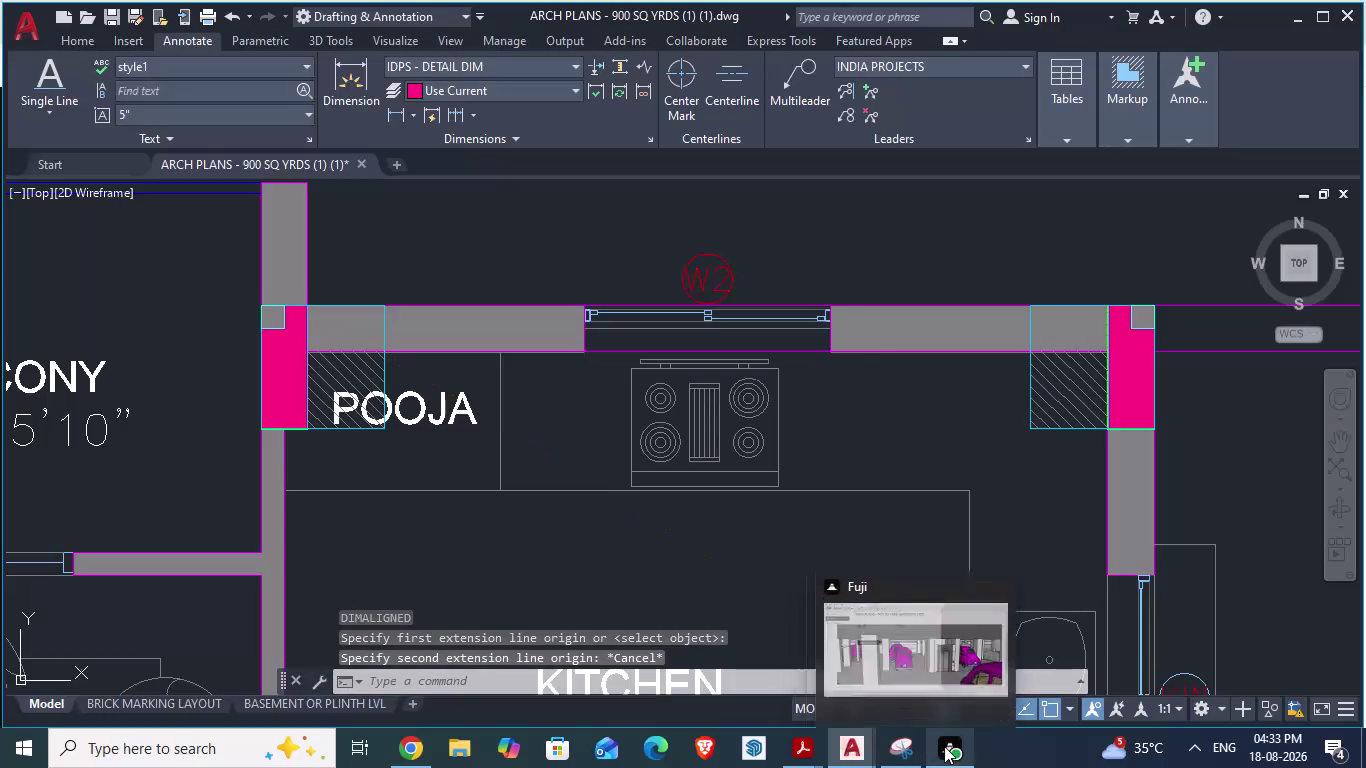
Leave the ARCH PLANS reference and switch to the GF_AUTOCAD.dwg window.
scroll(down, 3)
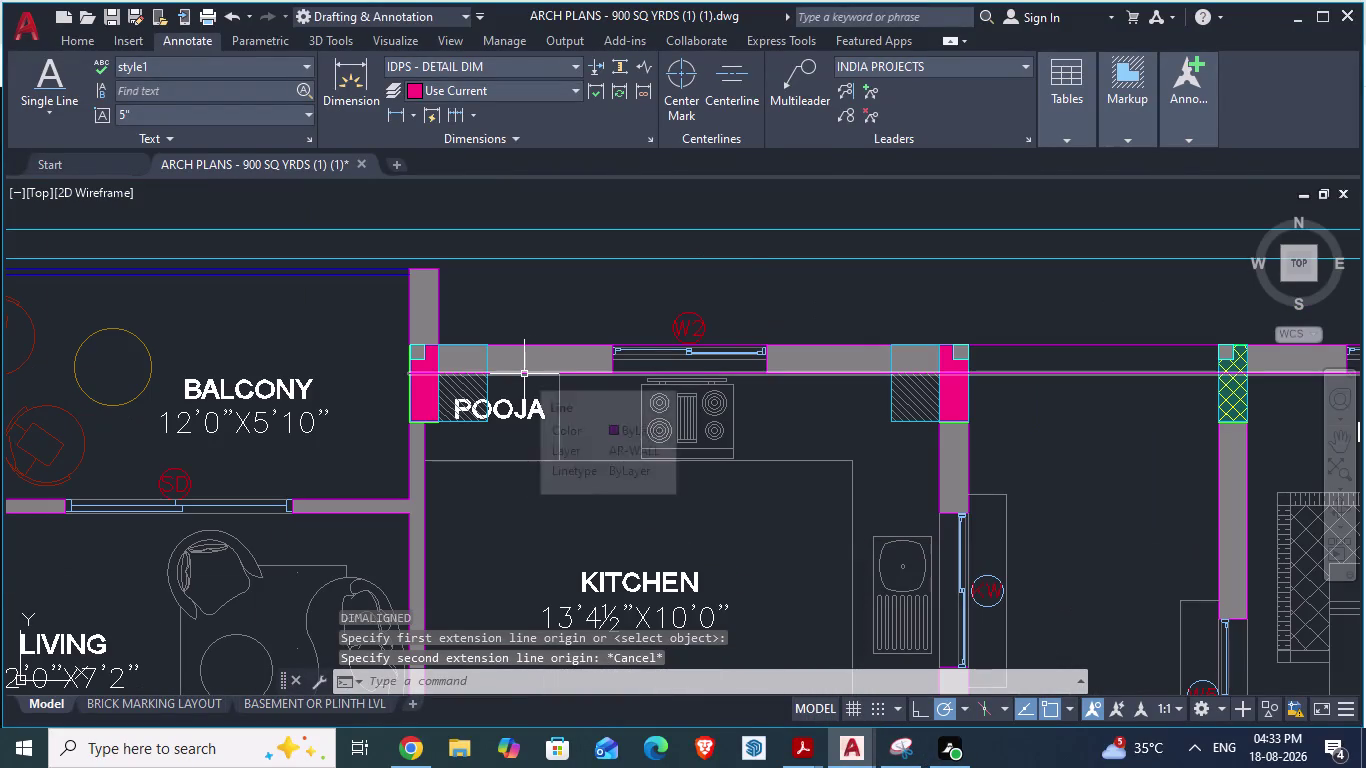
key(alt+Tab)
key(alt+Tab)
key(alt+Tab)
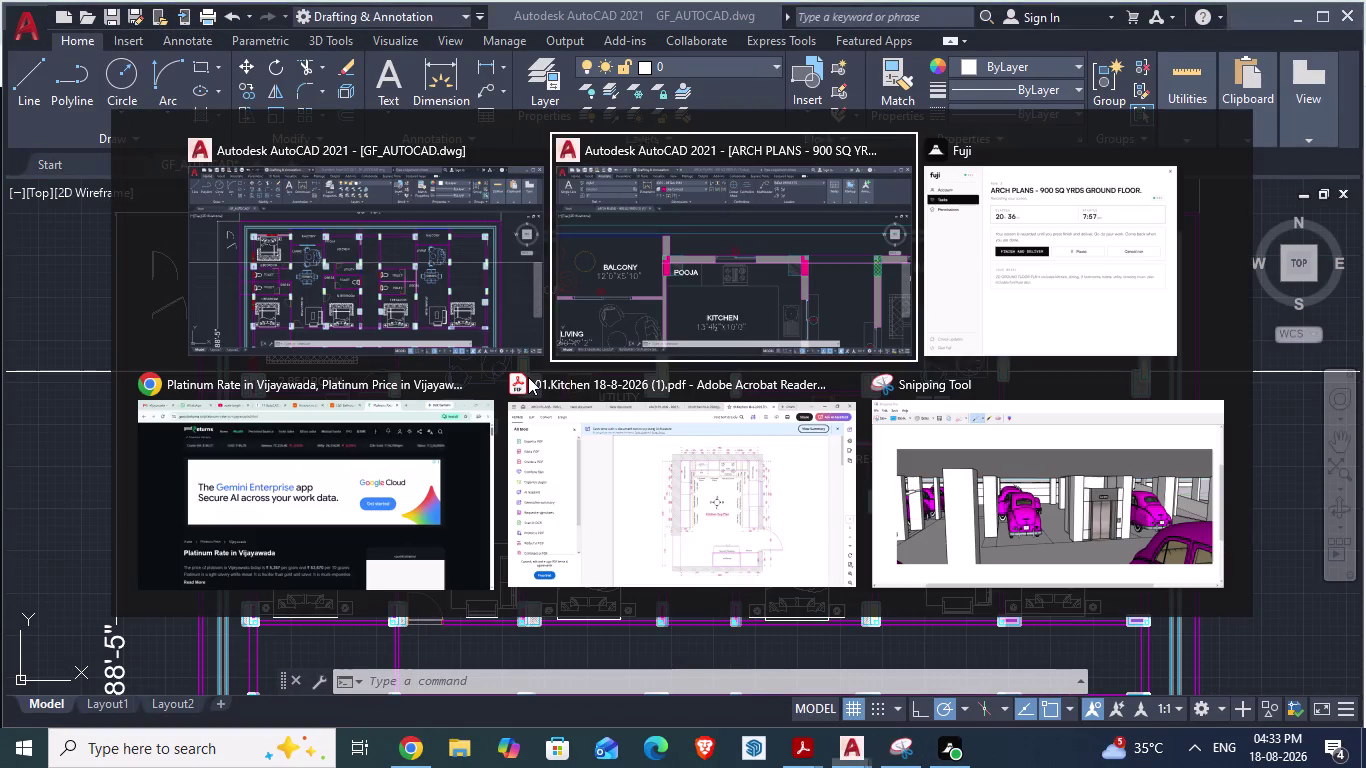
key(alt+Tab)
key(alt+Tab)
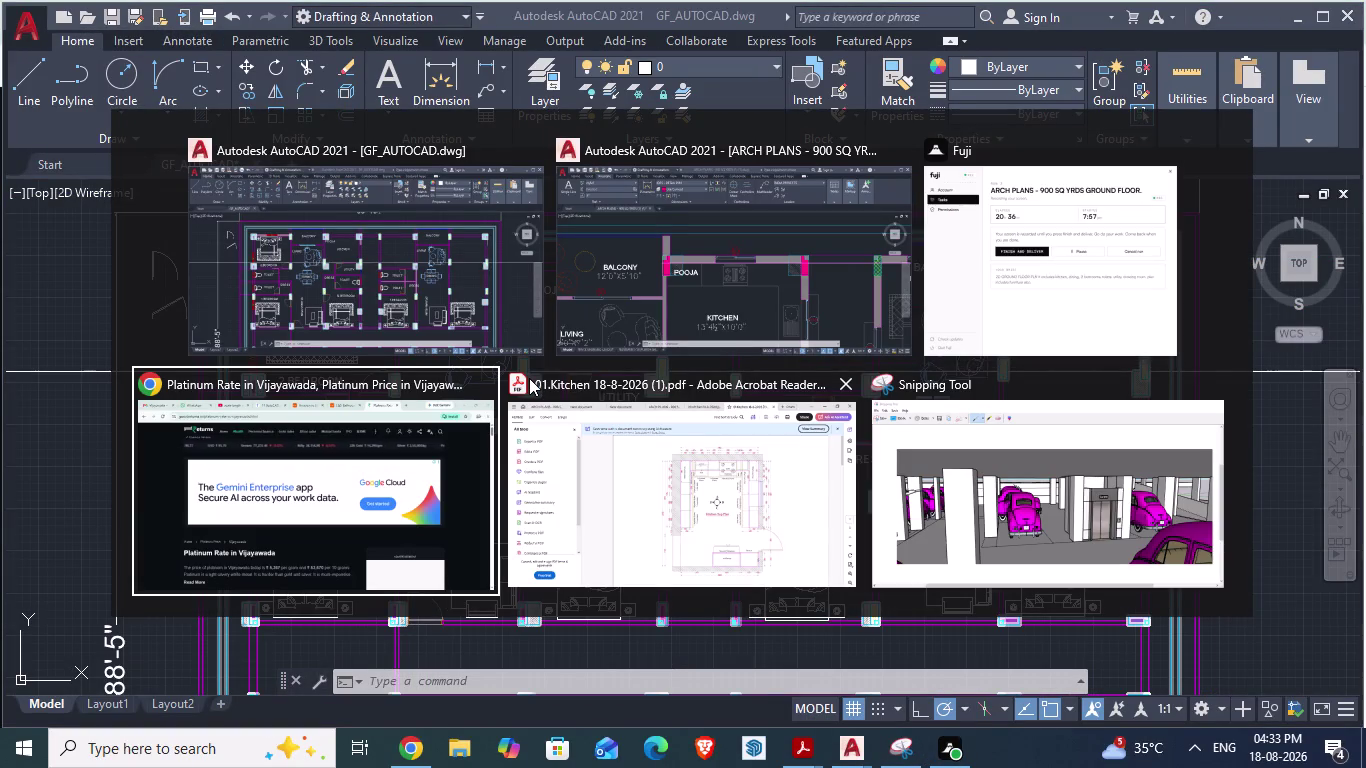
key(alt+Up)
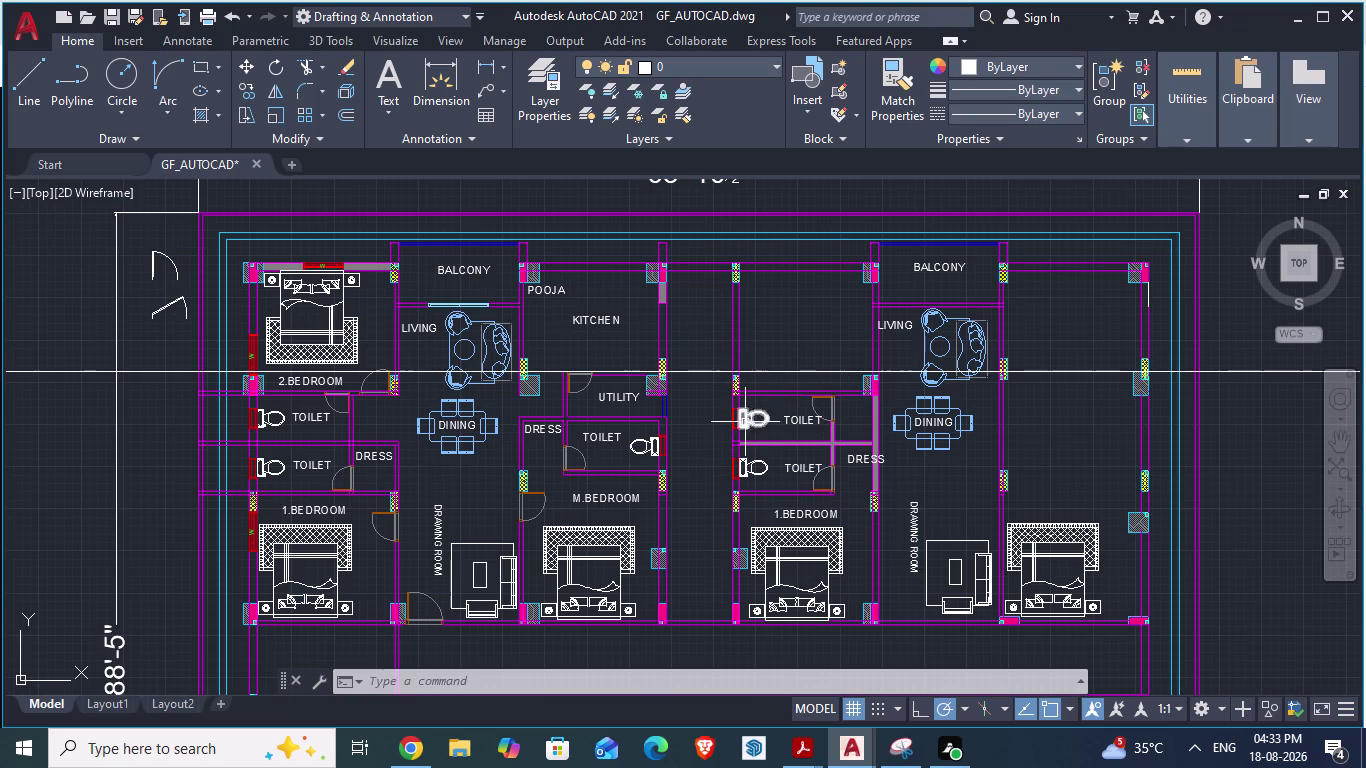
Add a 3'-3" aligned dimension above the wall, then delete it as misplaced.
scroll(up, 3)
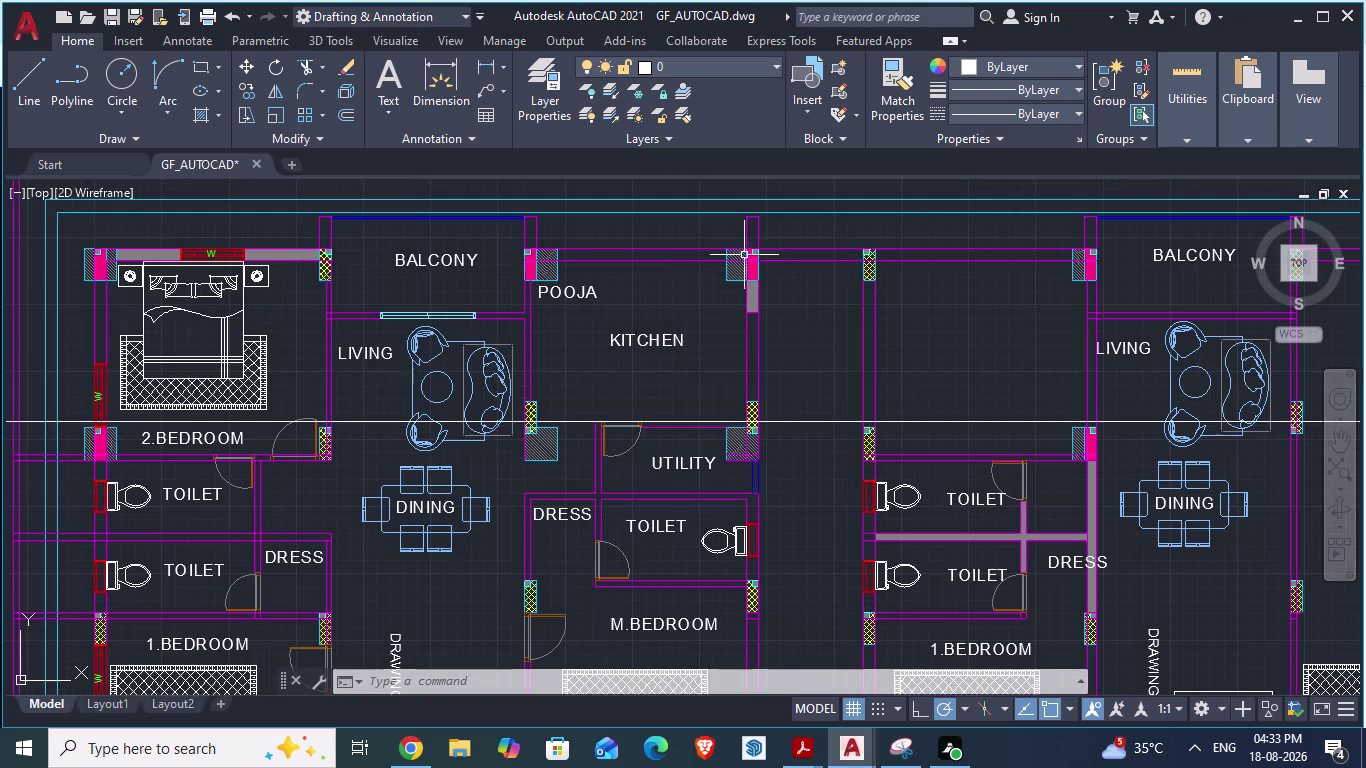
scroll(up, 3)
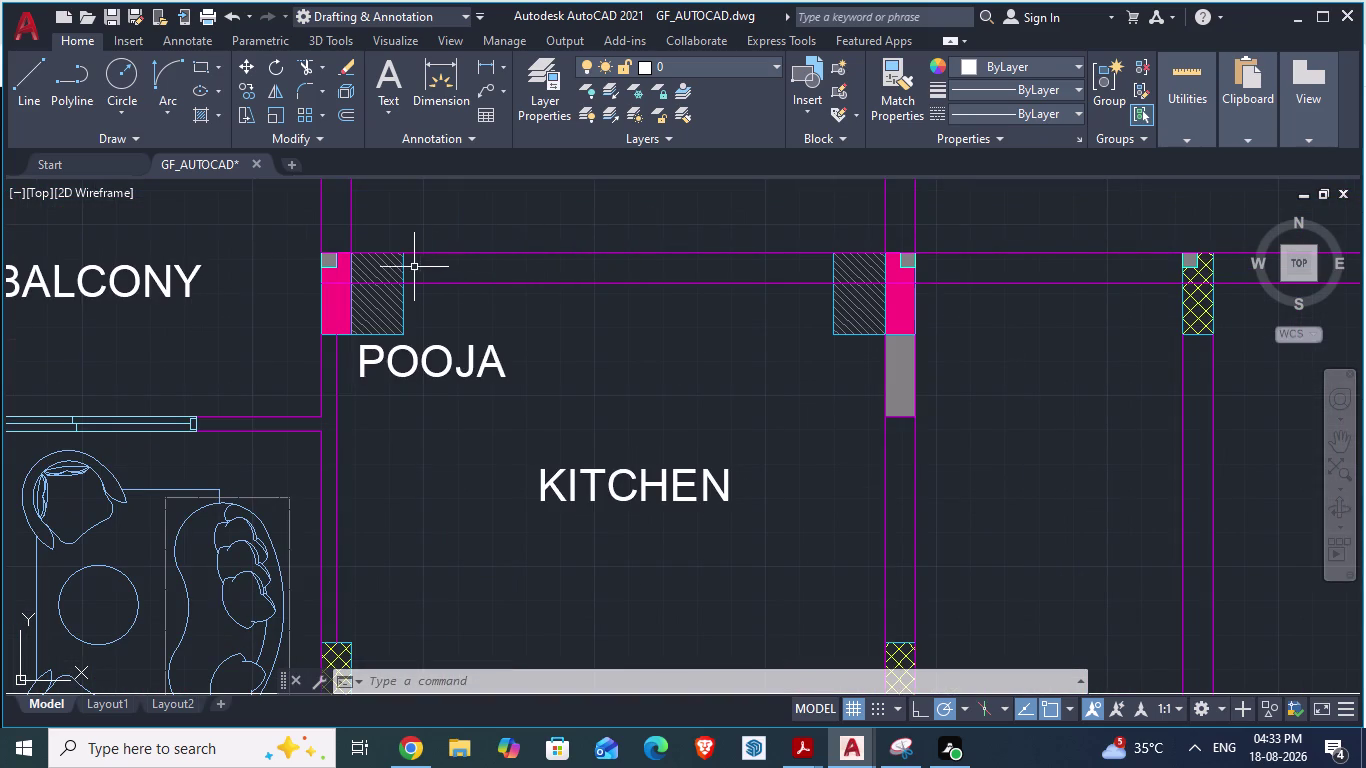
text(DA)
key(Return)
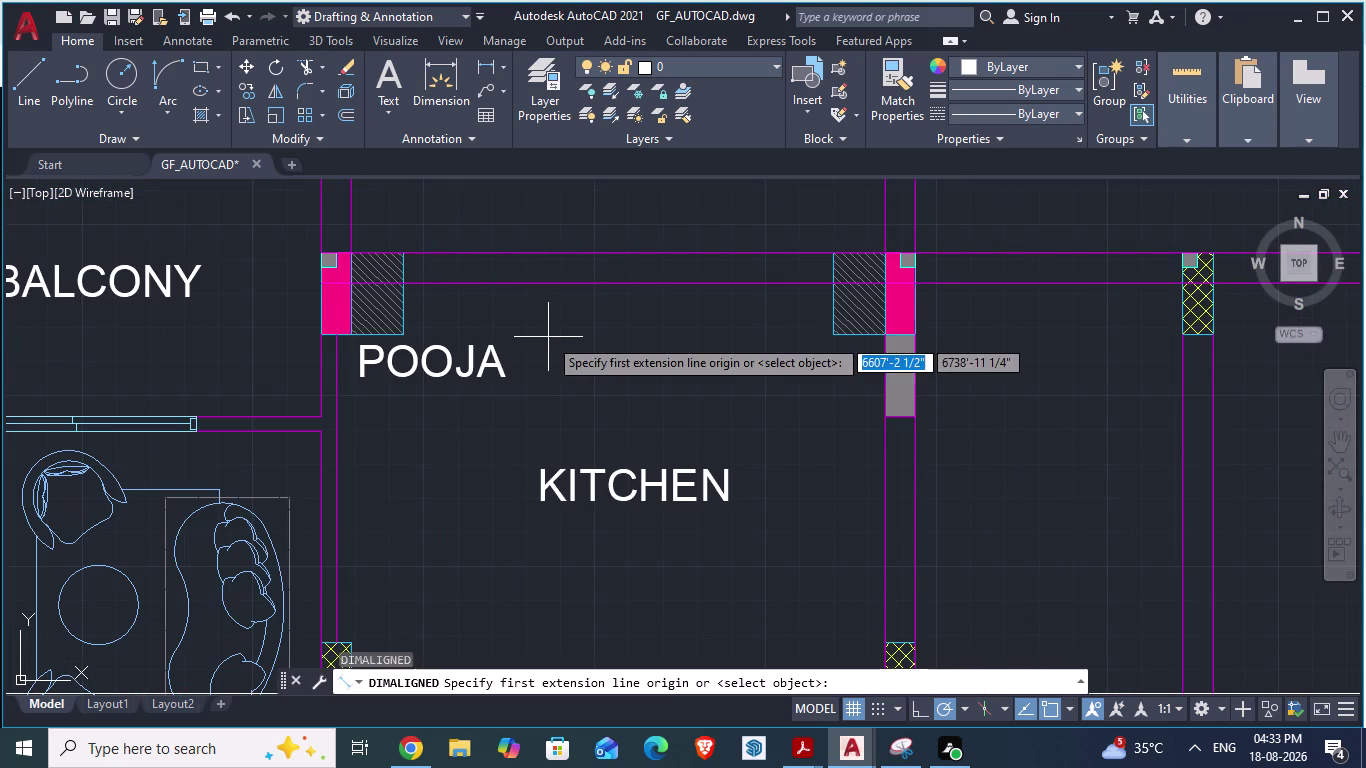
click(405, 287)
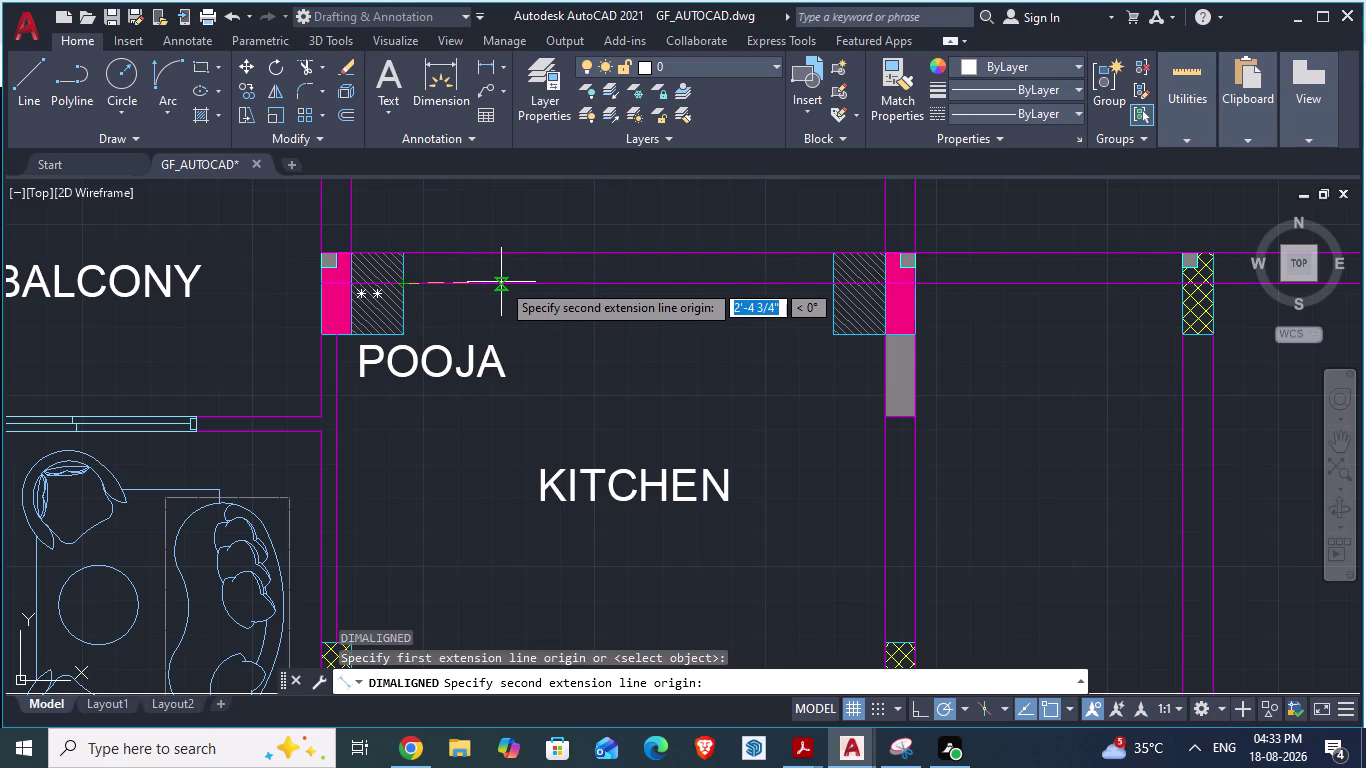
scroll(up, 3)
scroll(down, 3)
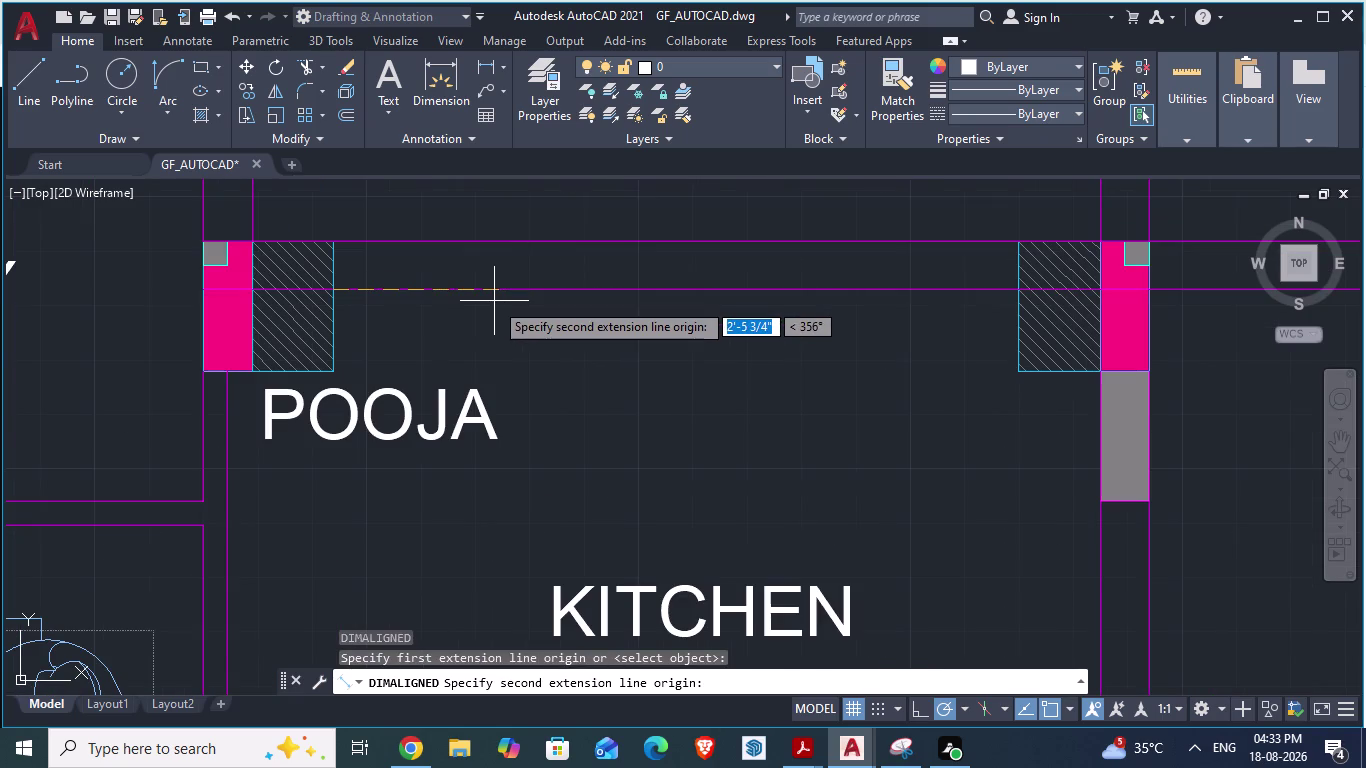
text(3'3)
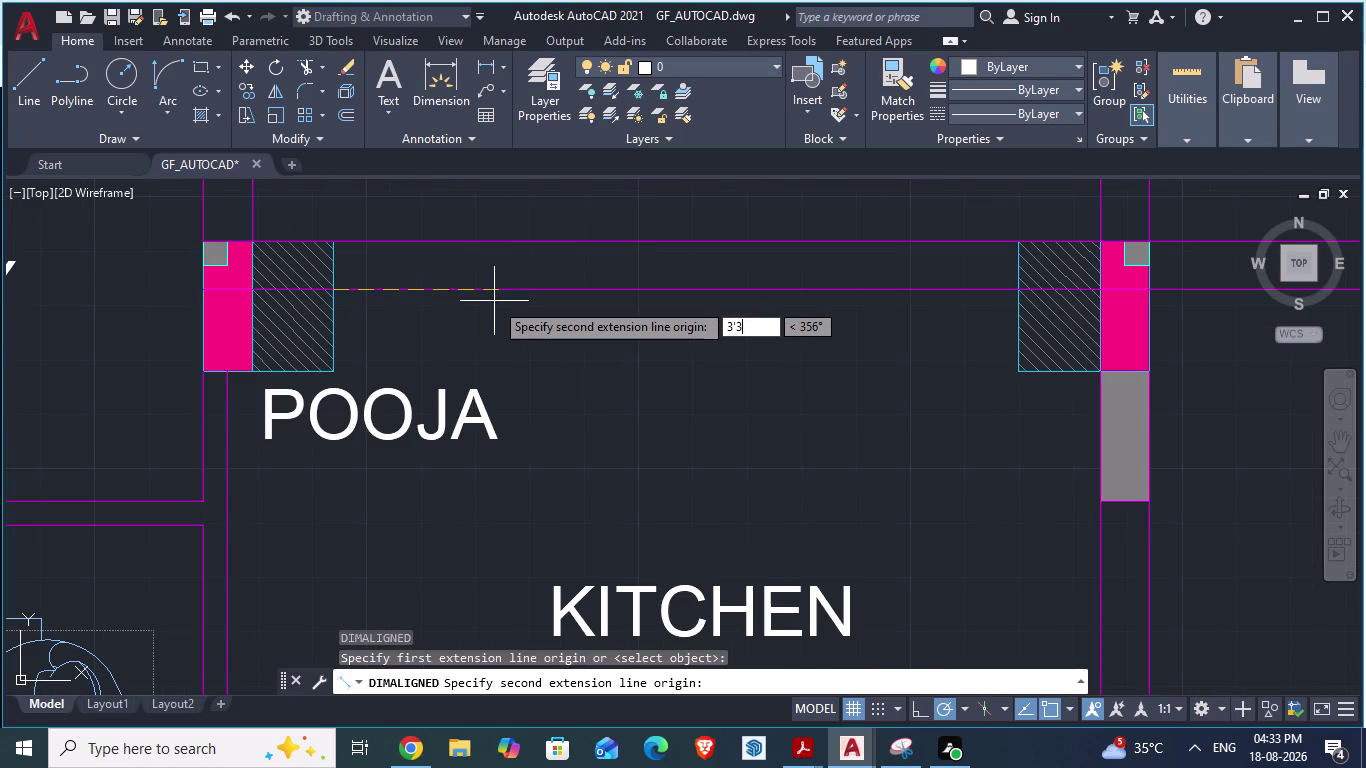
key(shift+quotedbl)
key(Return)
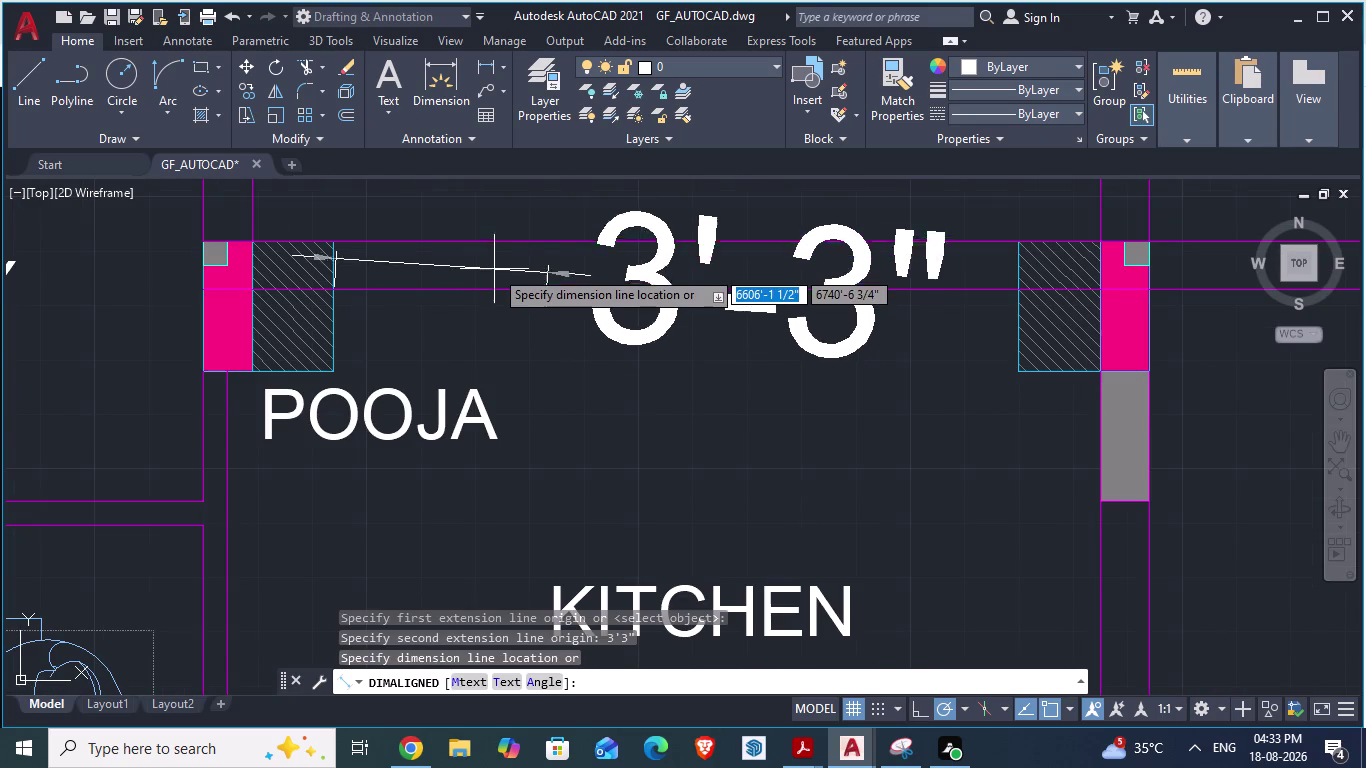
key(ctrl+z)
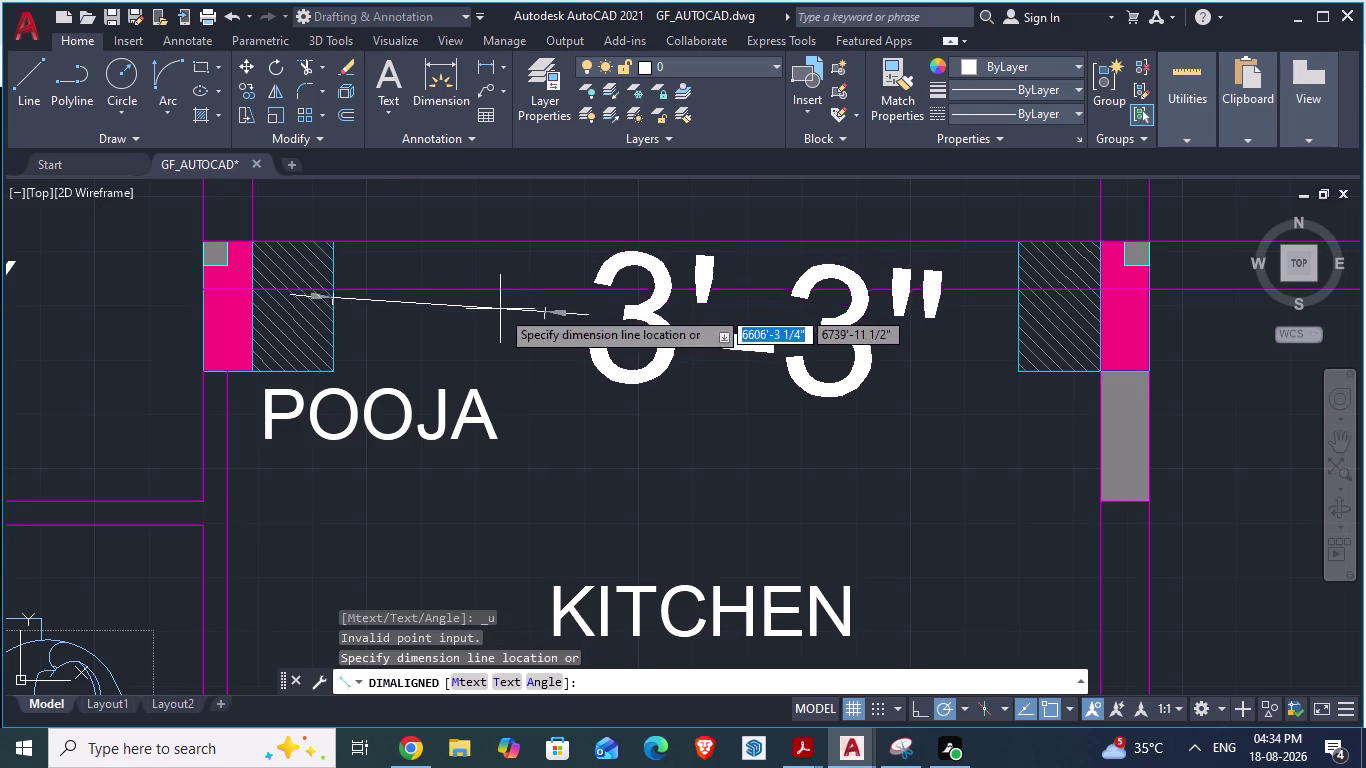
click(539, 216)
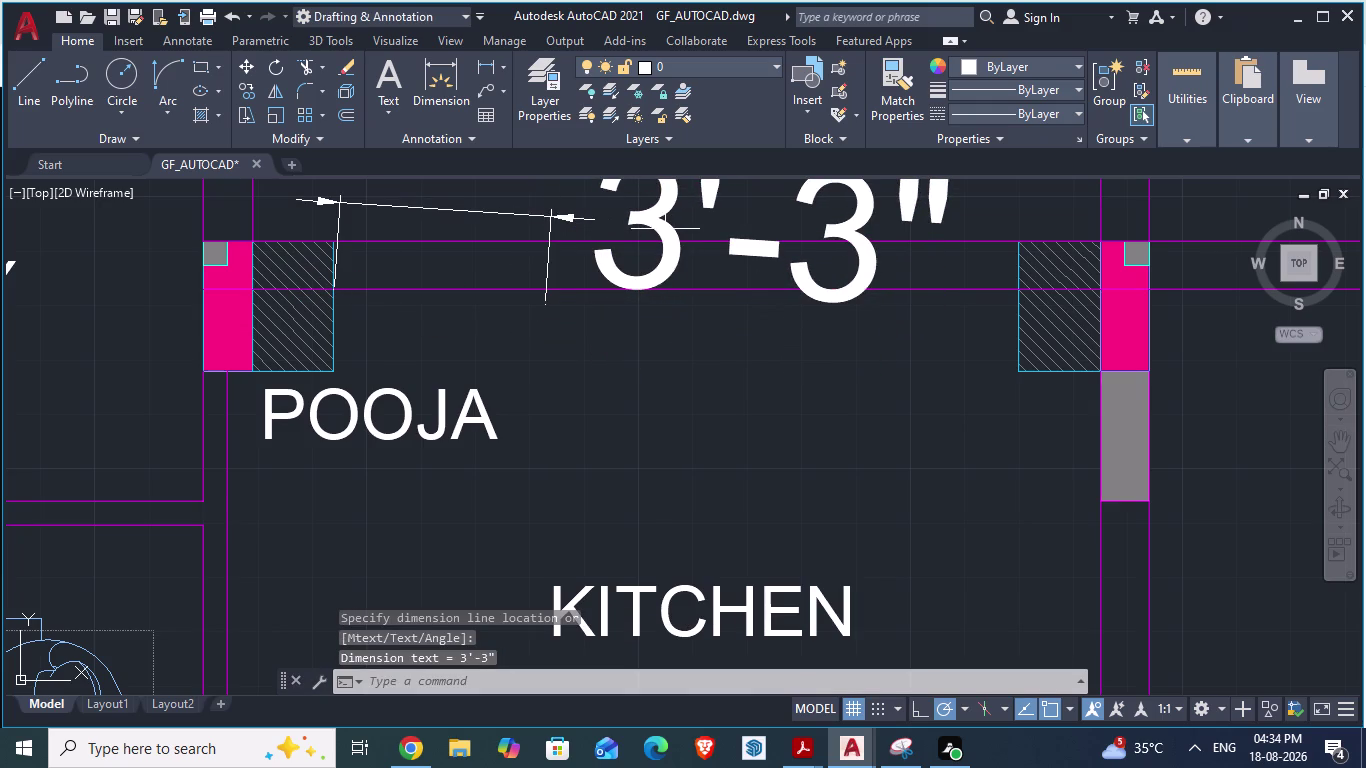
key(Escape)
scroll(down, 3)
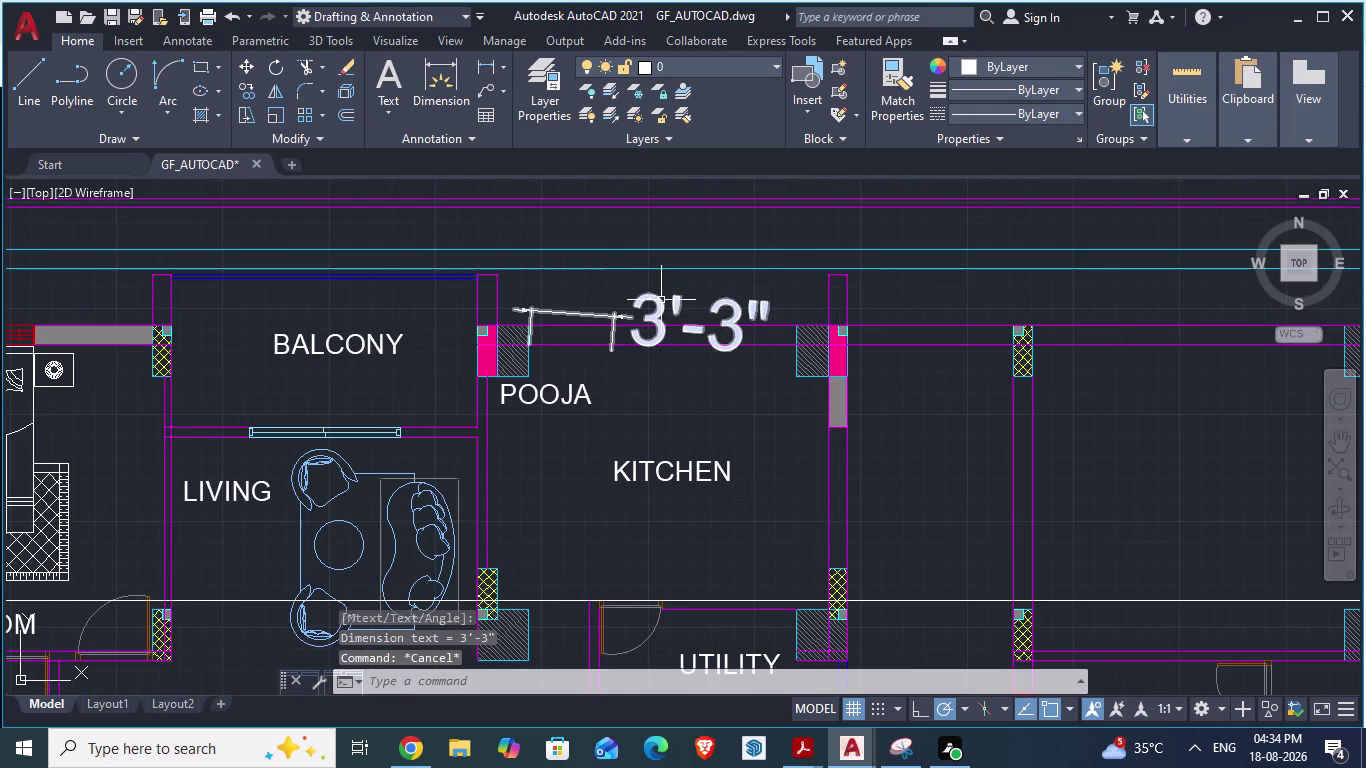
click(661, 300)
key(Delete)
Start an aligned dimension from the opening edge along the wall, then cancel it.
scroll(up, 3)
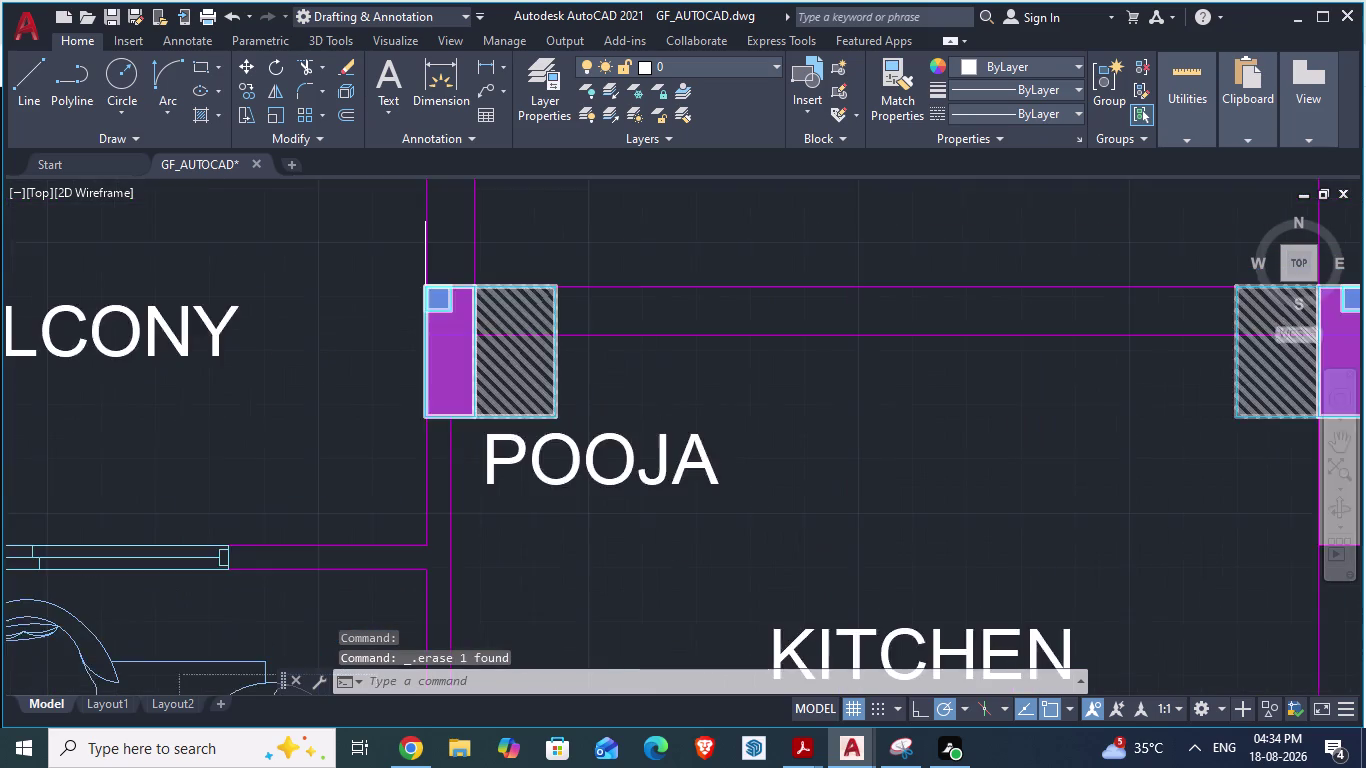
scroll(up, 3)
text(D)
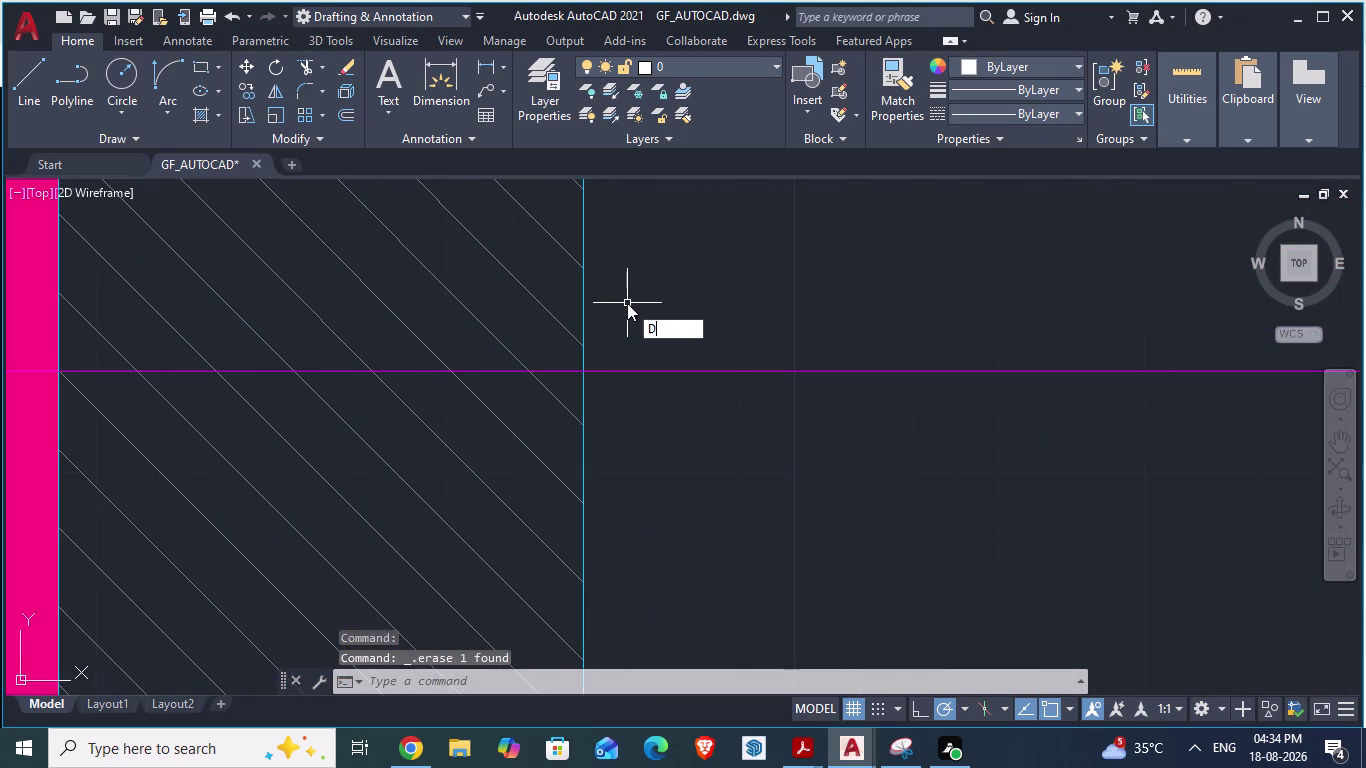
text(A)
key(Return)
scroll(down, 3)
scroll(up, 3)
click(486, 417)
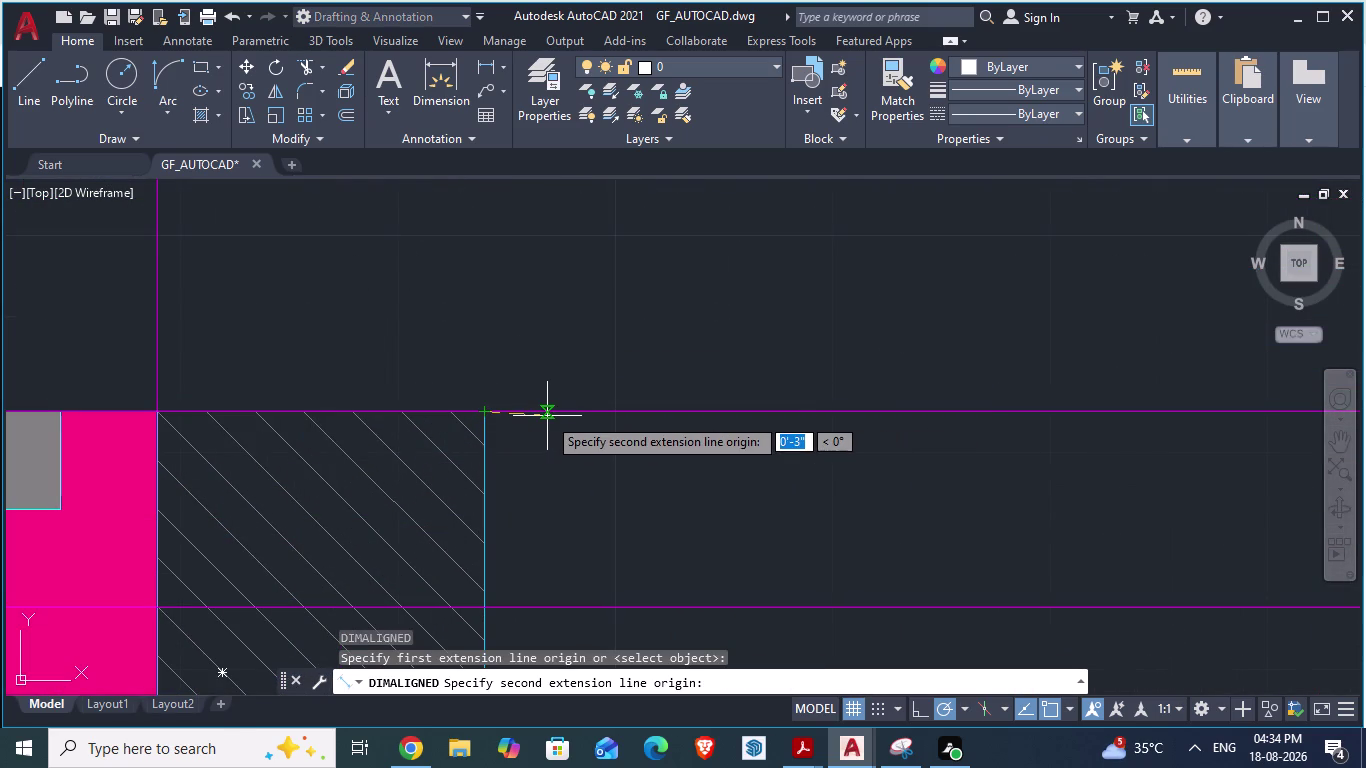
scroll(up, 3)
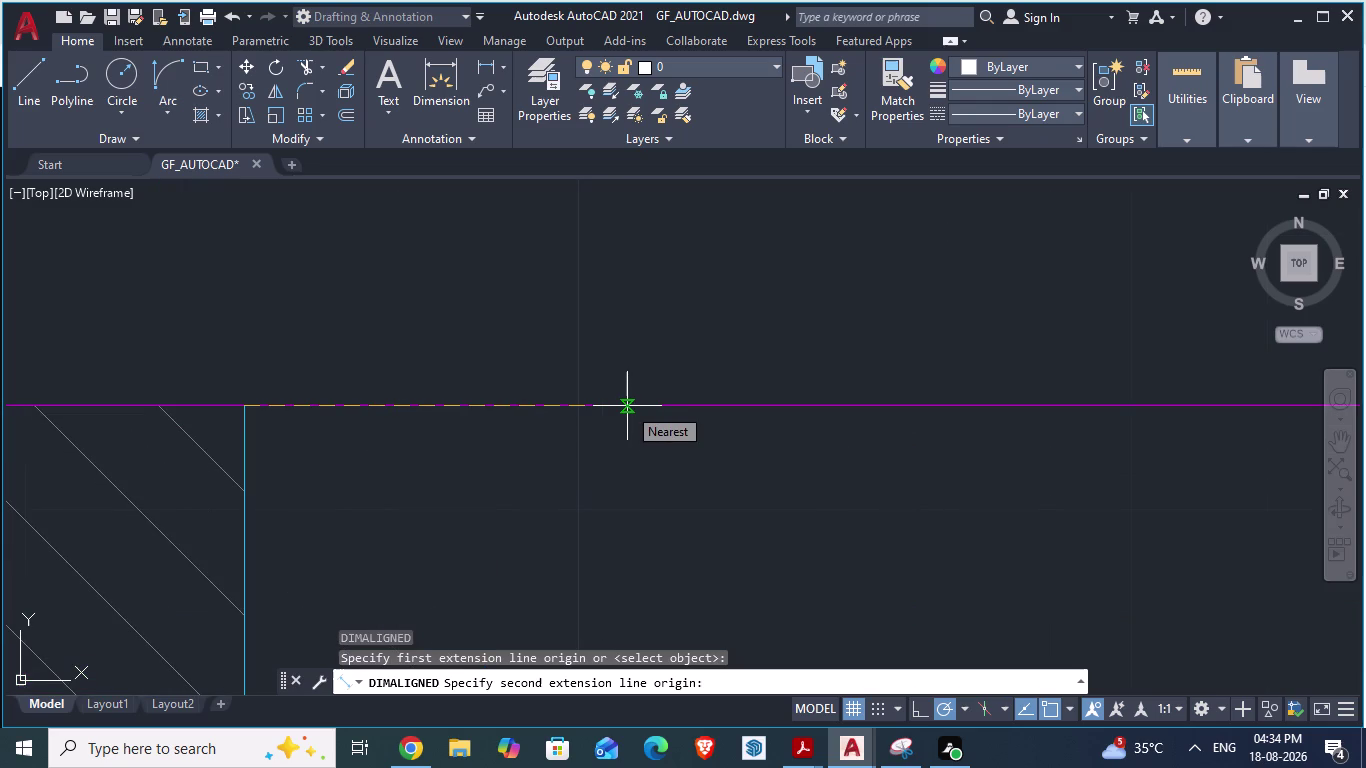
click(627, 406)
scroll(down, 3)
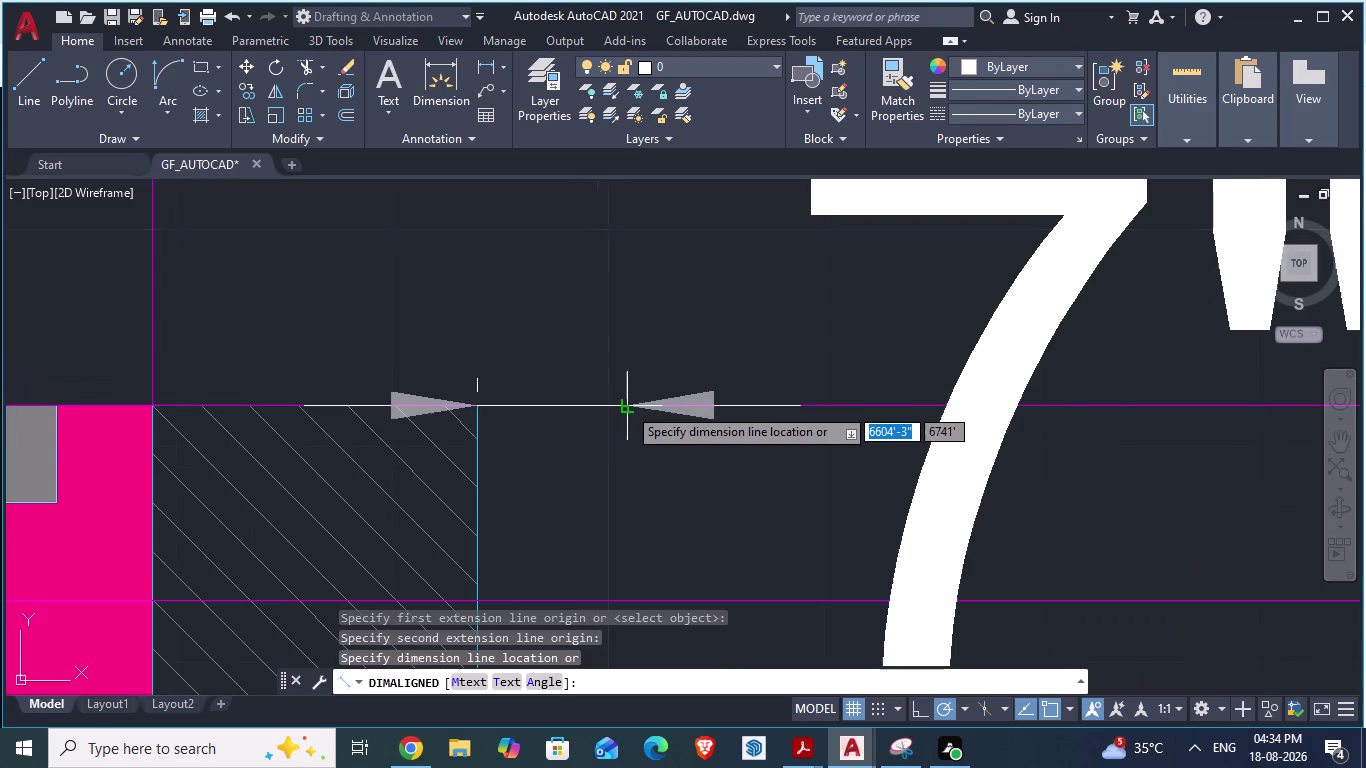
scroll(down, 3)
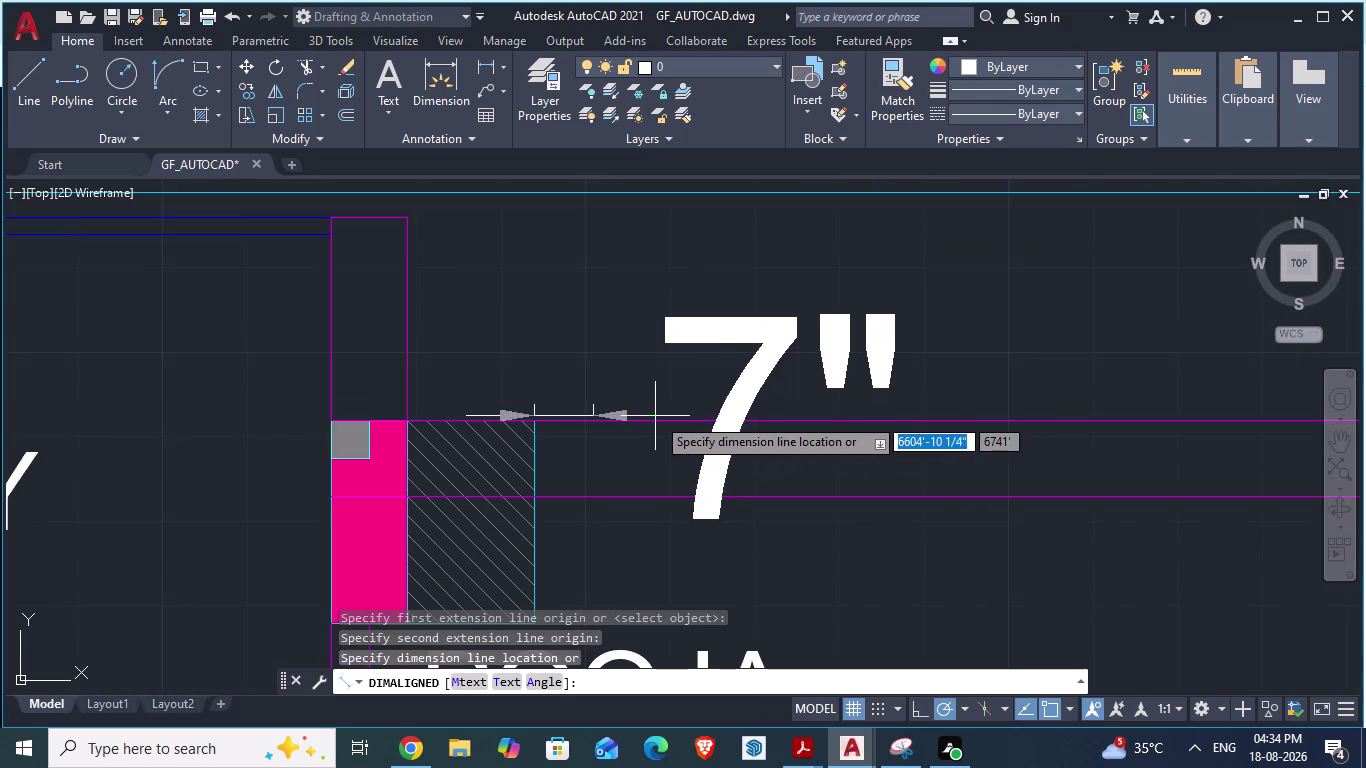
key(Escape)
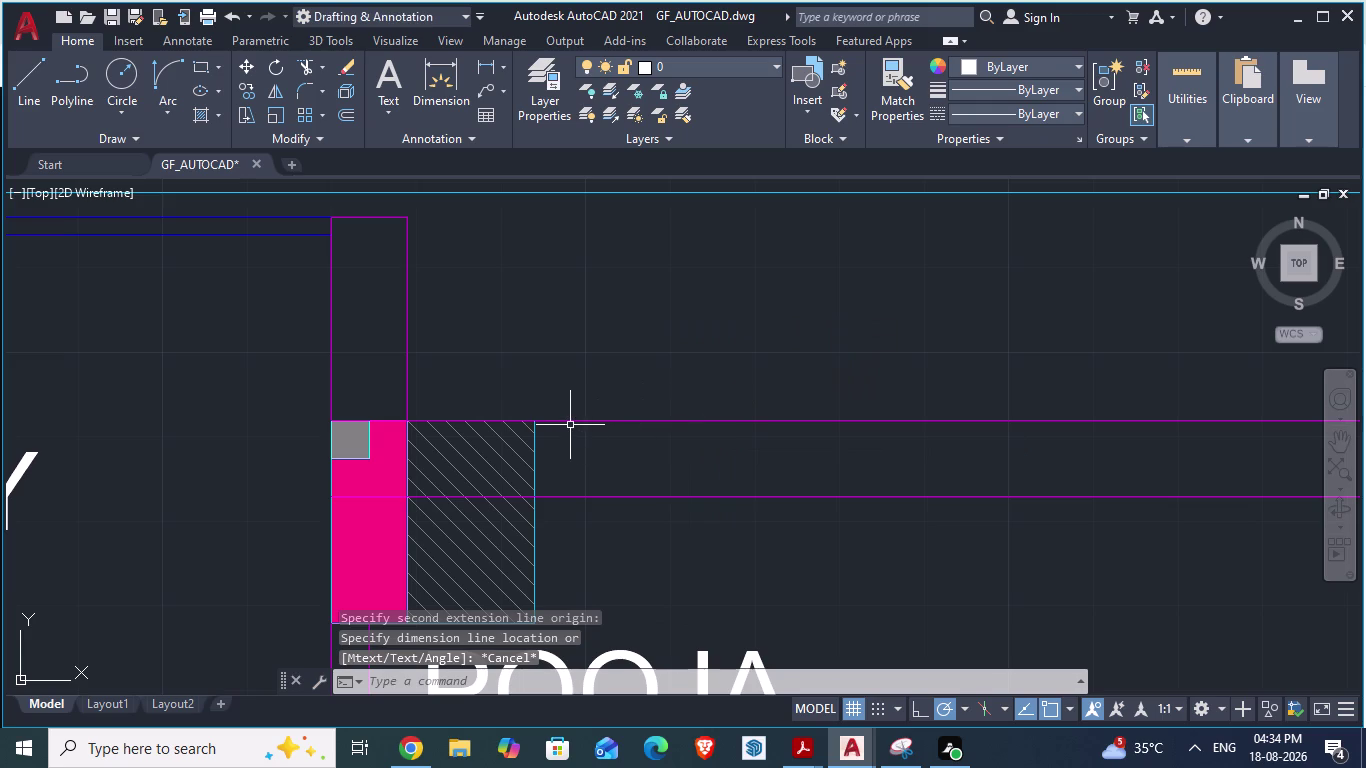
Place a 3'-3" aligned dimension from the window block corner above the opening.
scroll(up, 3)
scroll(up, 3)
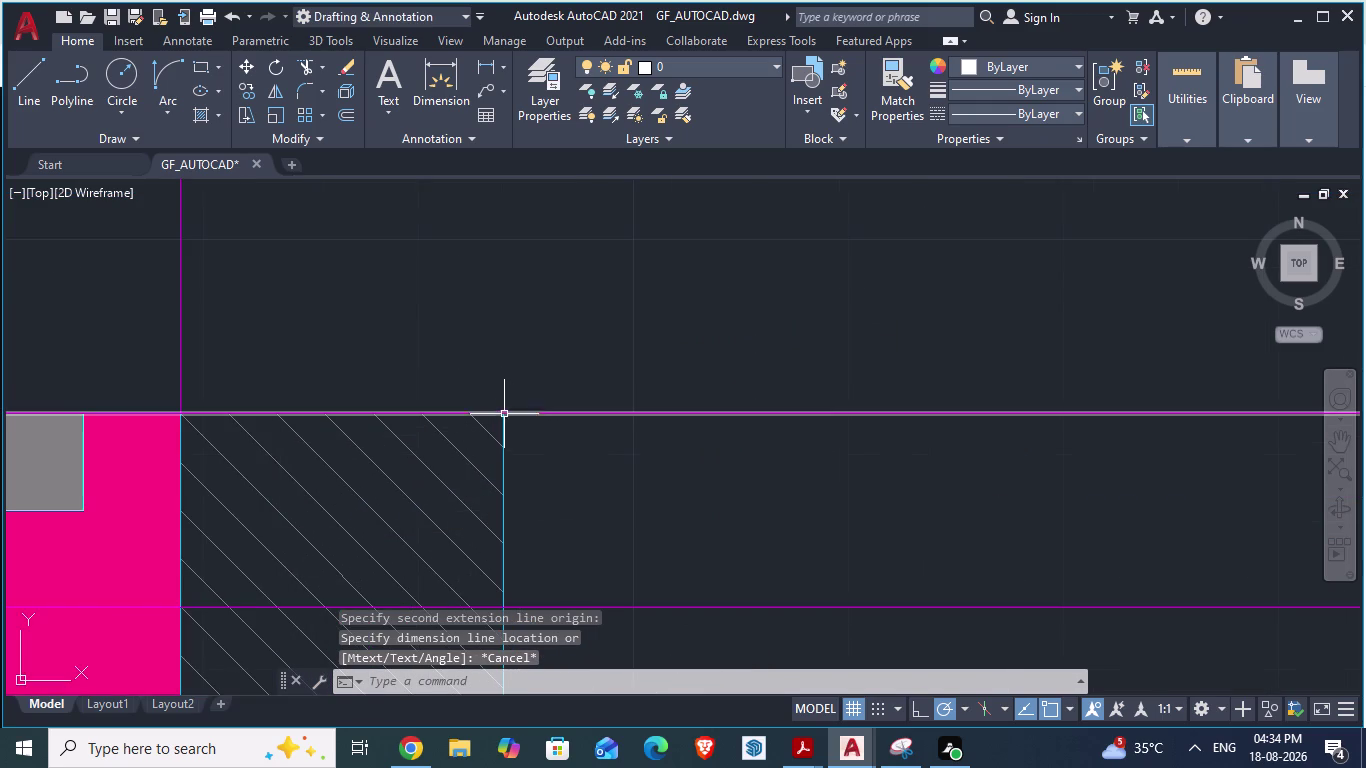
key(space)
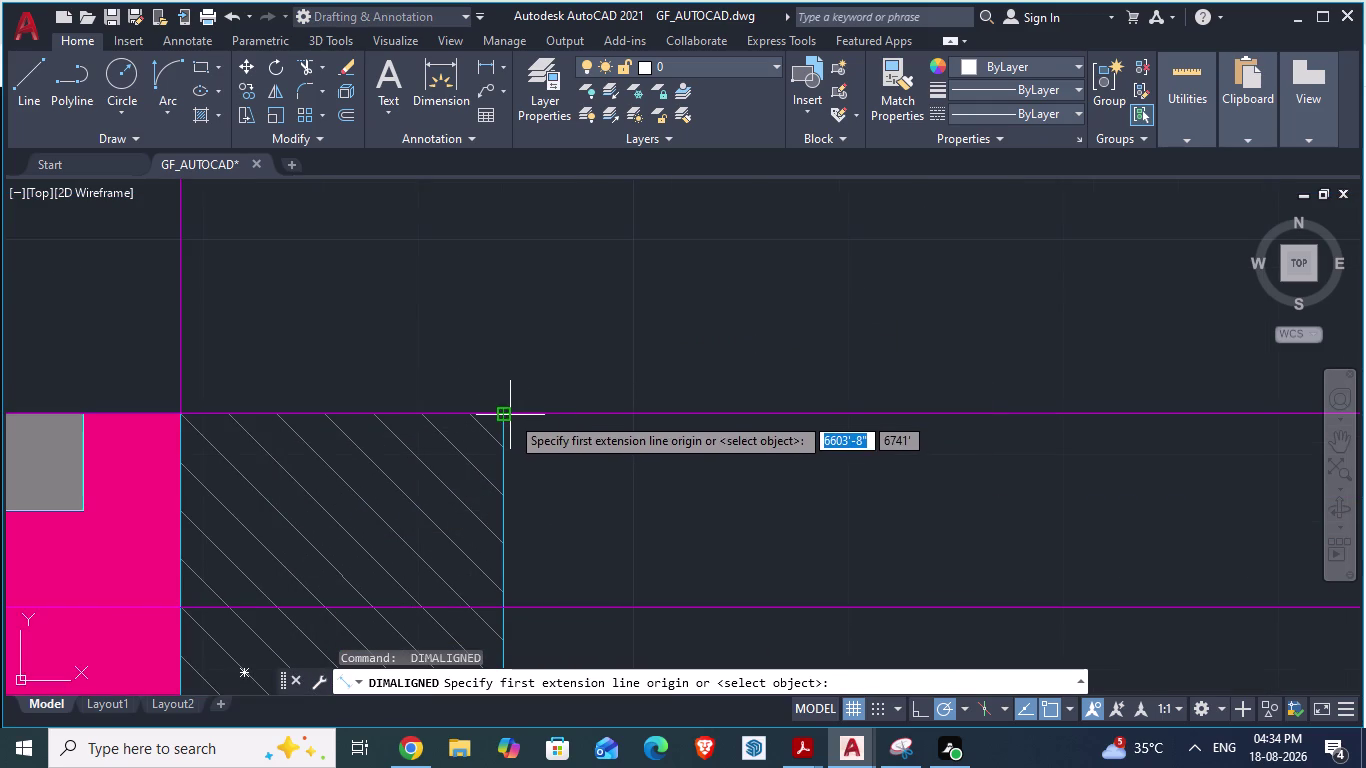
click(509, 415)
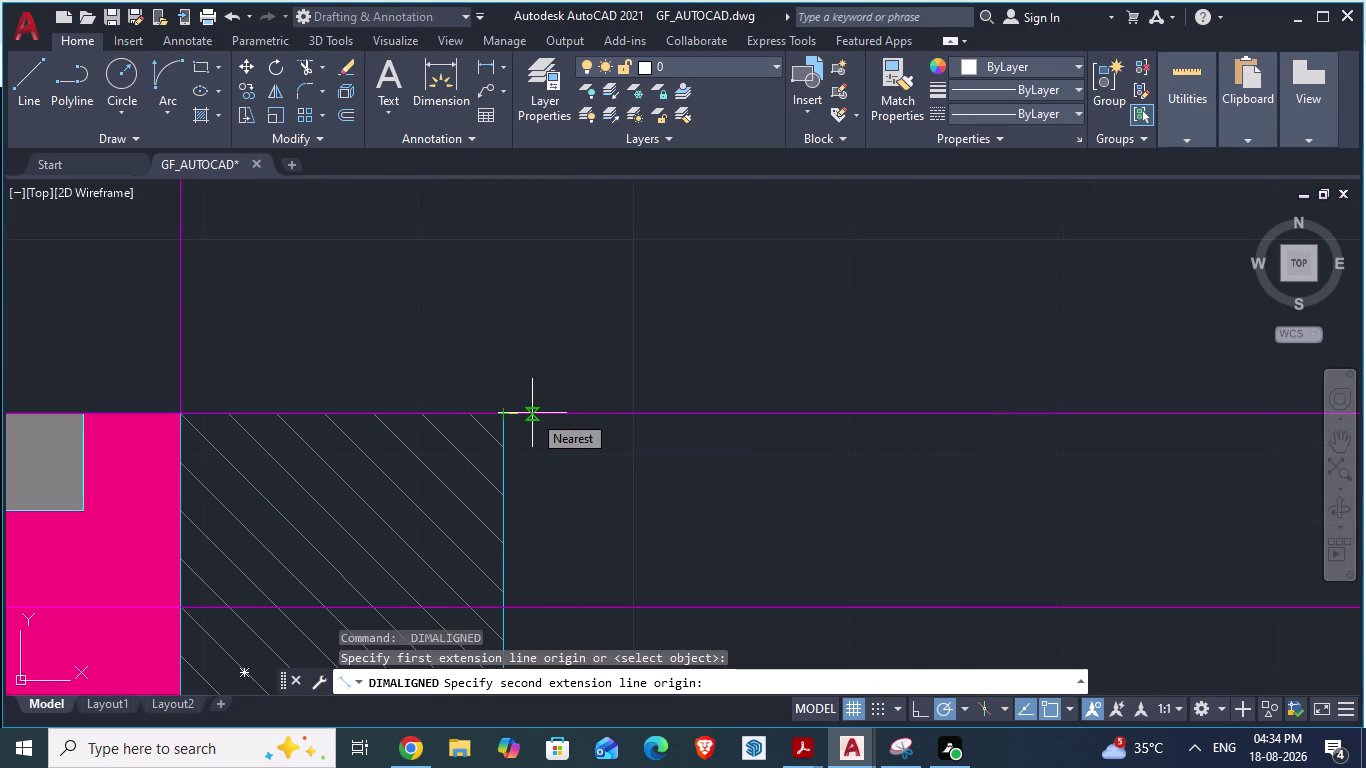
text(3'3)
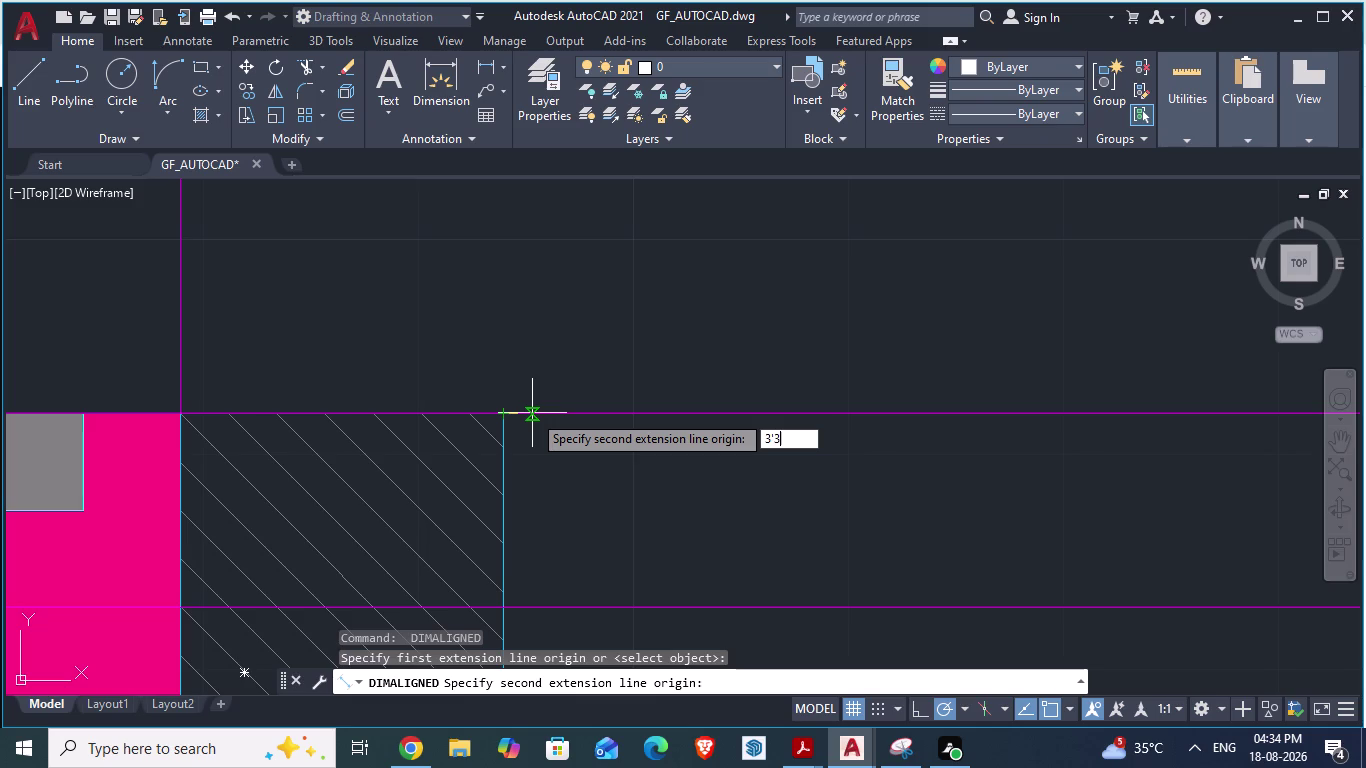
key(shift+quotedbl)
key(Return)
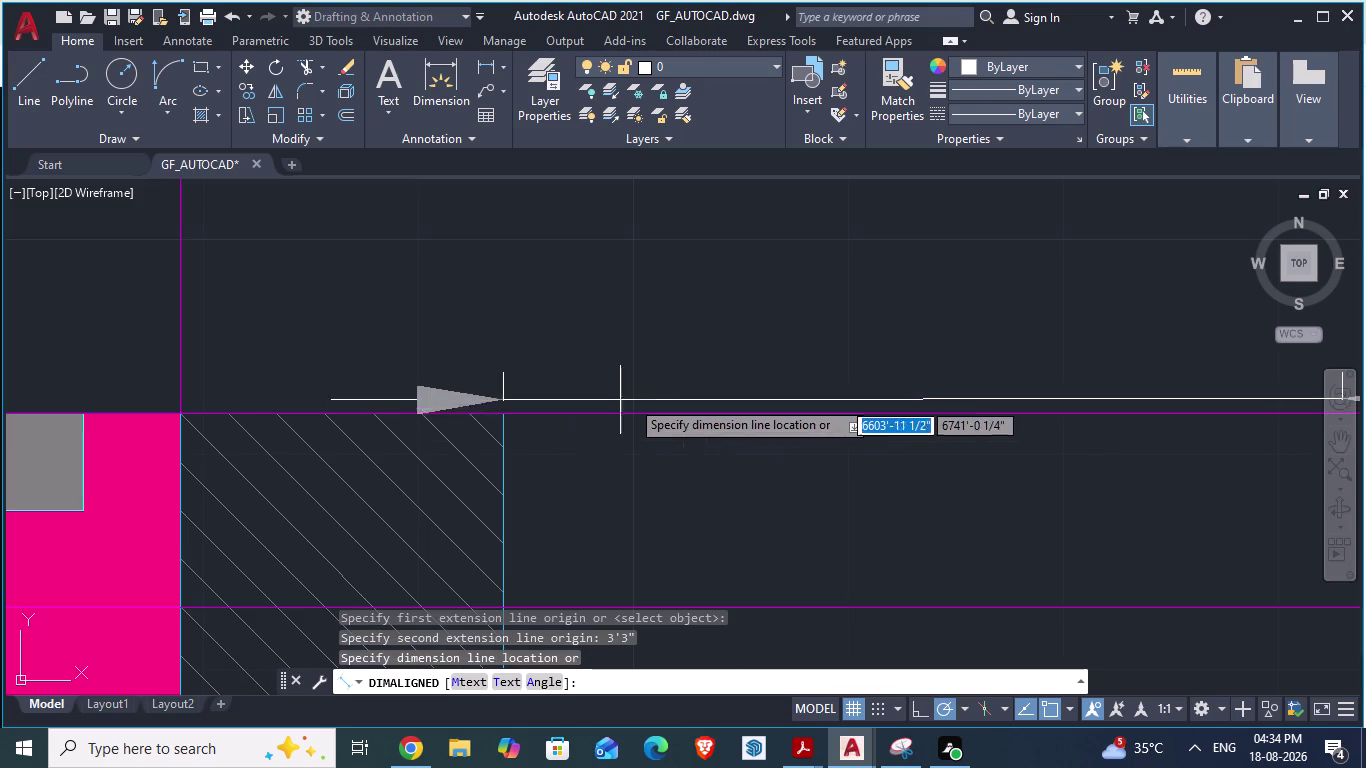
click(736, 317)
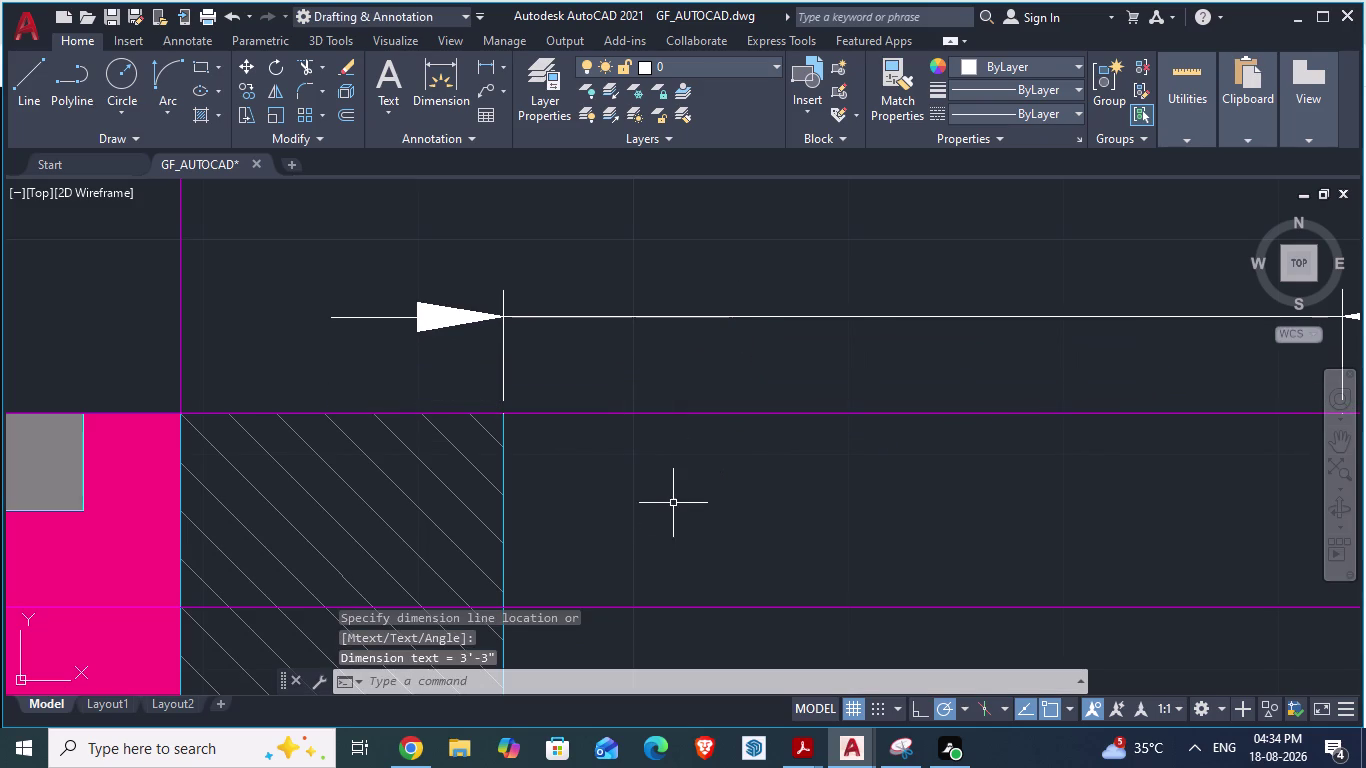
scroll(down, 3)
scroll(down, 3)
scroll(up, 3)
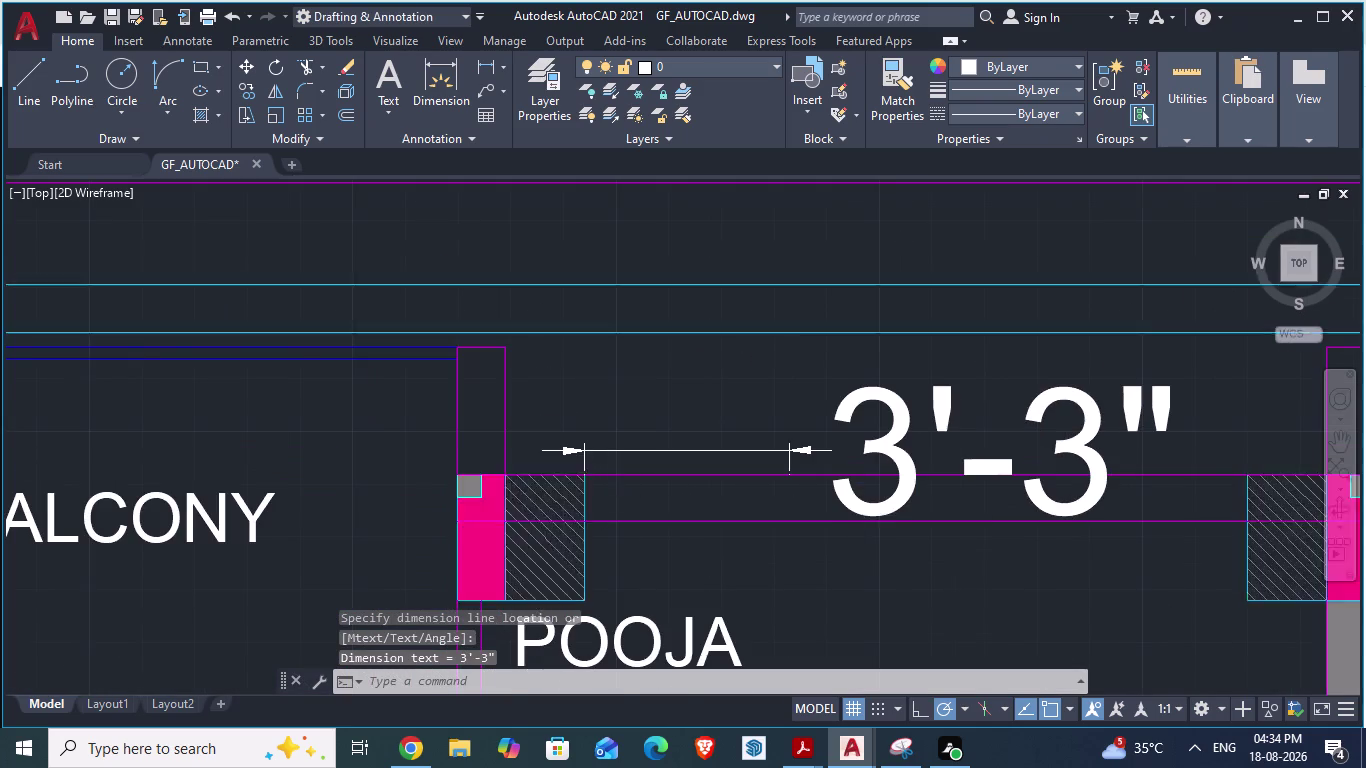
Draw a vertical guide line at the dimension end, then bring up ARCH PLANS.
key(l)
key(Return)
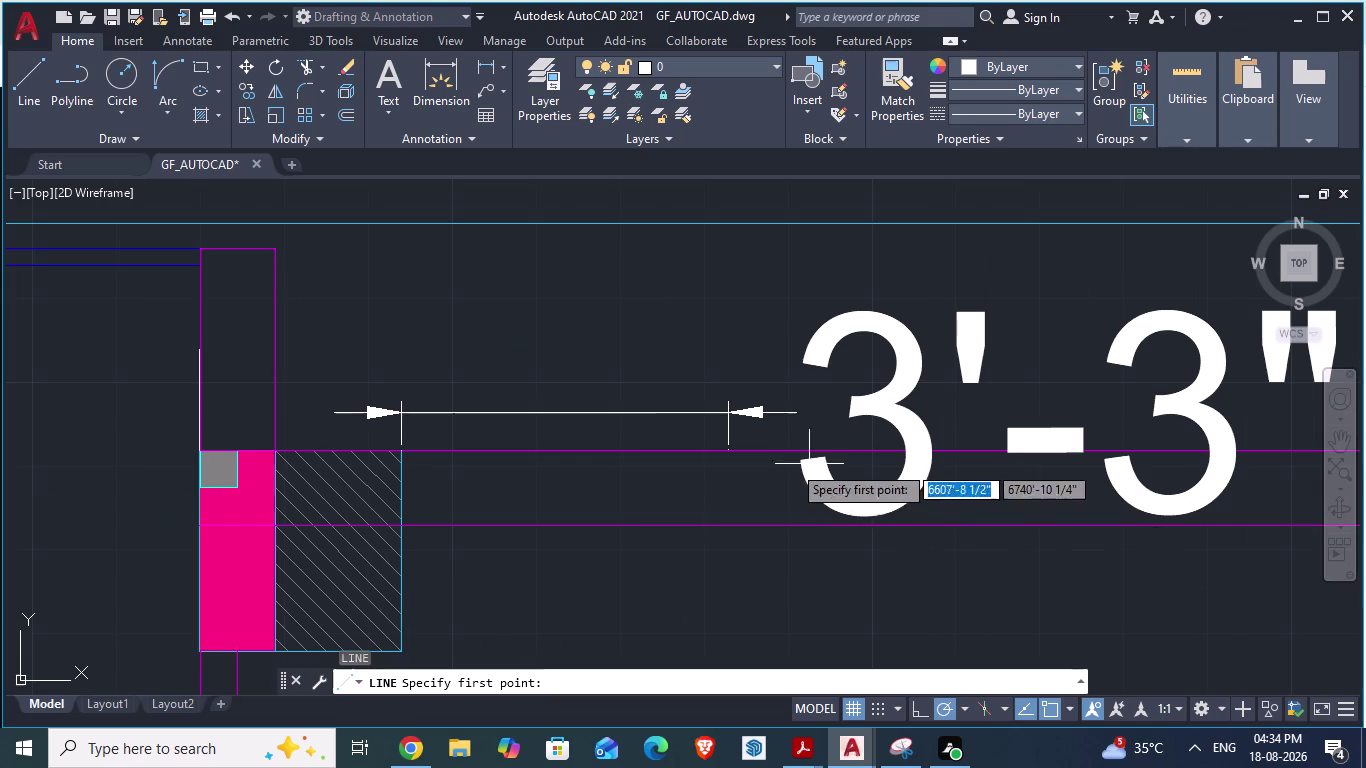
scroll(up, 3)
click(741, 440)
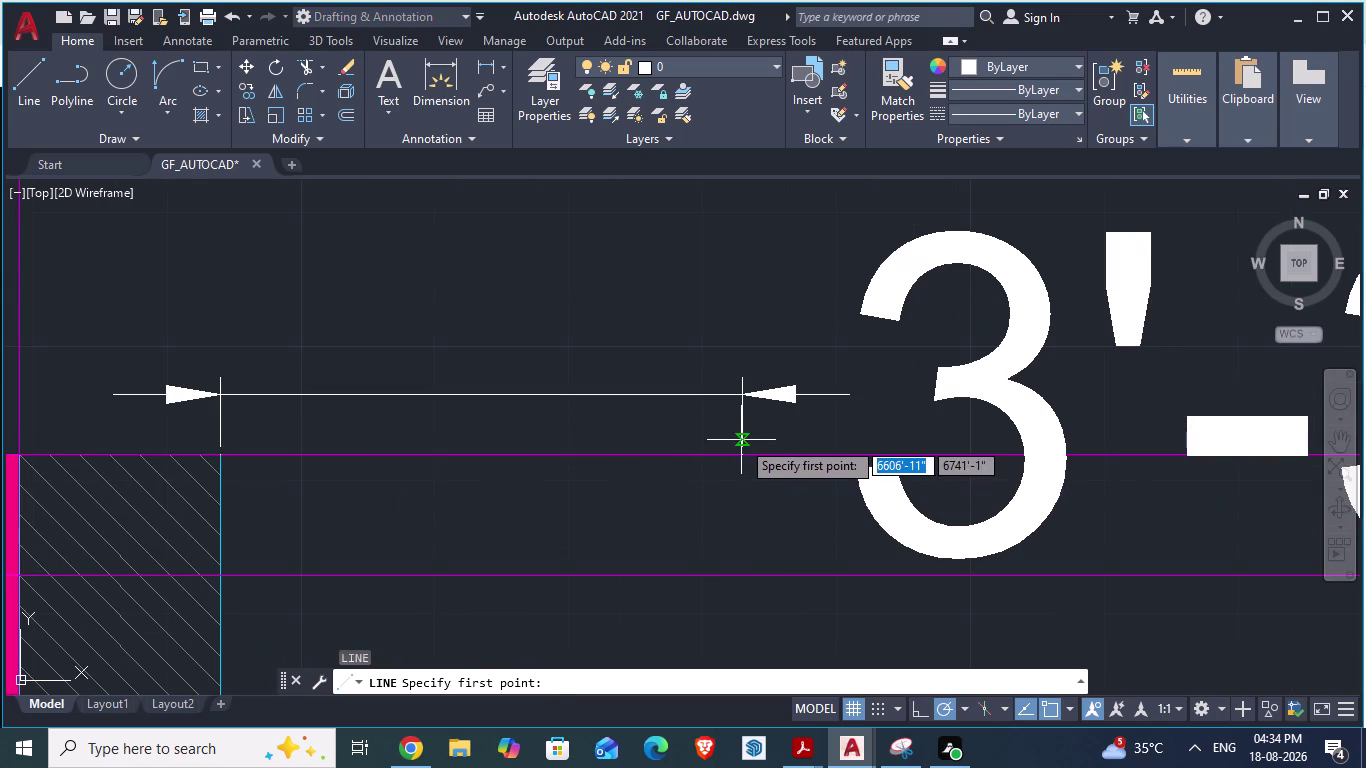
click(743, 614)
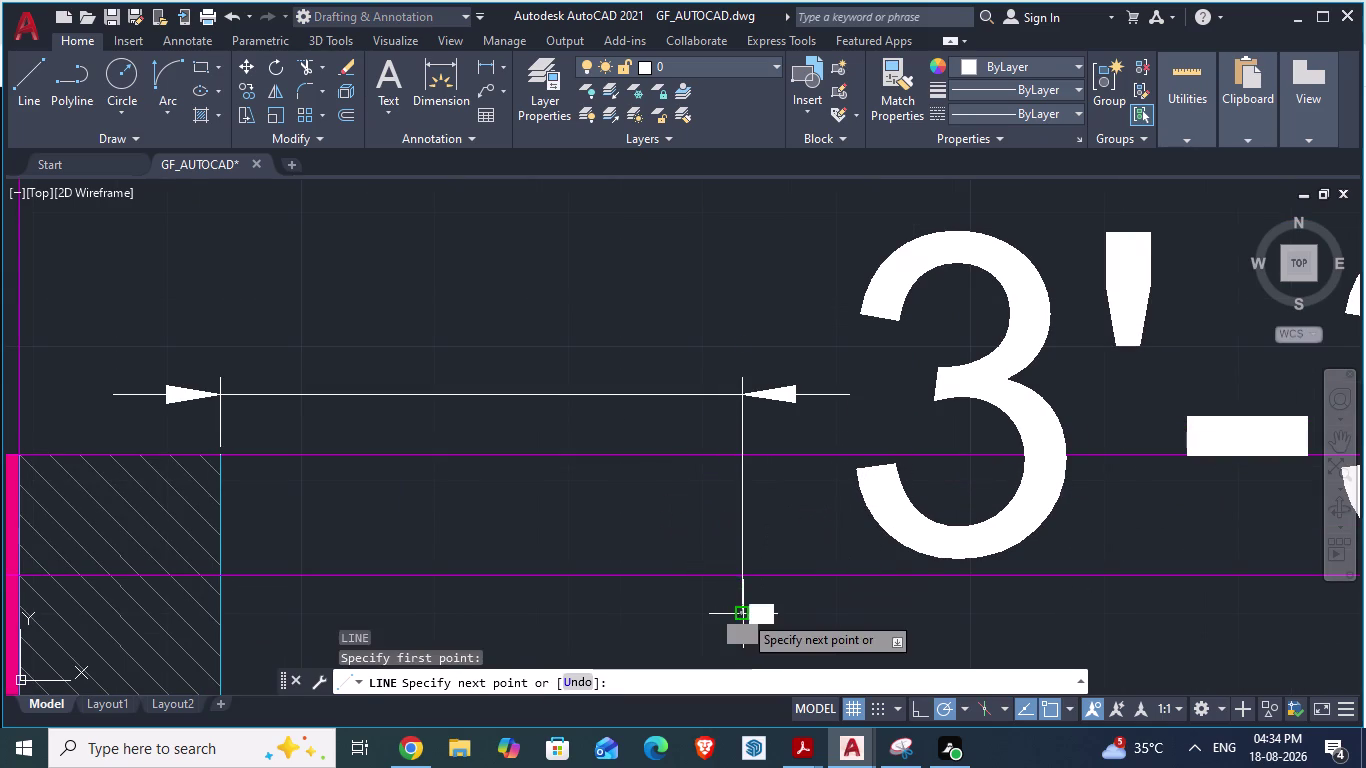
key(Return)
scroll(down, 3)
scroll(down, 3)
scroll(up, 3)
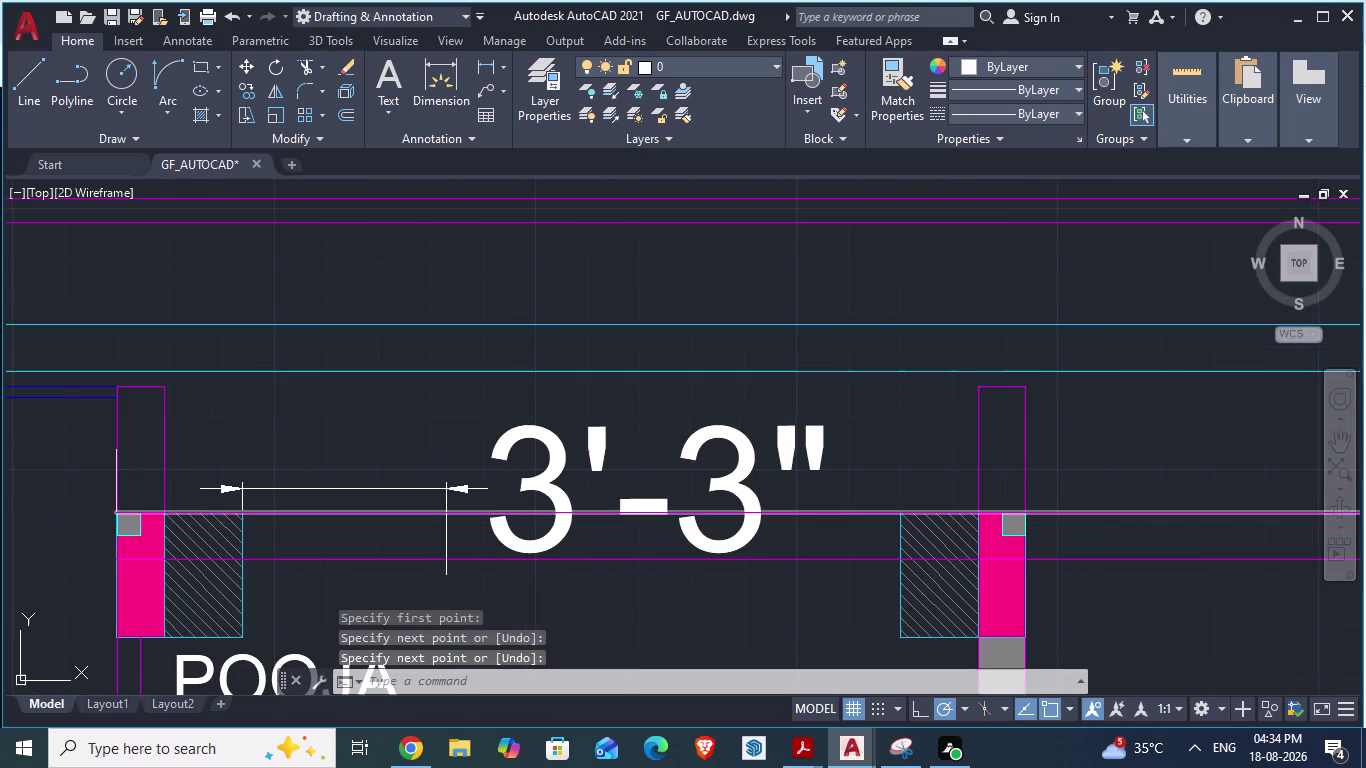
key(alt+Tab)
scroll(up, 3)
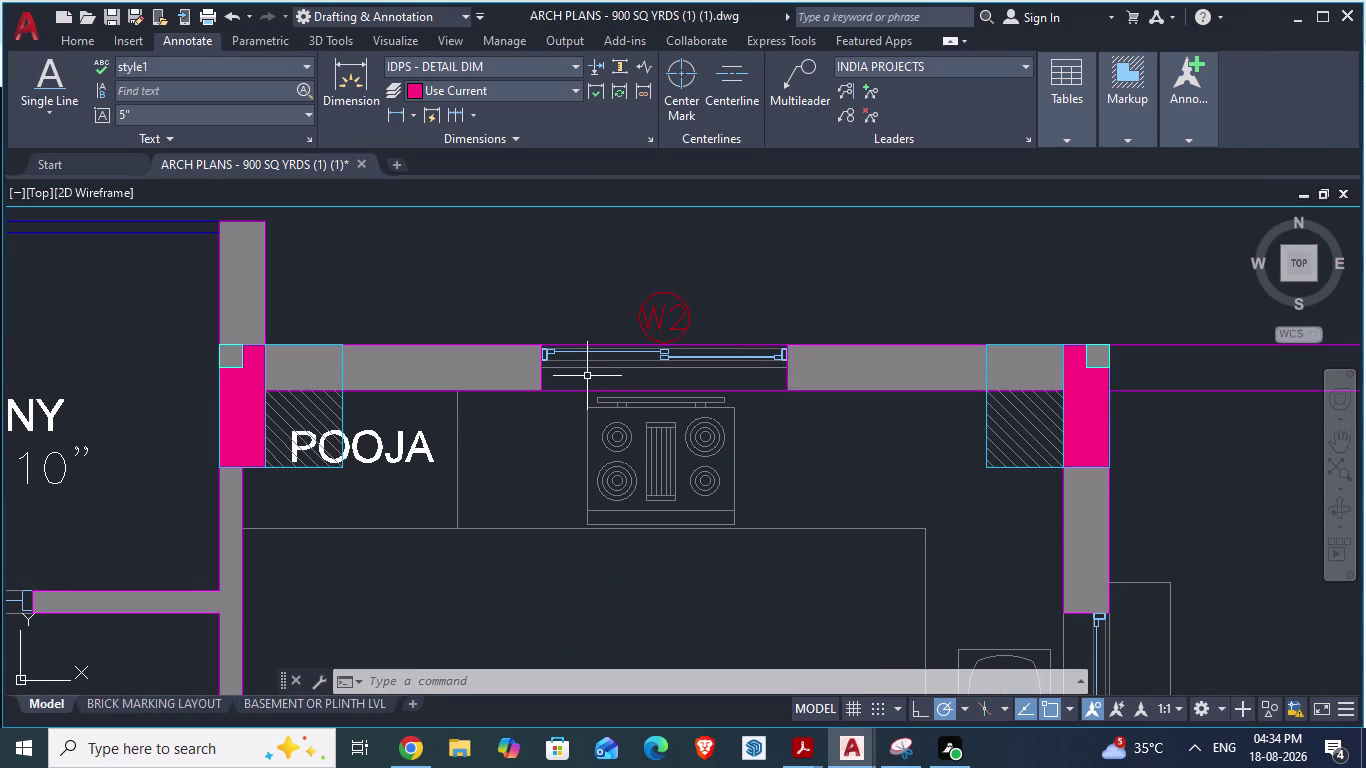
Start an aligned dimension at the first end of W2's opening in ARCH PLANS.
text(DA)
key(Return)
click(539, 375)
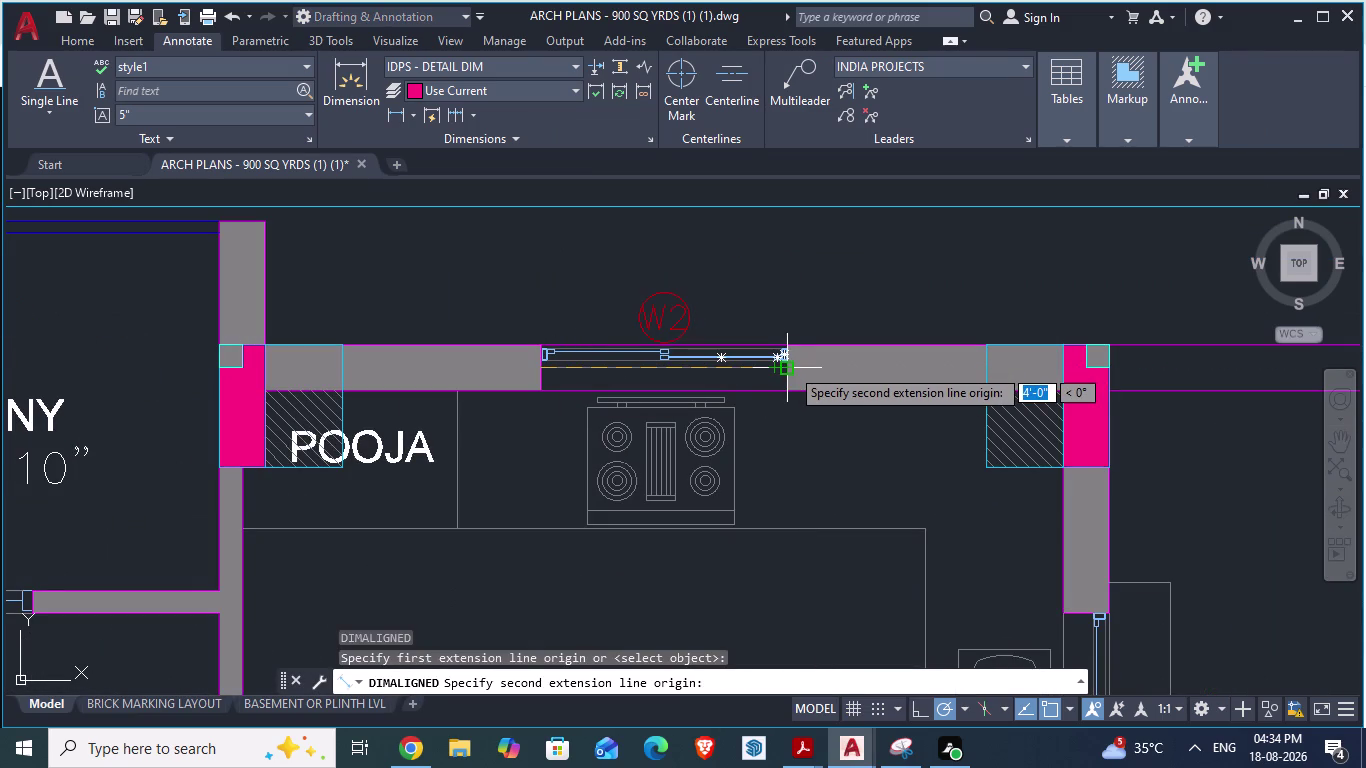
key(alt+Tab)
Back in GF_AUTOCAD, cancel the command and delete the 3'-3" dimension.
scroll(down, 3)
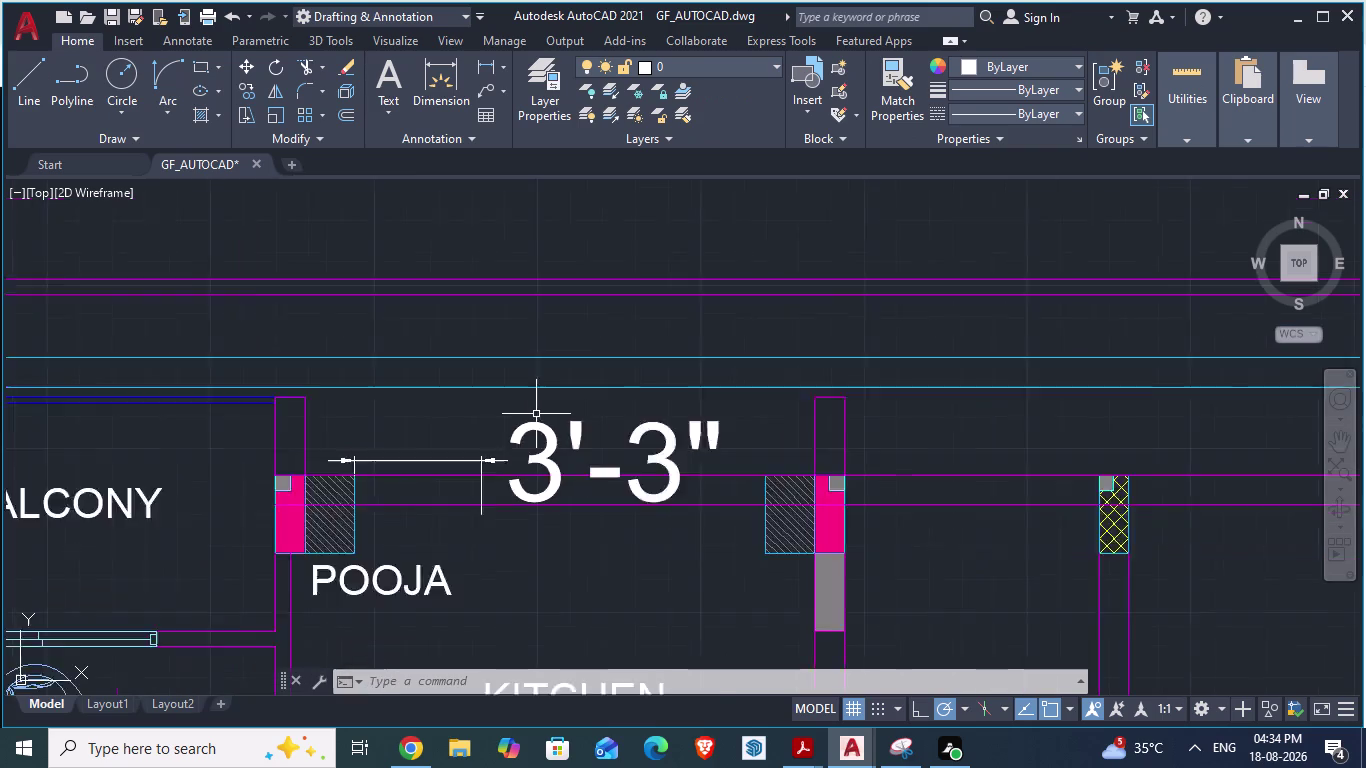
scroll(down, 3)
scroll(up, 3)
key(Escape)
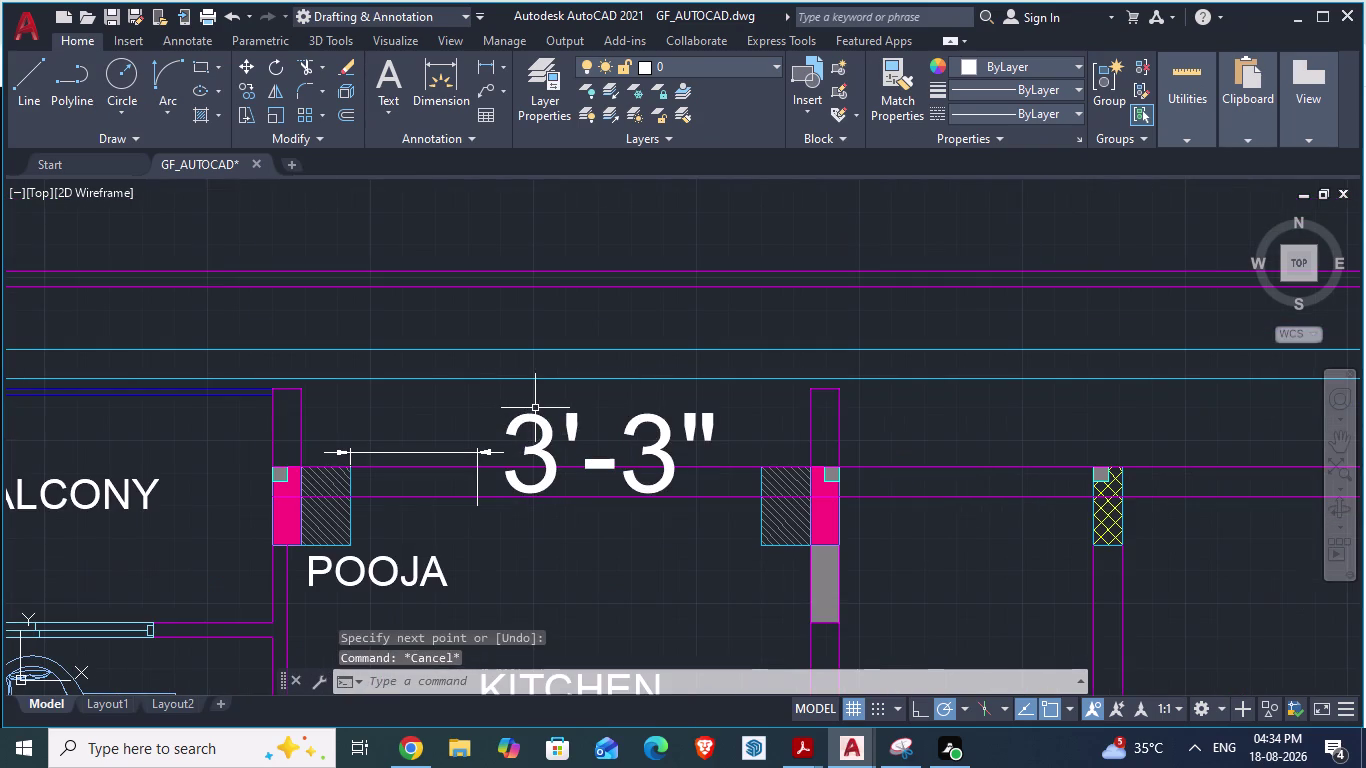
click(530, 417)
key(Delete)
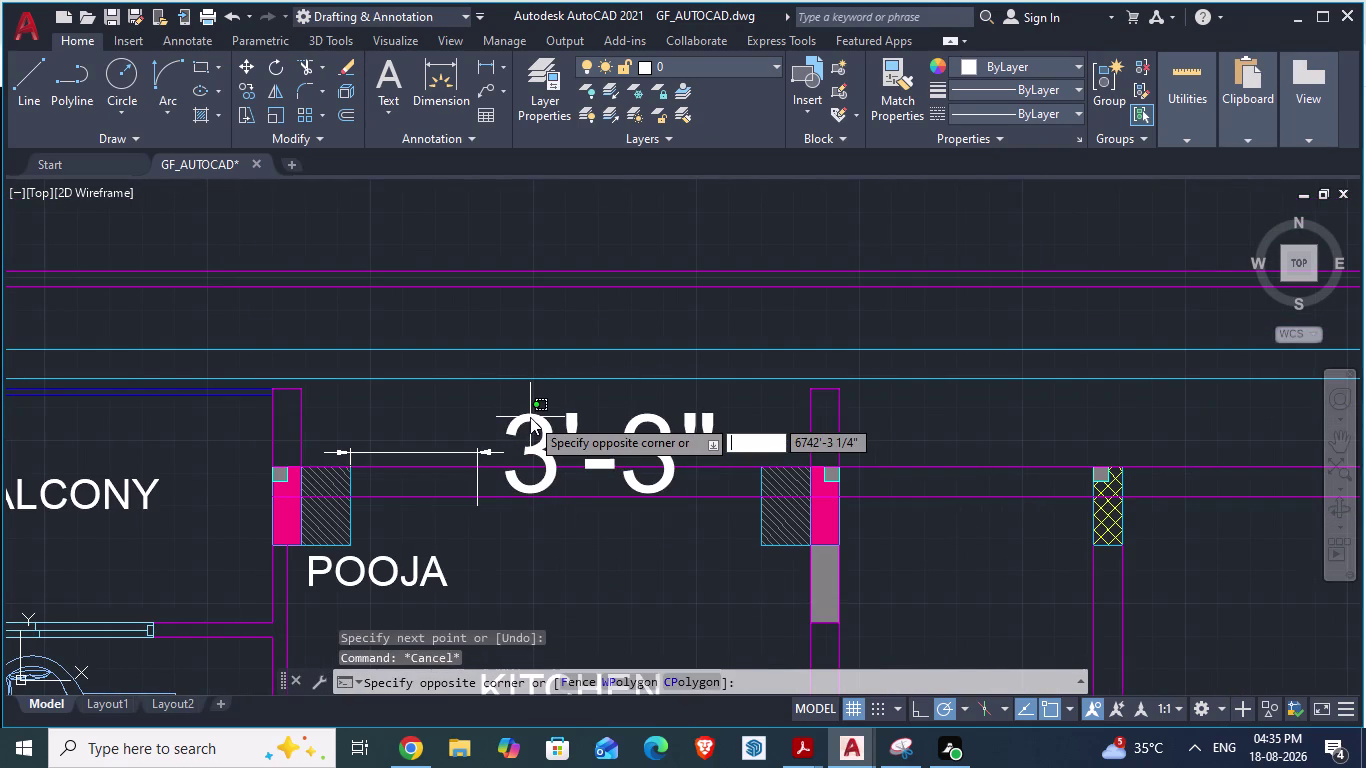
click(516, 423)
key(Delete)
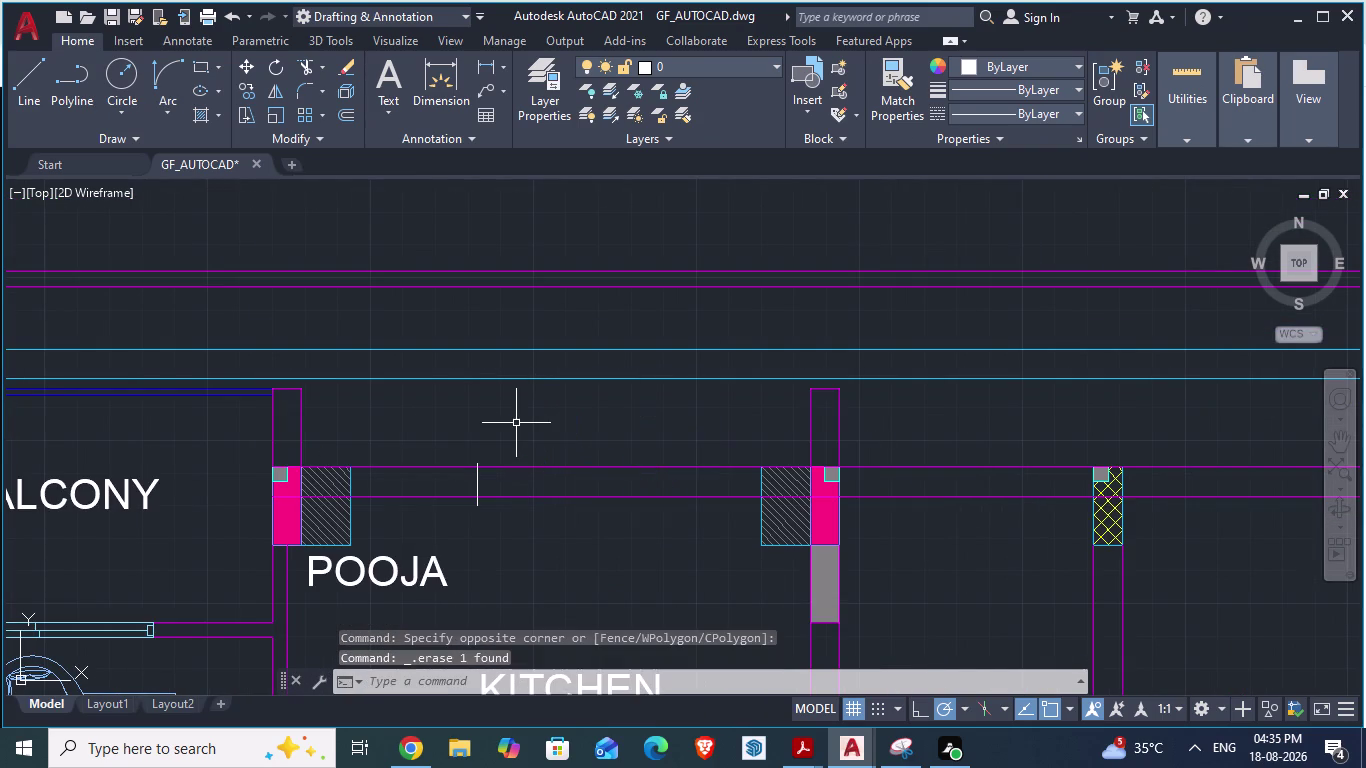
click(813, 111)
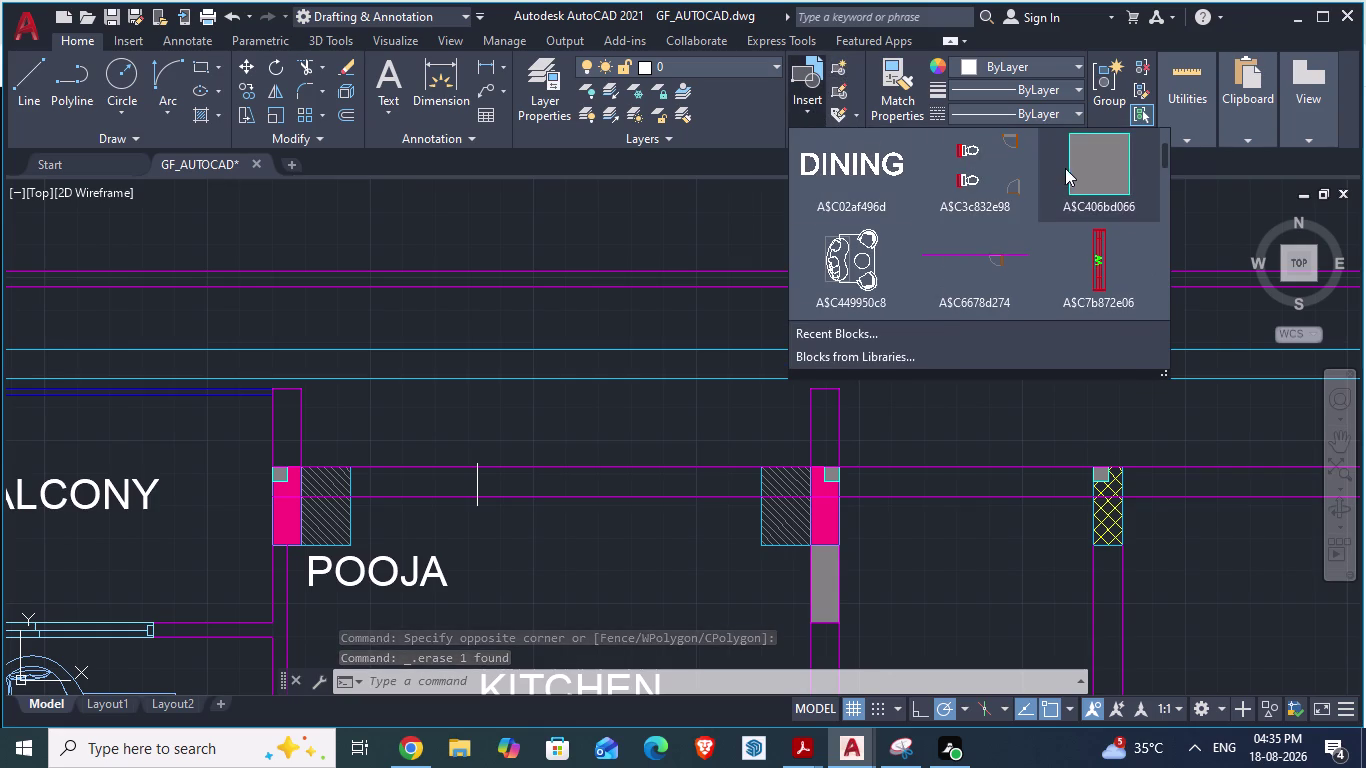
Scroll the block gallery and choose window block A$Ce4ed9285 to insert.
scroll(up, 3)
scroll(up, 3)
scroll(down, 3)
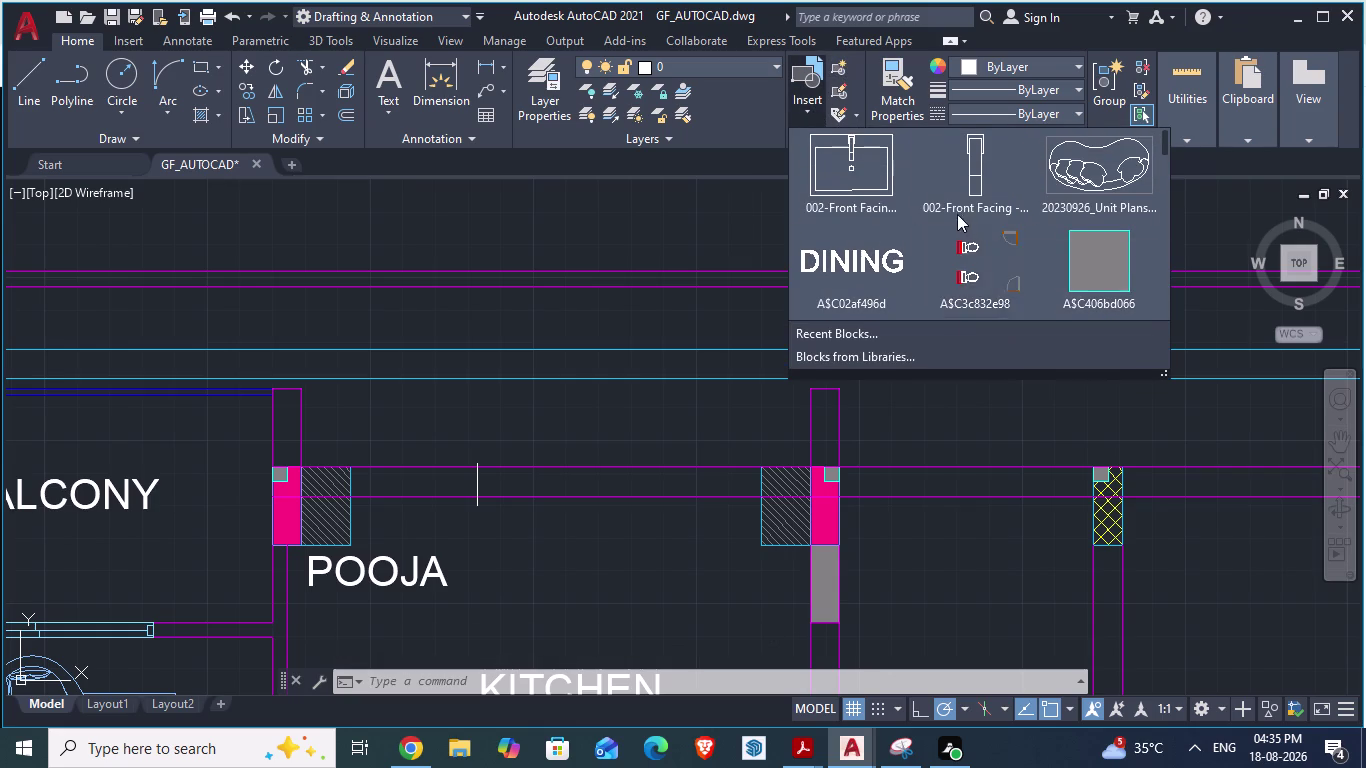
scroll(down, 3)
scroll(down, 3)
scroll(down, 3)
scroll(down, 3)
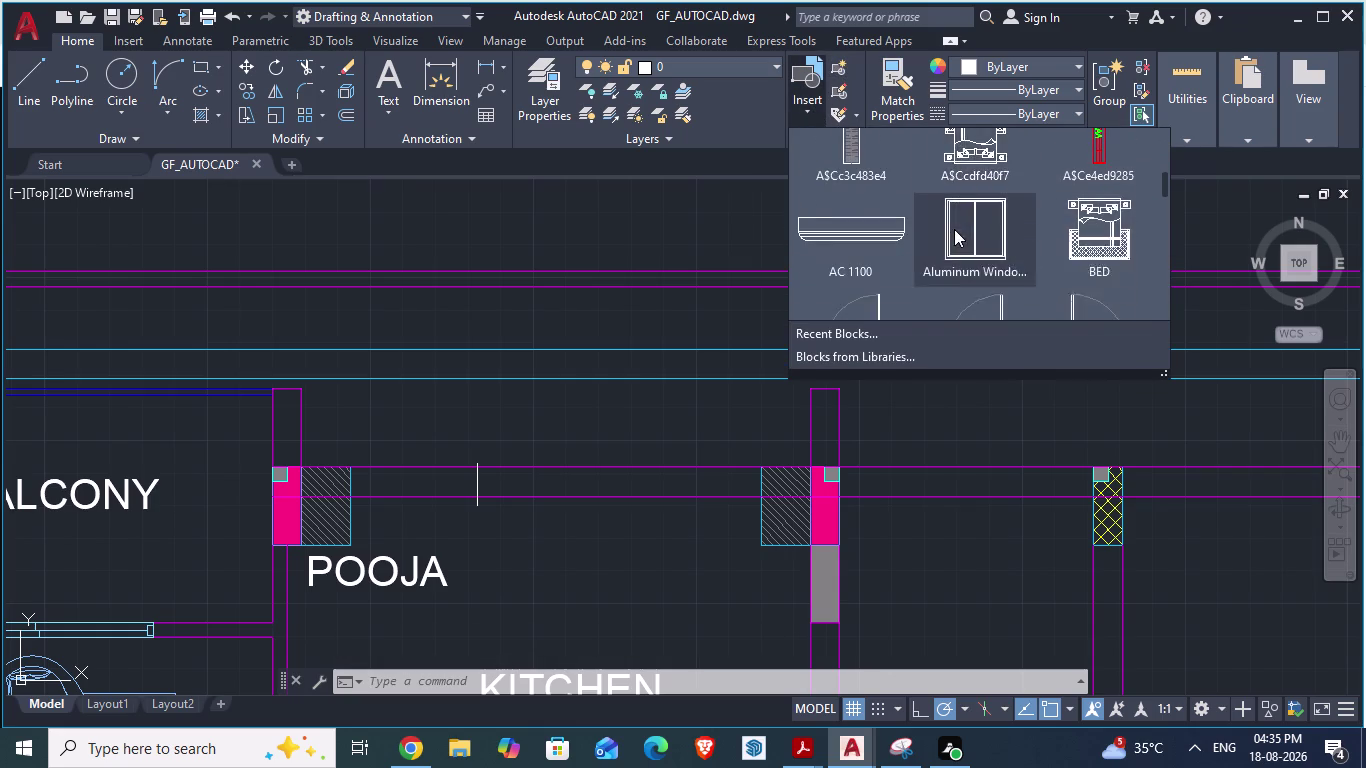
scroll(down, 3)
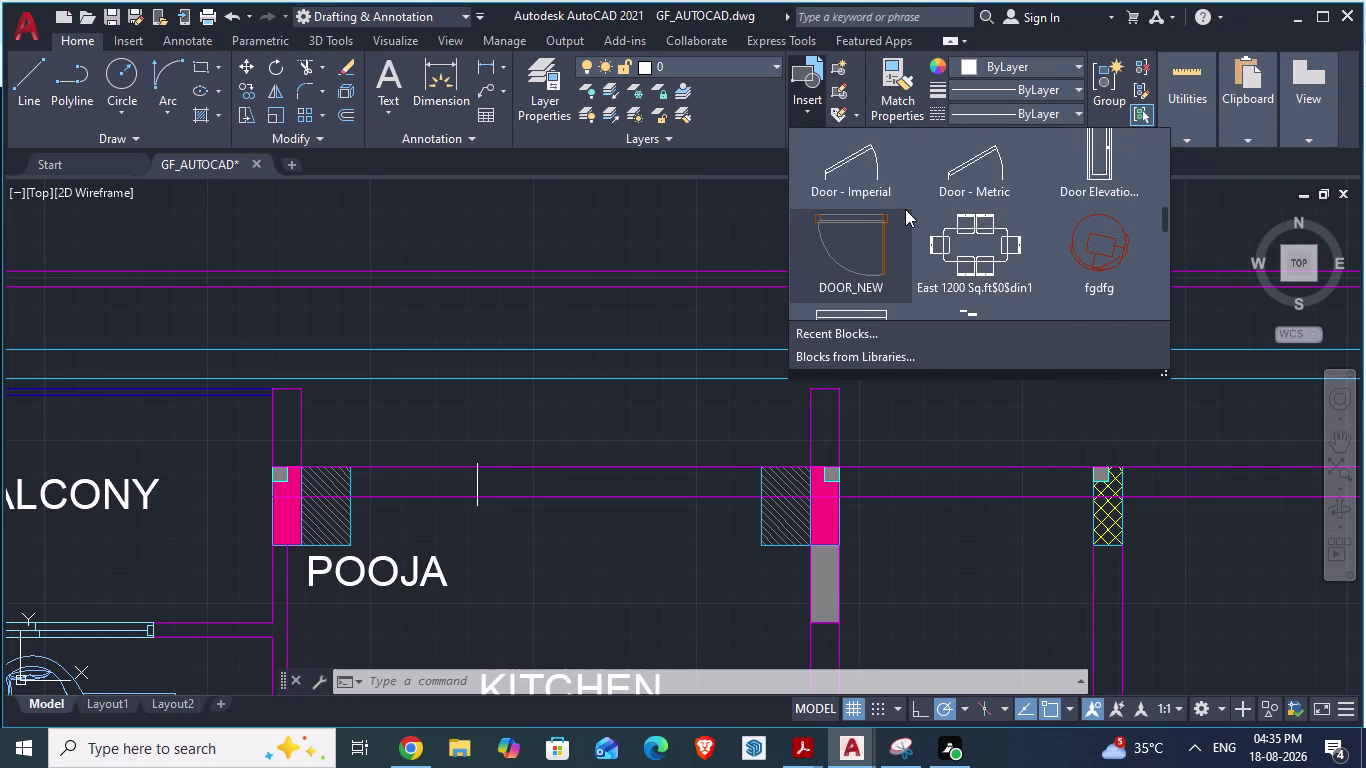
scroll(up, 3)
scroll(up, 3)
scroll(up, 3)
scroll(up, 3)
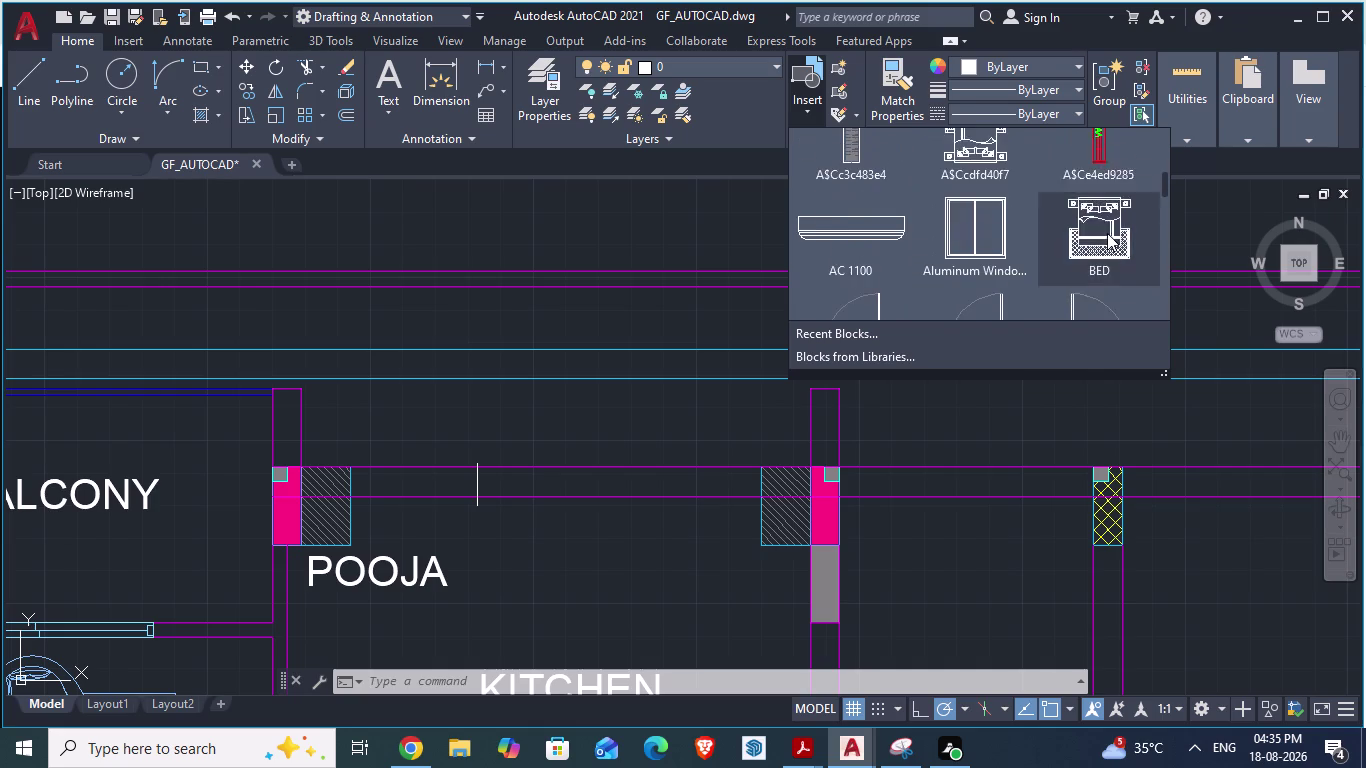
scroll(up, 3)
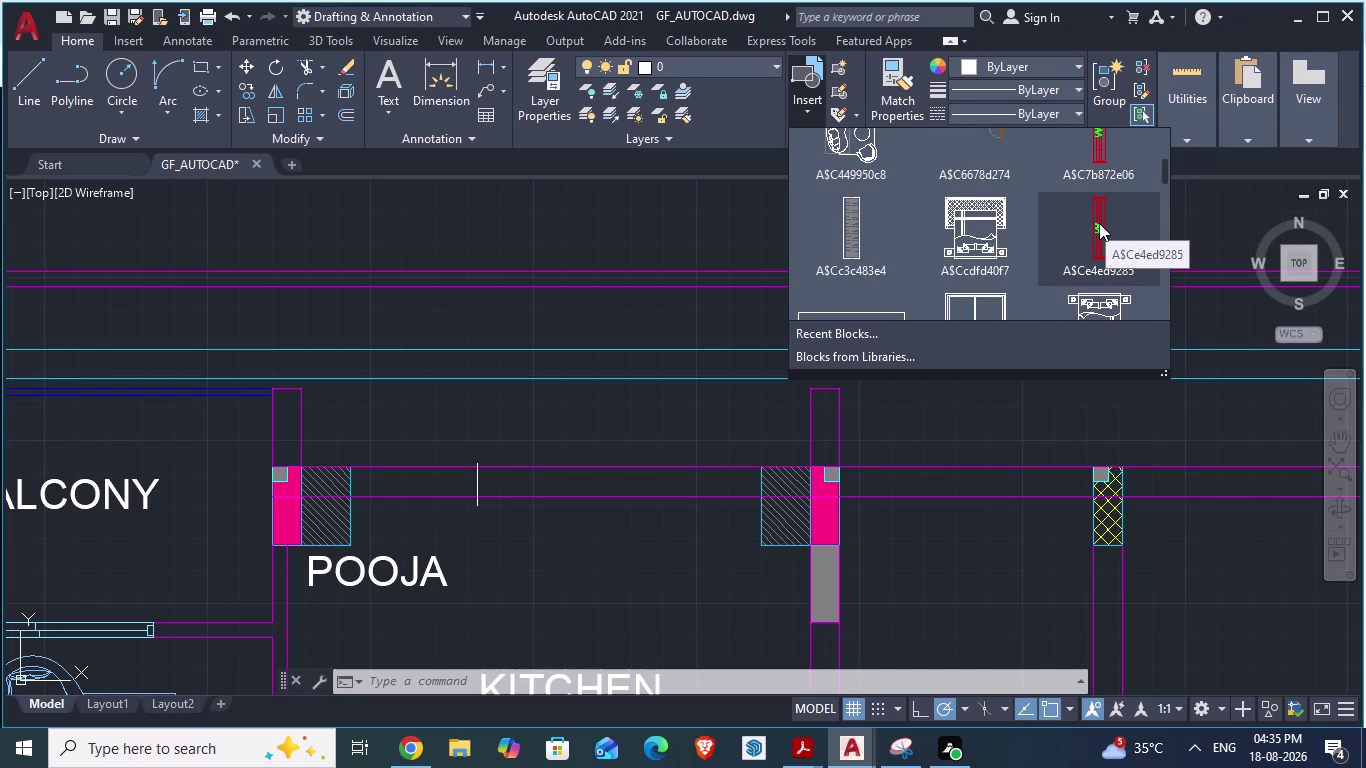
click(1099, 223)
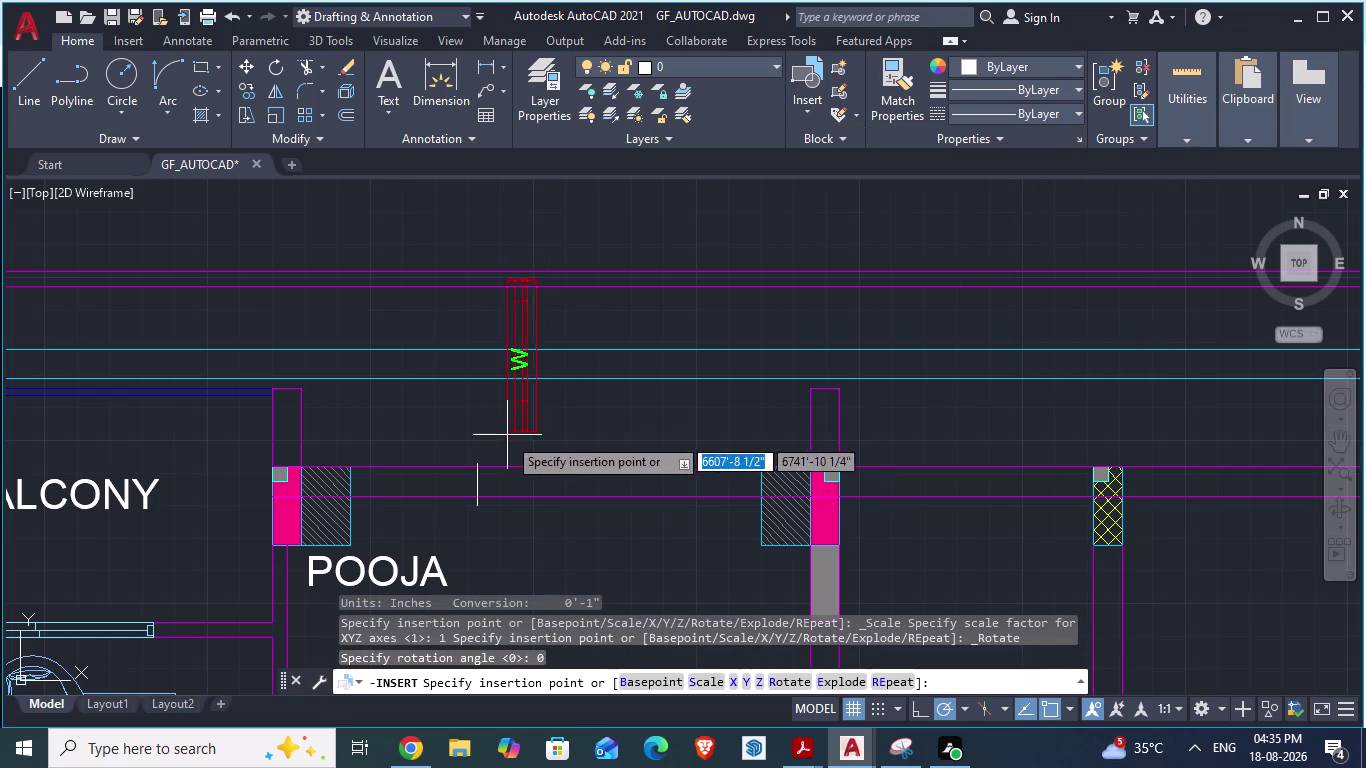
Place the W block on the wall line and attempt a rotation, then cancel it.
click(481, 467)
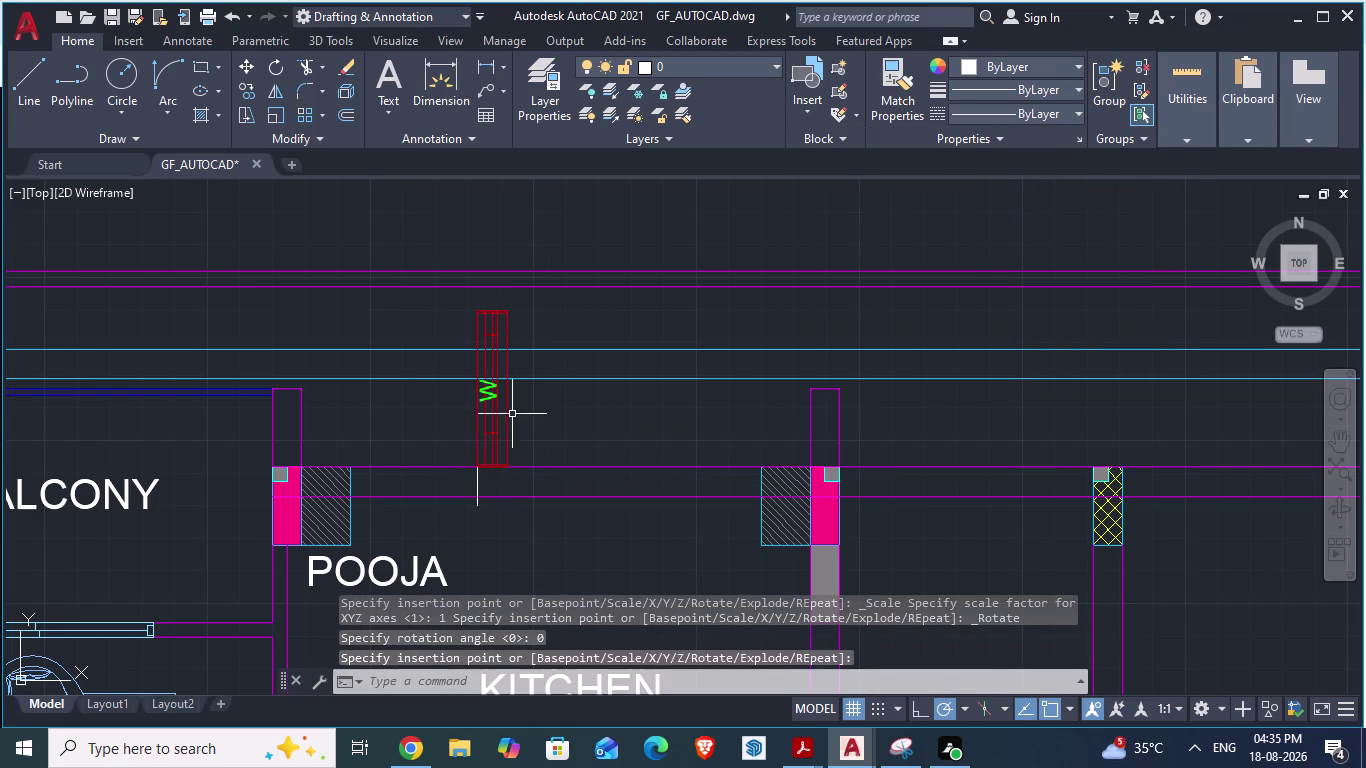
click(496, 410)
text(RO)
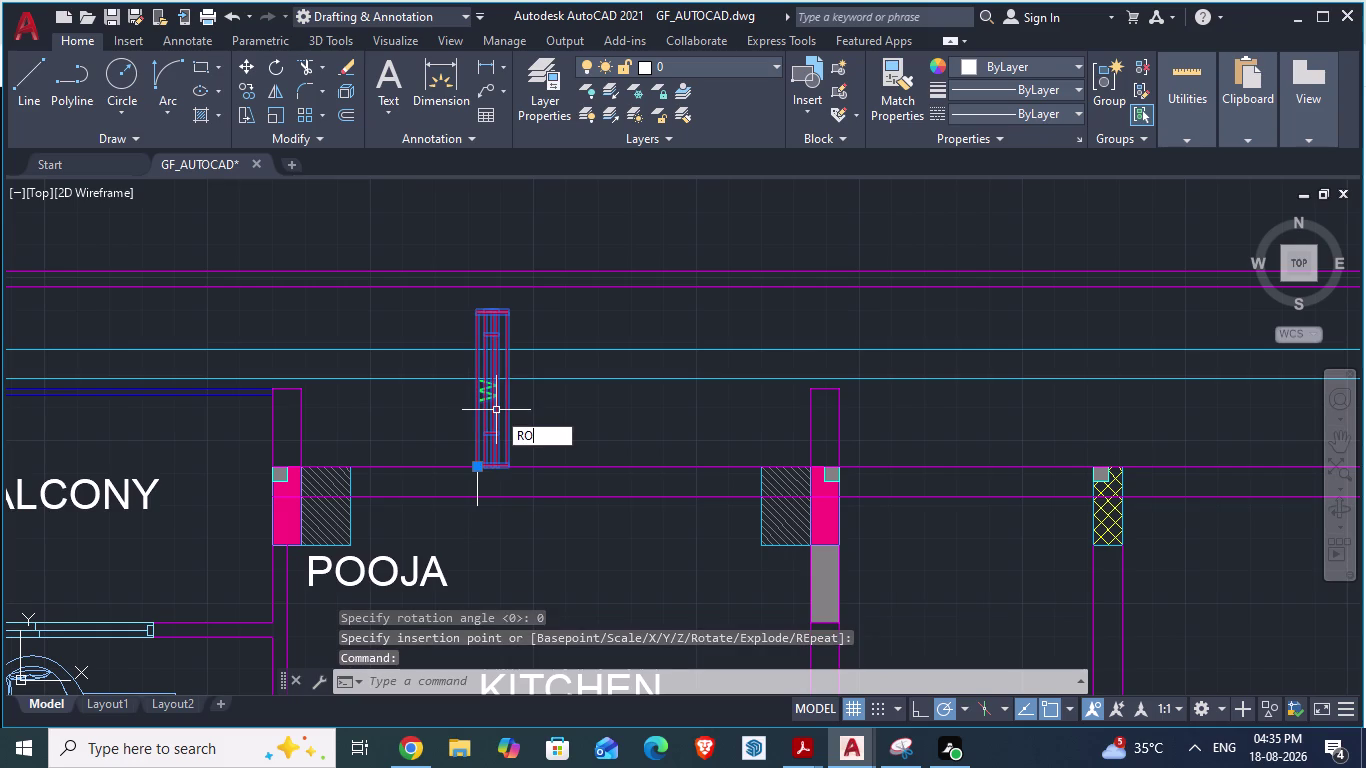
key(Return)
scroll(up, 3)
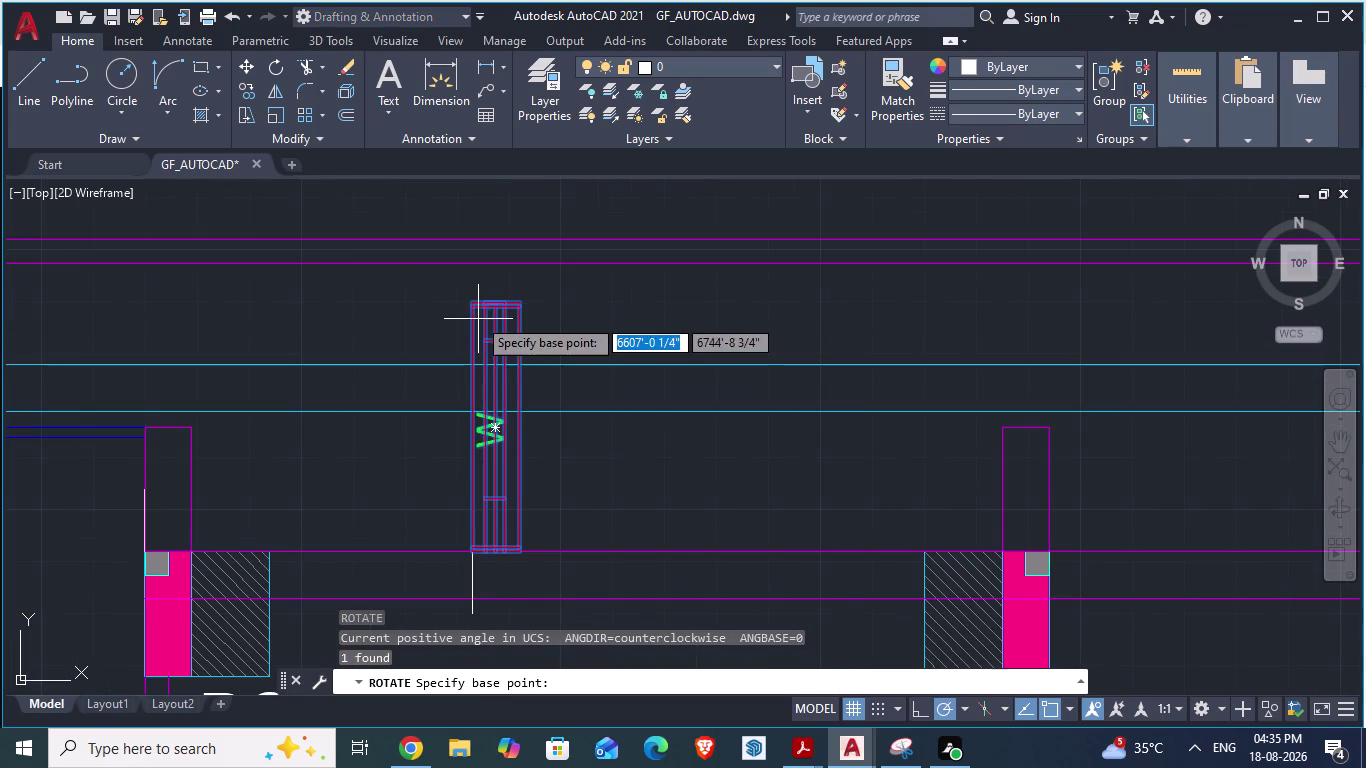
scroll(up, 3)
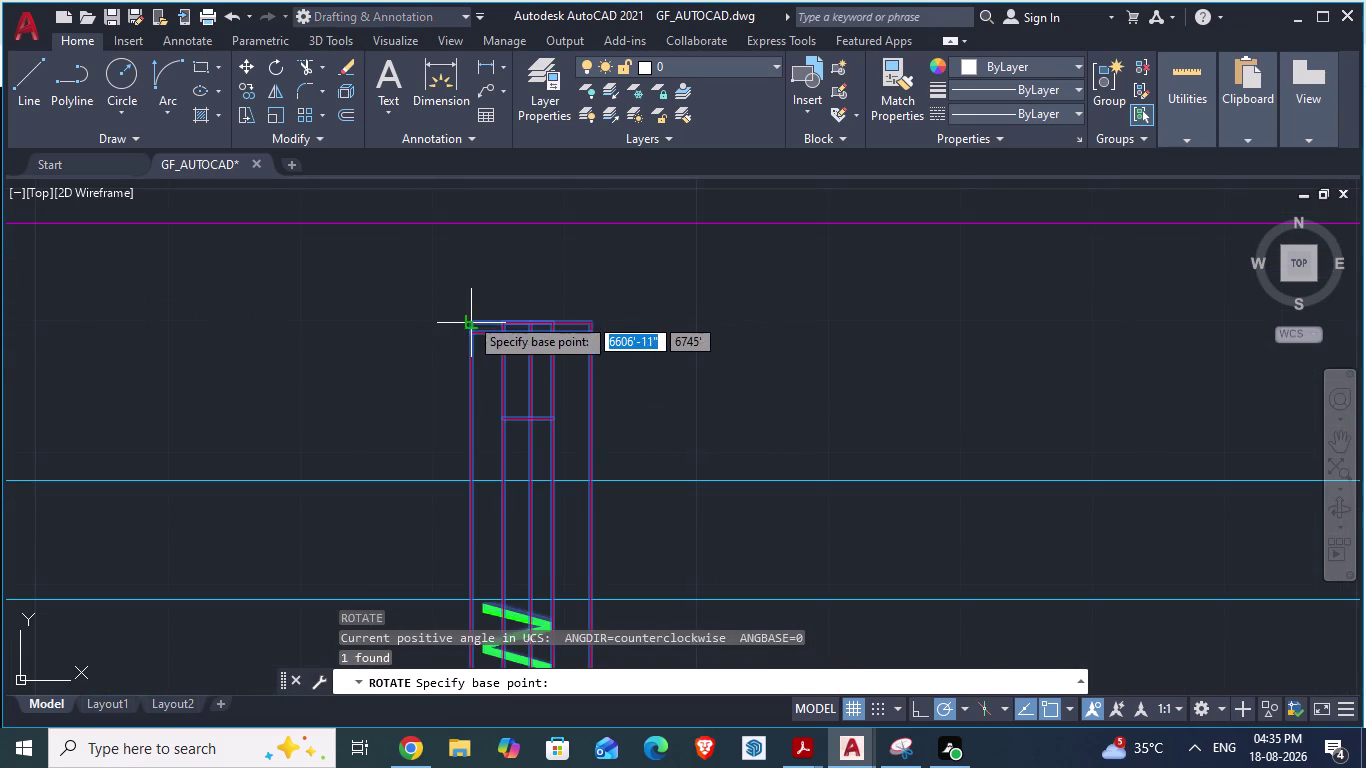
drag(470, 316, 732, 546)
scroll(down, 3)
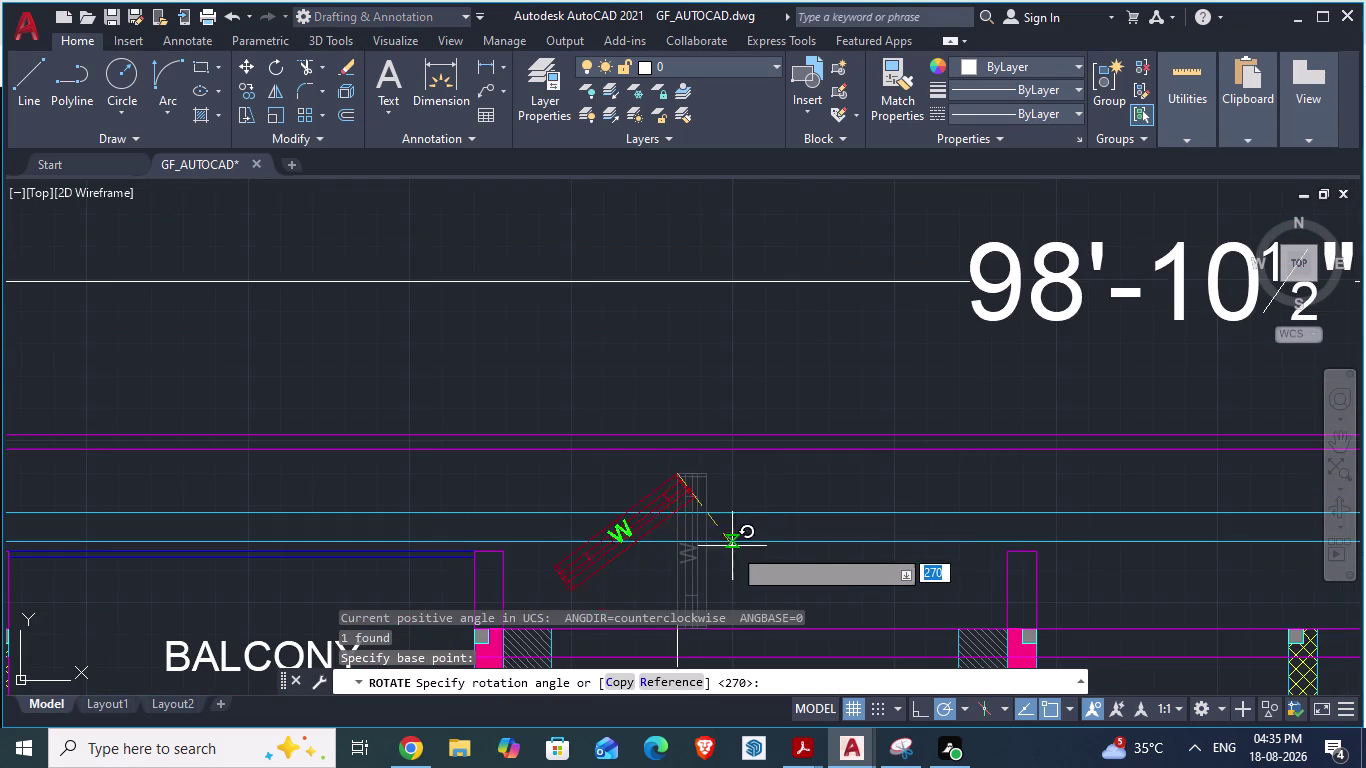
drag(732, 546, 660, 557)
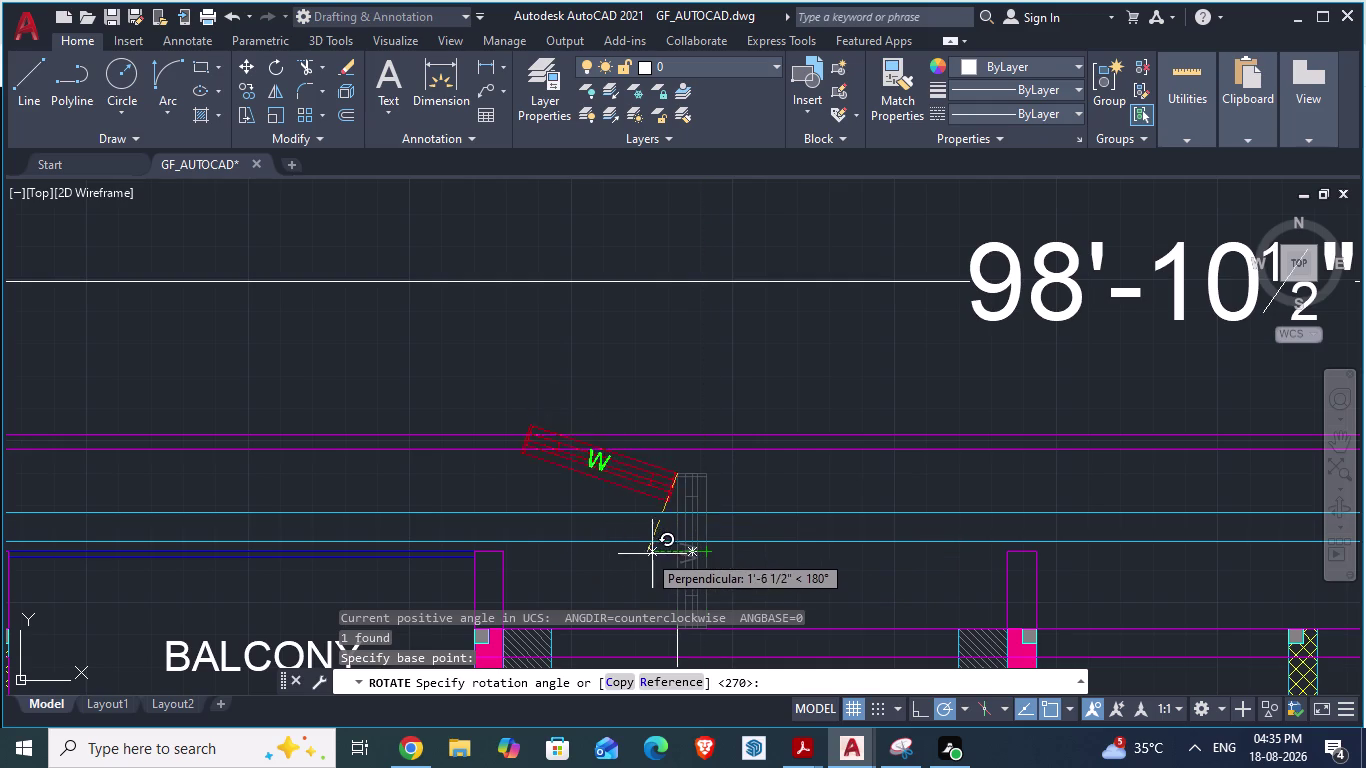
drag(660, 557, 610, 396)
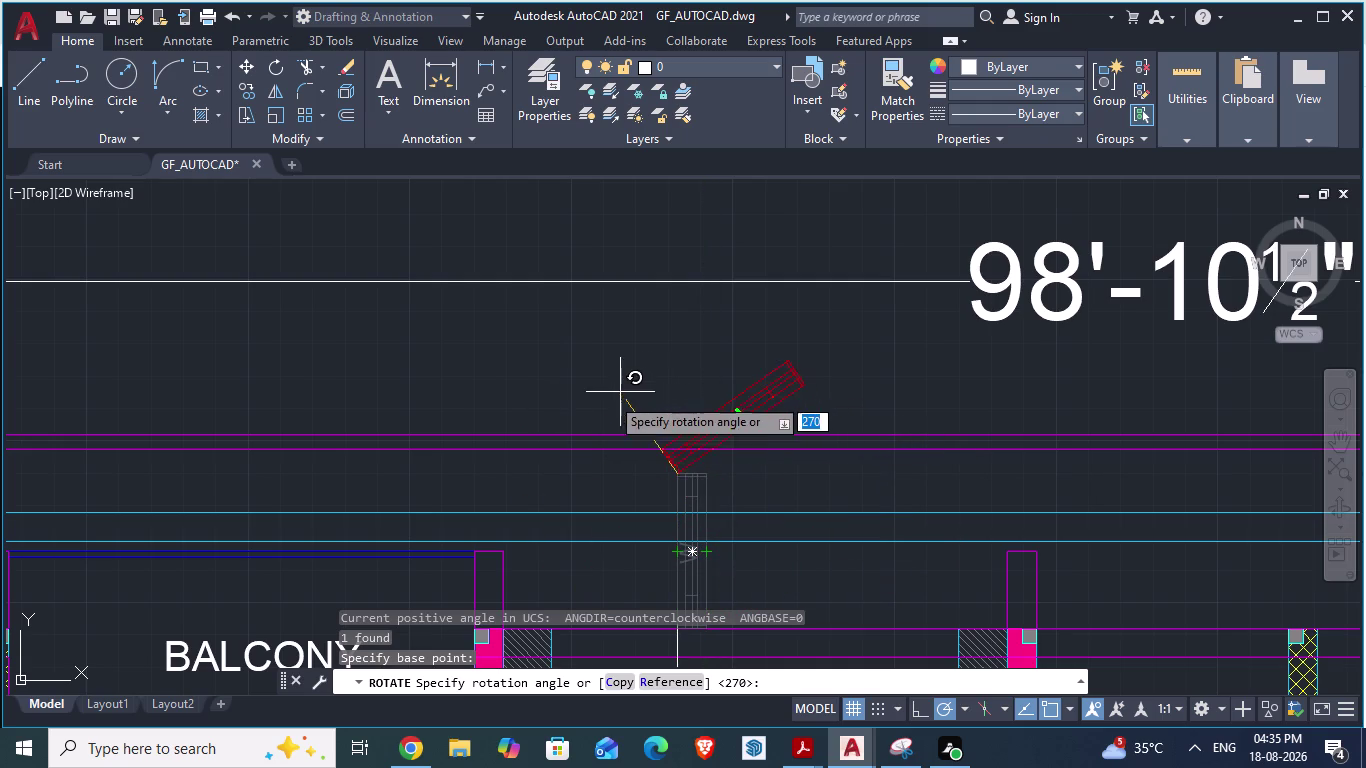
drag(610, 396, 677, 506)
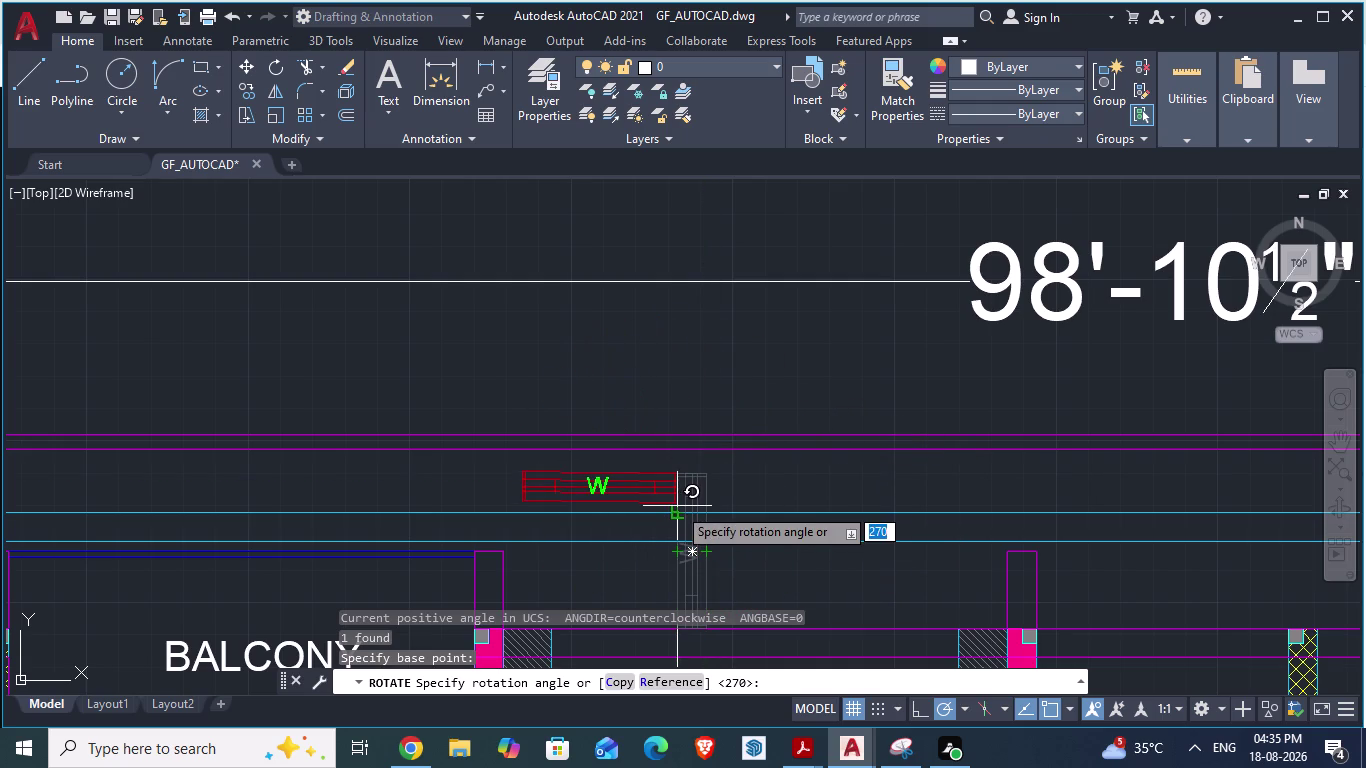
drag(677, 506, 674, 484)
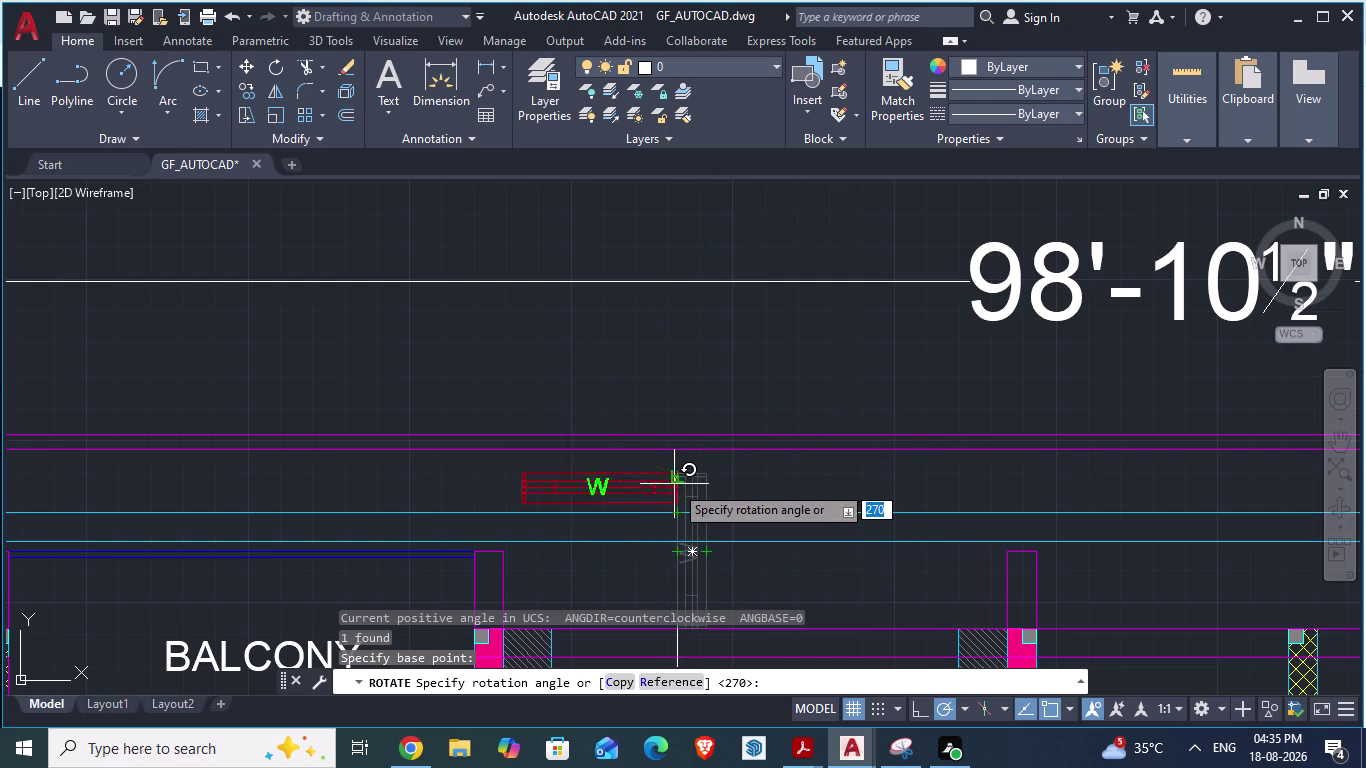
drag(674, 484, 673, 575)
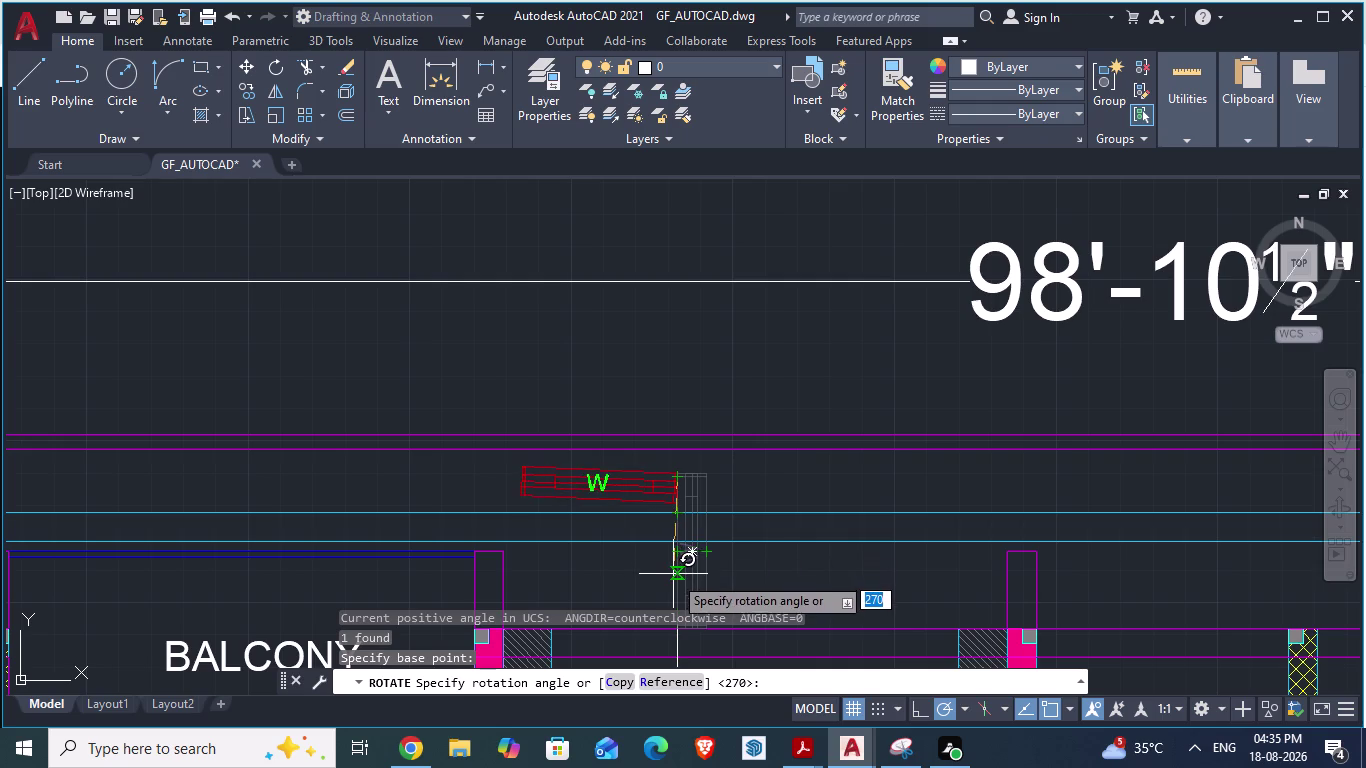
drag(673, 575, 665, 588)
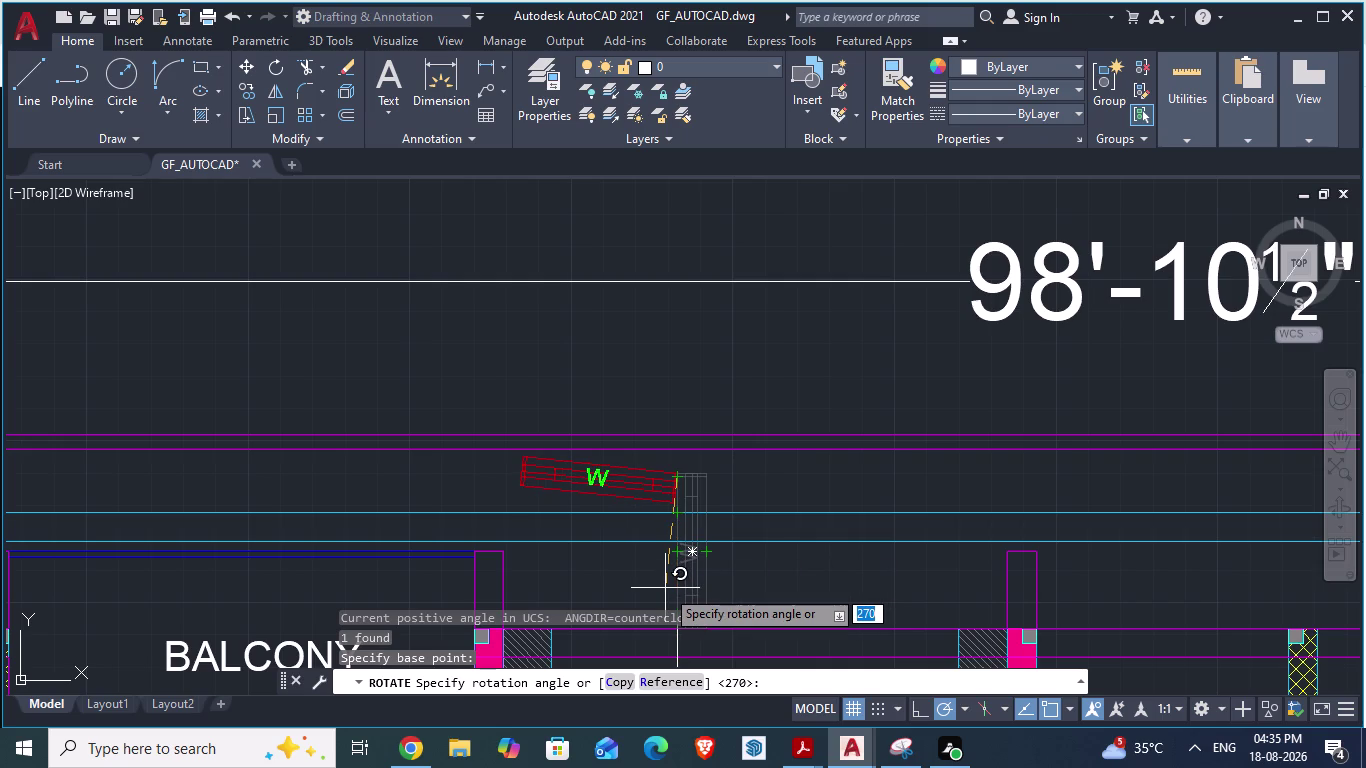
key(Escape)
Rotate the W window block 270° so it points straight down.
scroll(down, 3)
scroll(up, 3)
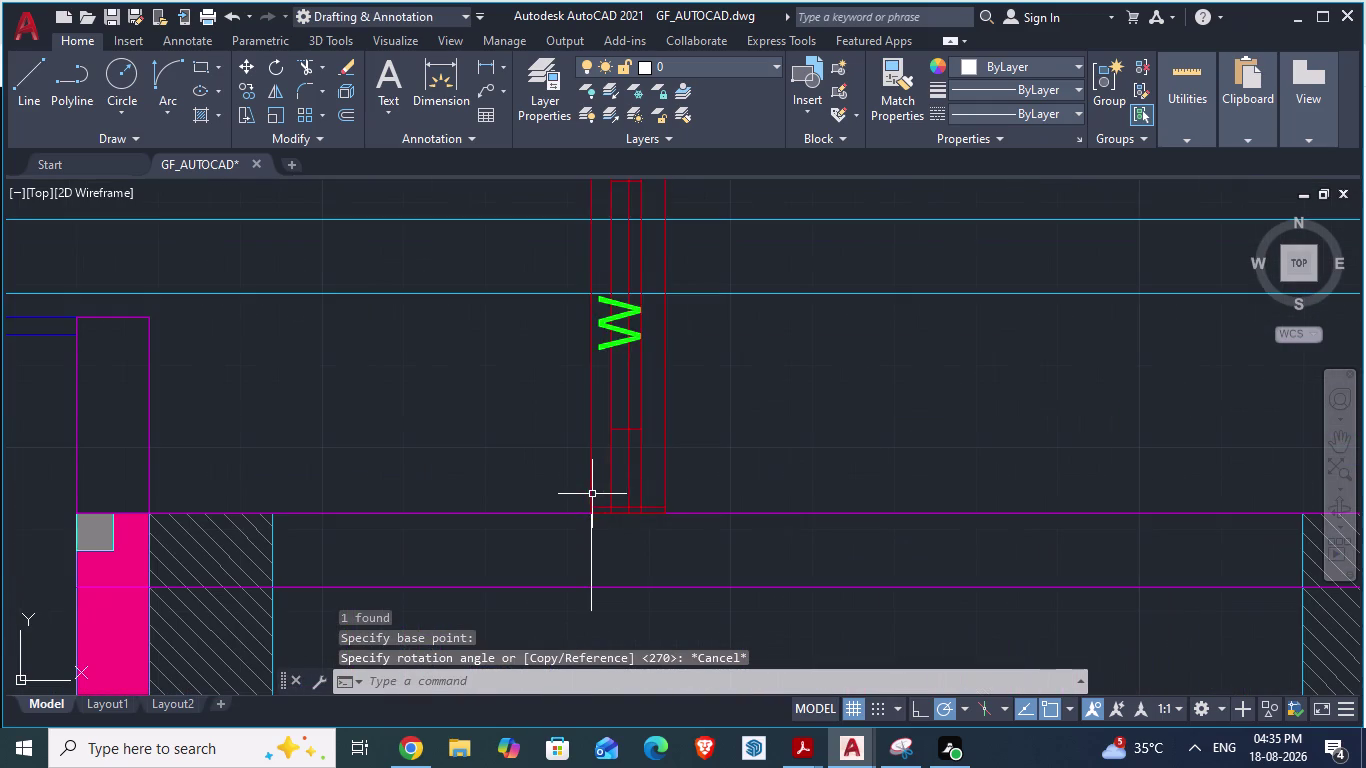
click(591, 479)
text(RO)
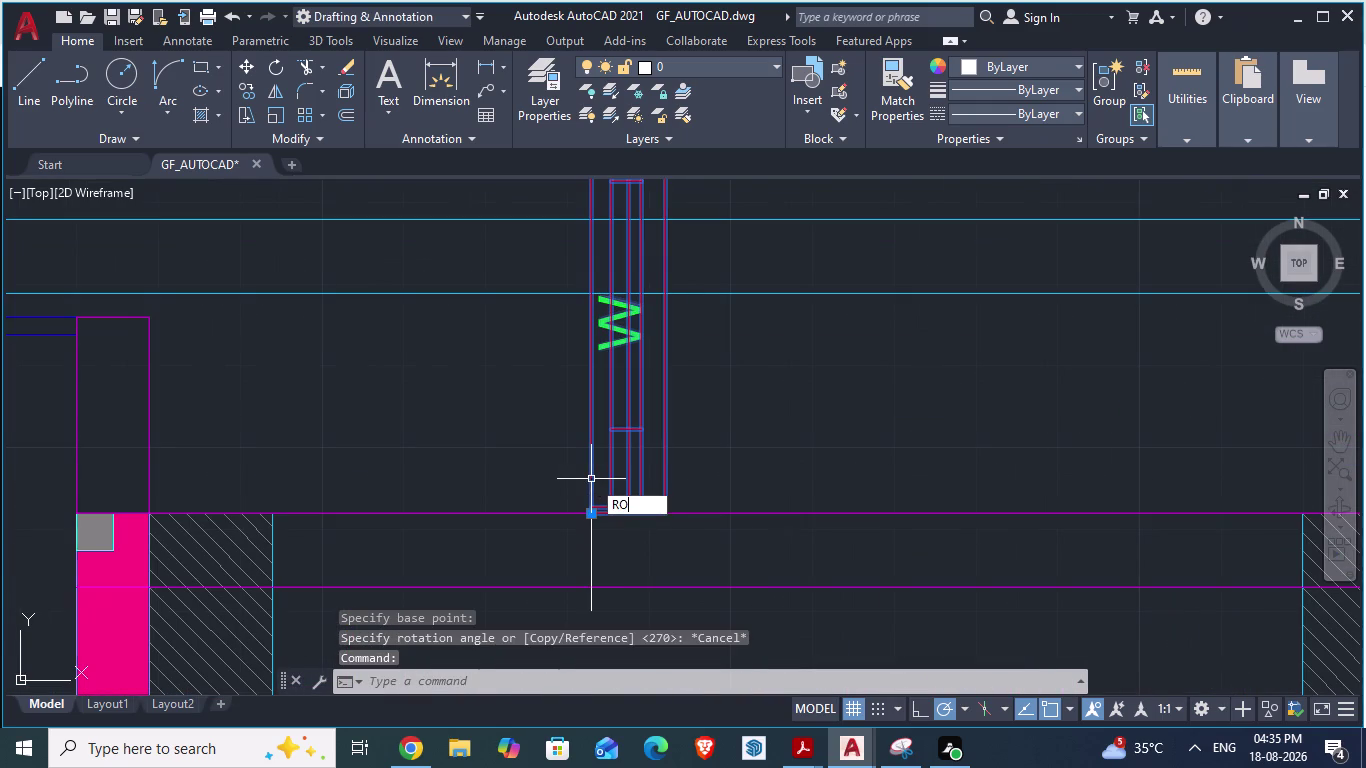
key(Return)
scroll(up, 3)
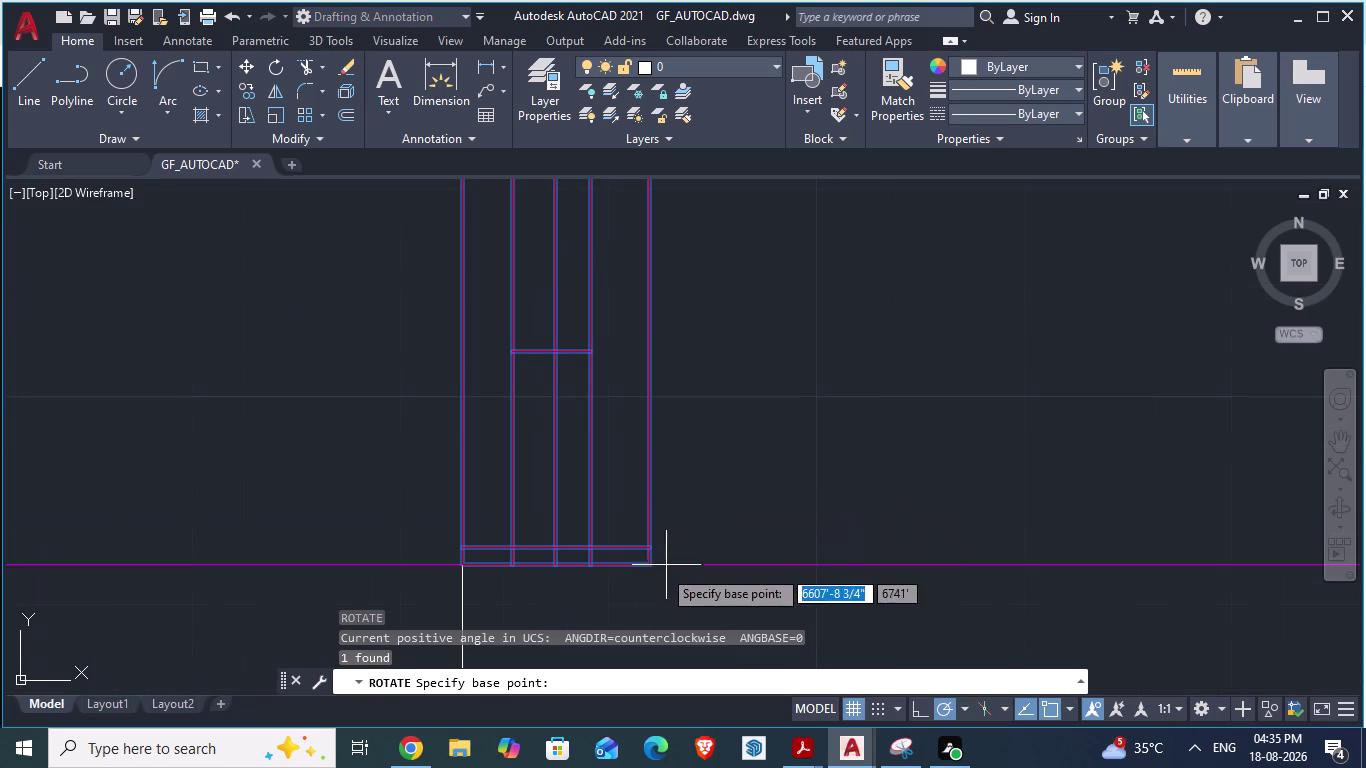
drag(651, 565, 649, 583)
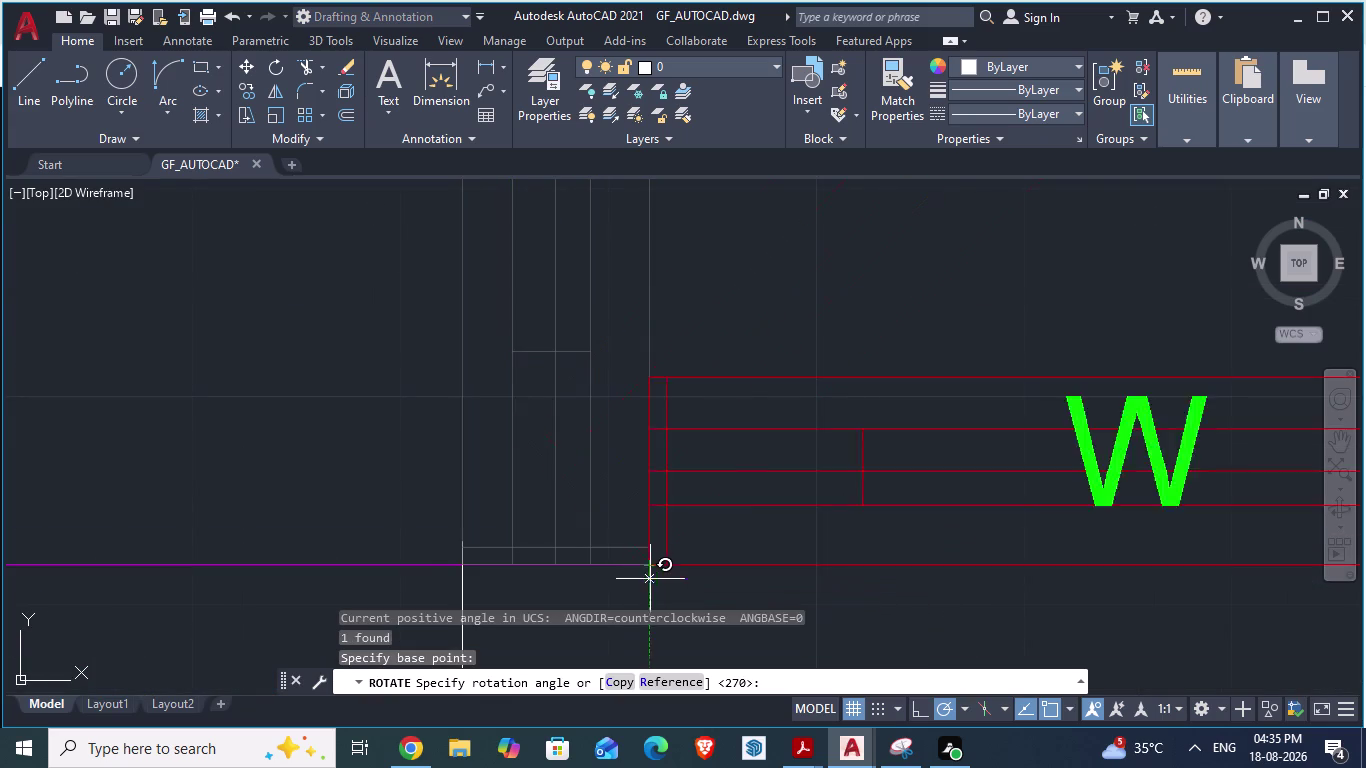
drag(649, 583, 652, 600)
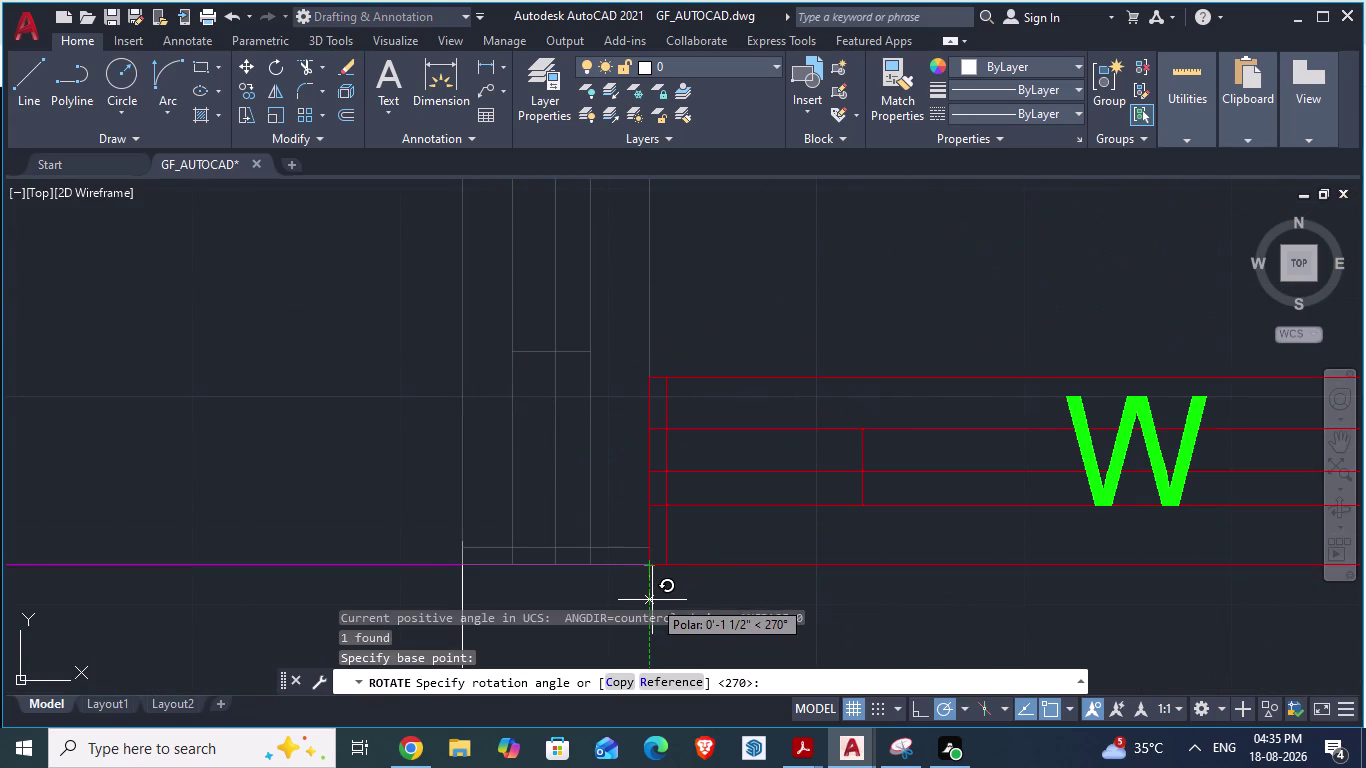
drag(652, 600, 652, 604)
click(652, 604)
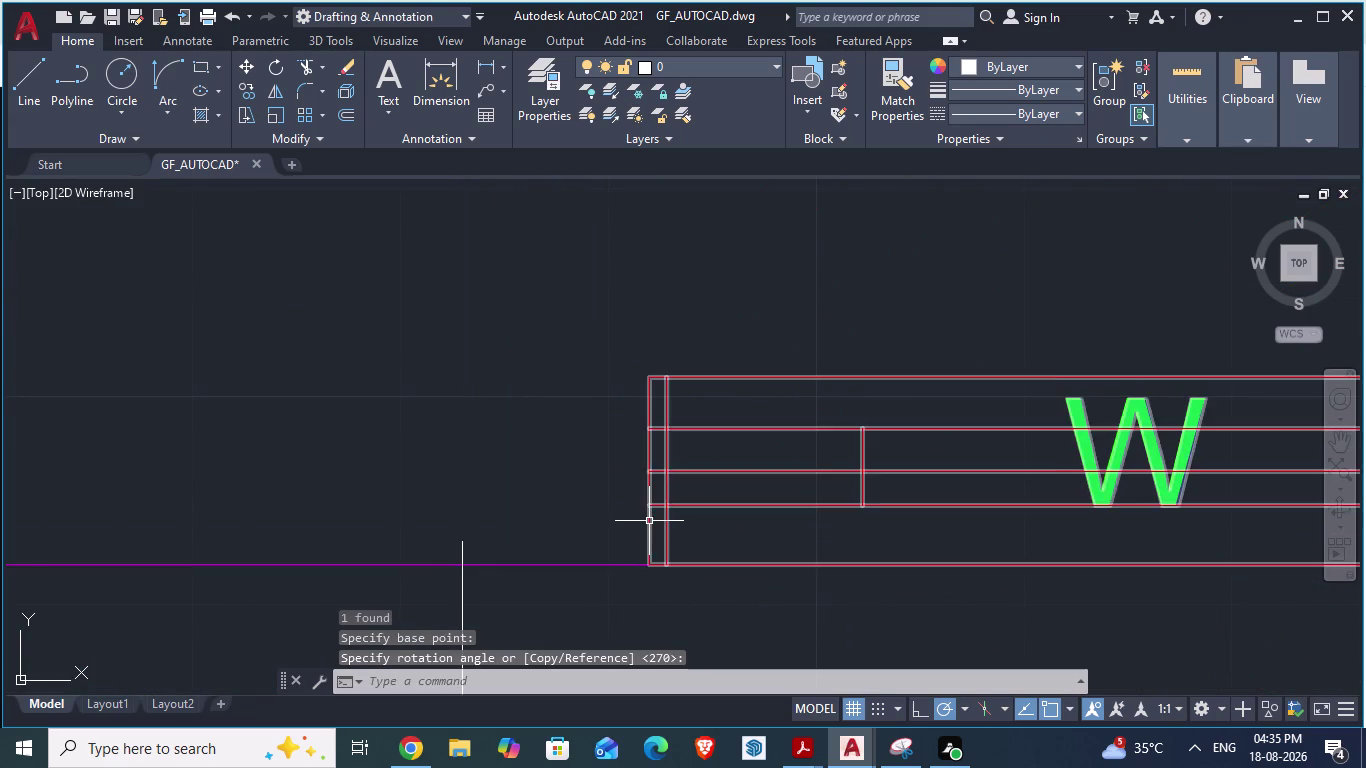
click(650, 521)
Move the W window block so its corner snaps to the wall opening corner.
key(m)
key(Return)
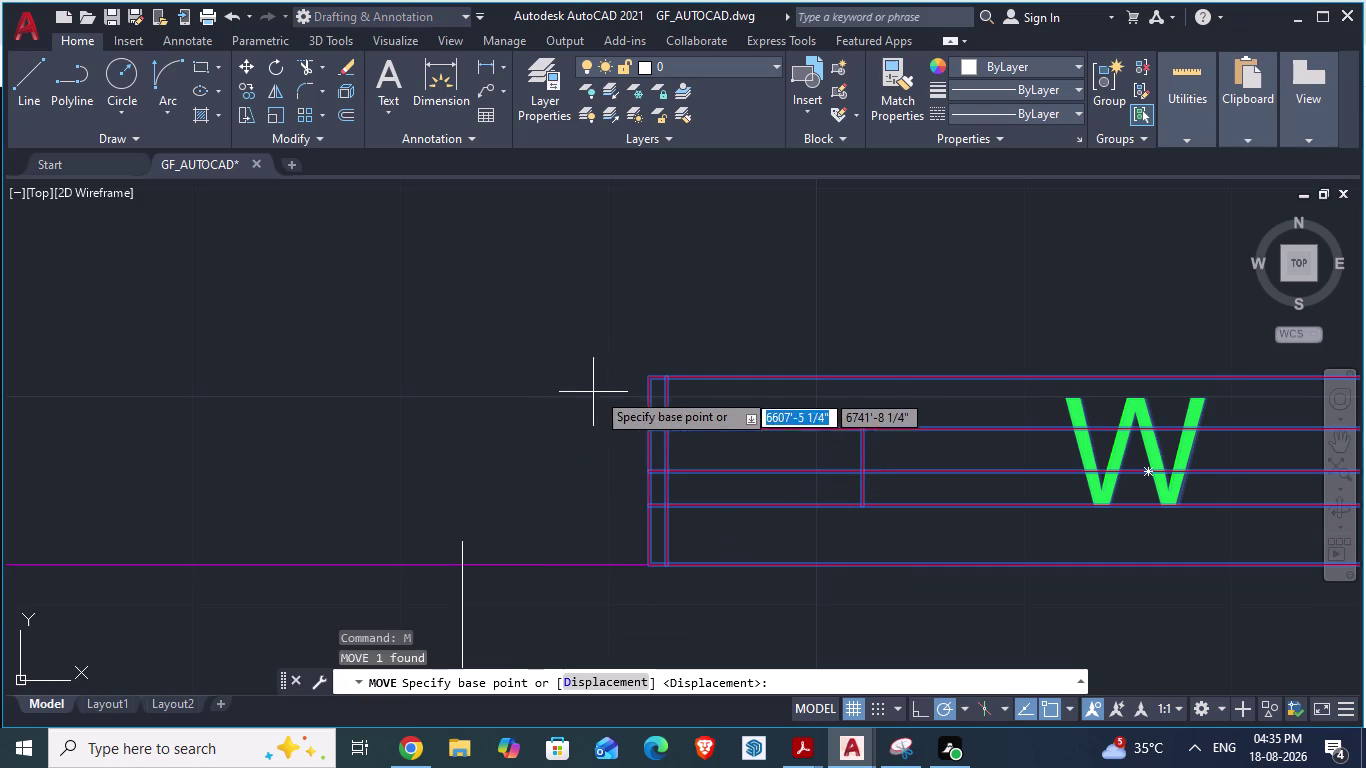
drag(647, 378, 453, 589)
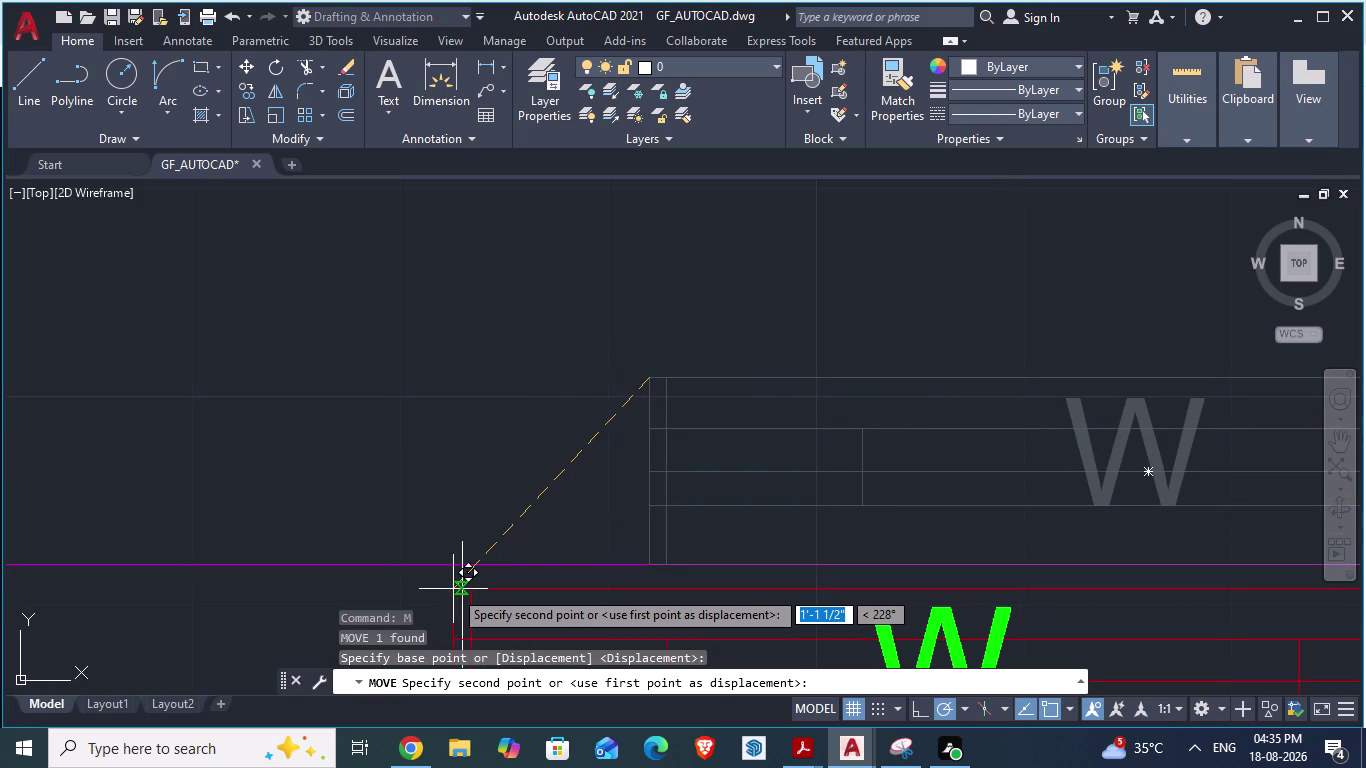
drag(453, 589, 460, 529)
scroll(up, 3)
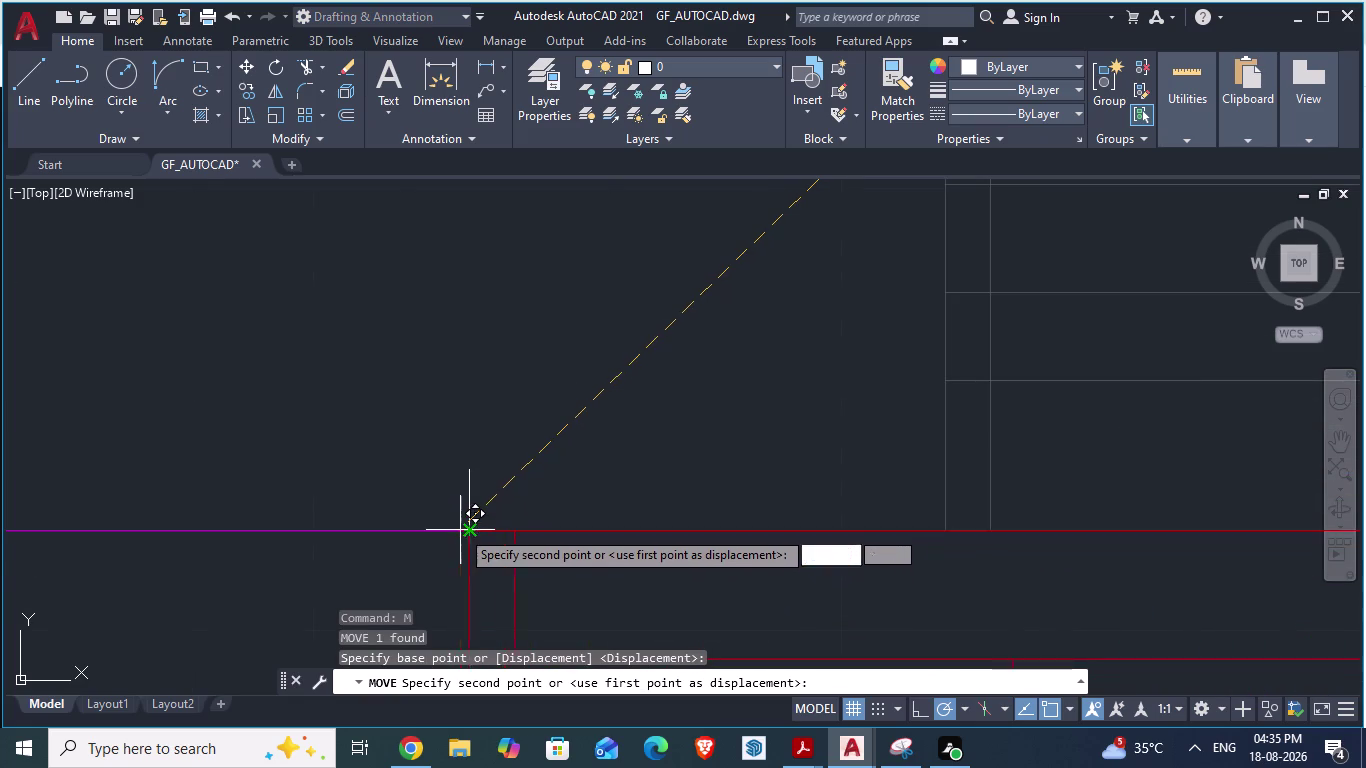
drag(460, 529, 471, 525)
click(472, 525)
scroll(down, 3)
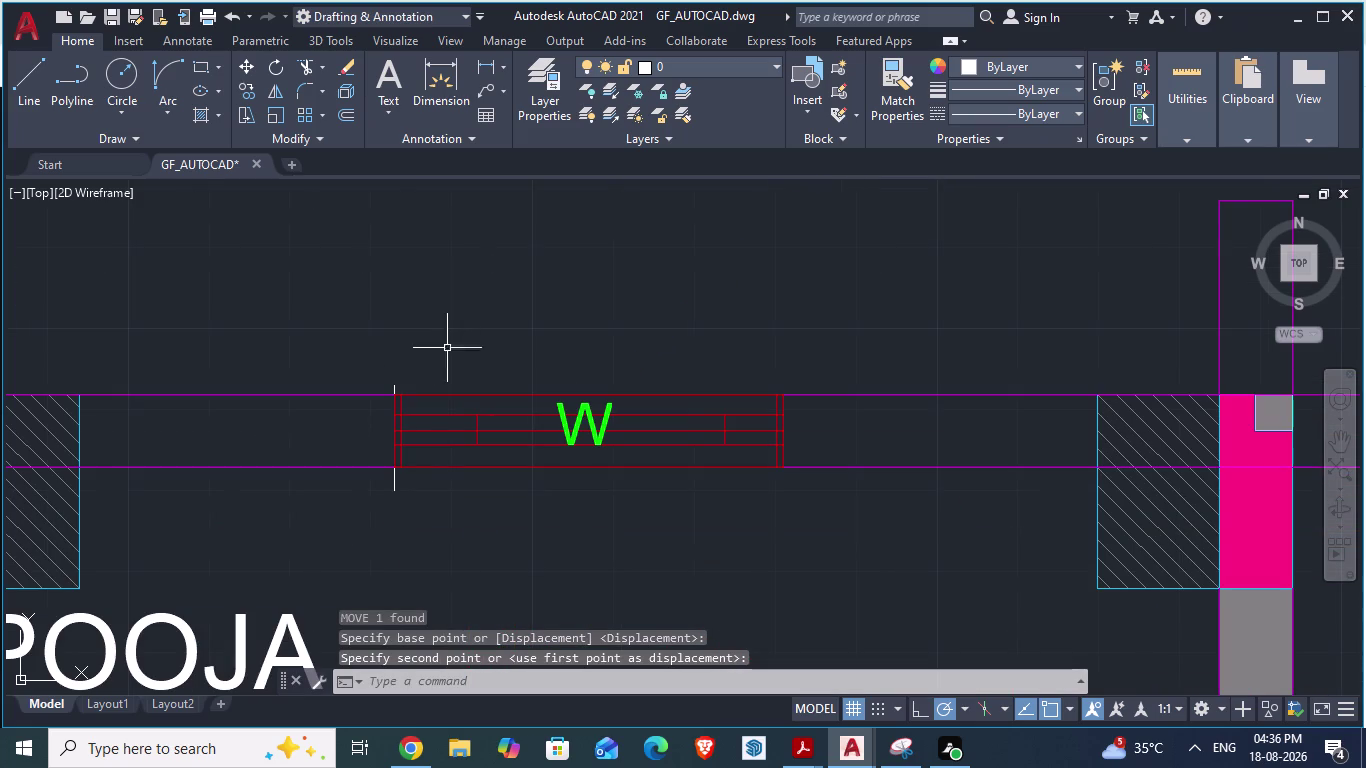
Trim two wall lines crossing the window, then end the trim.
text(TR)
key(Return)
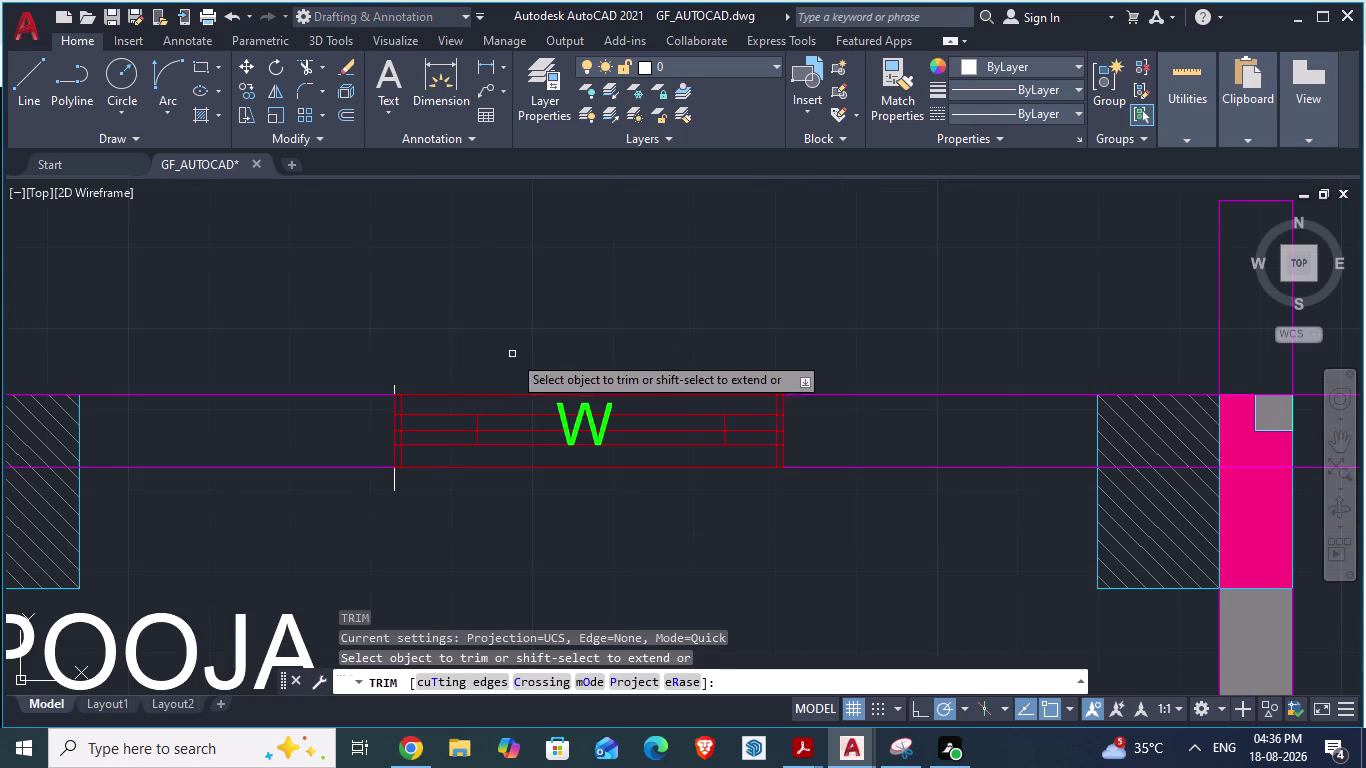
scroll(up, 3)
click(373, 356)
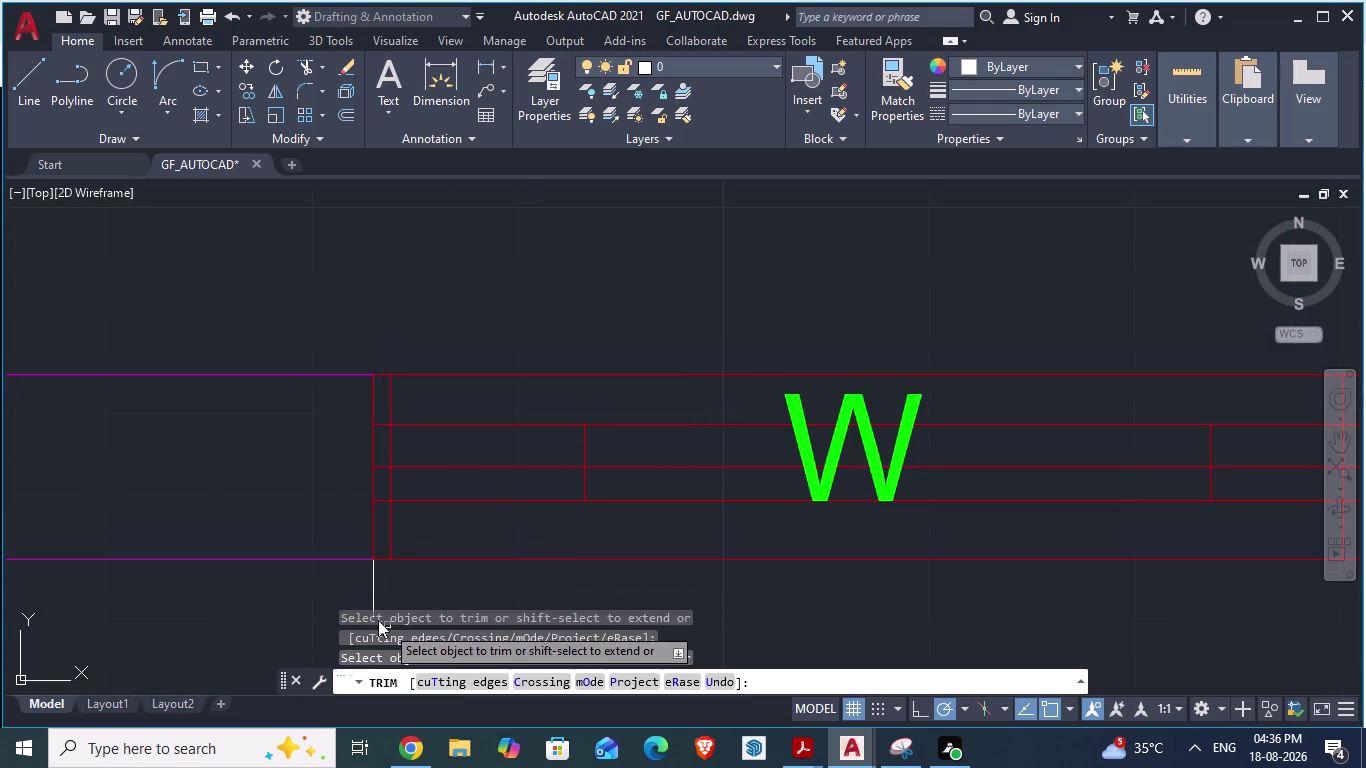
click(370, 590)
scroll(down, 3)
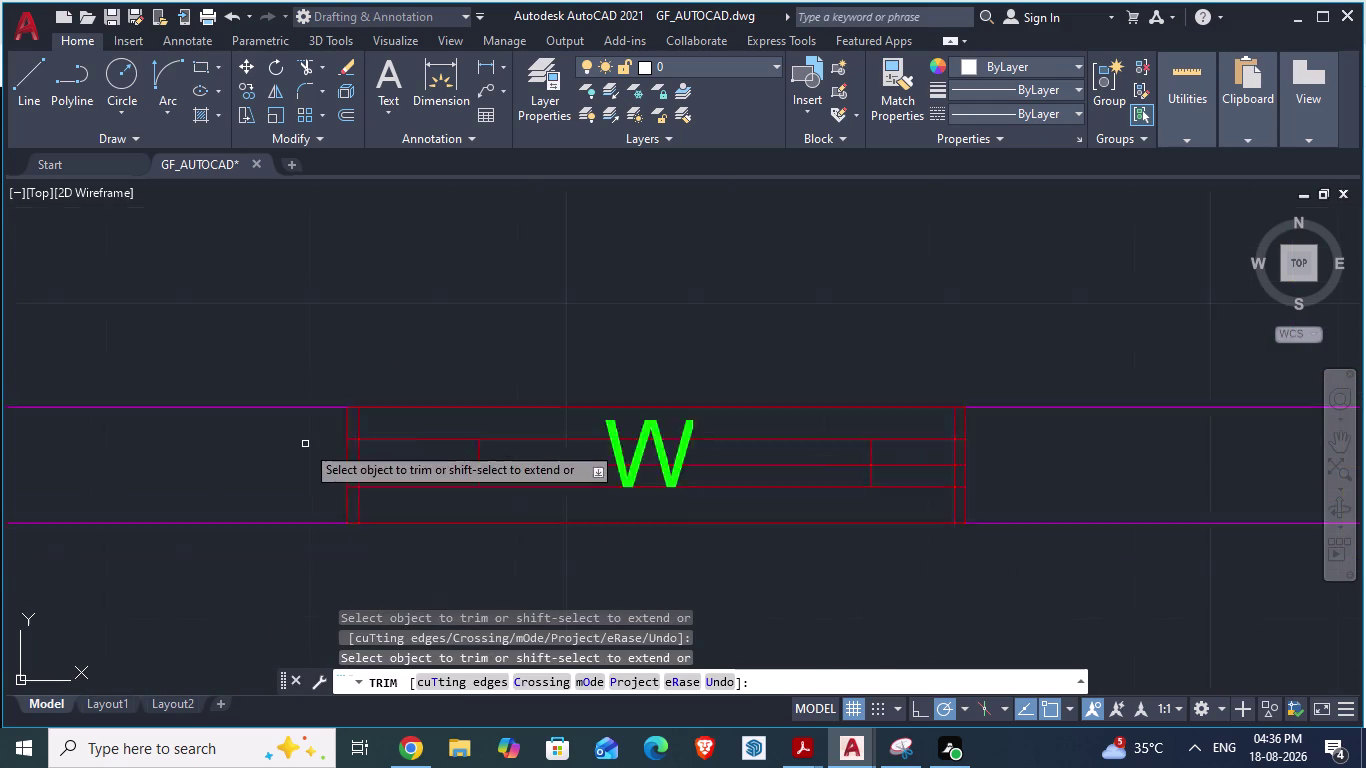
scroll(down, 3)
scroll(up, 3)
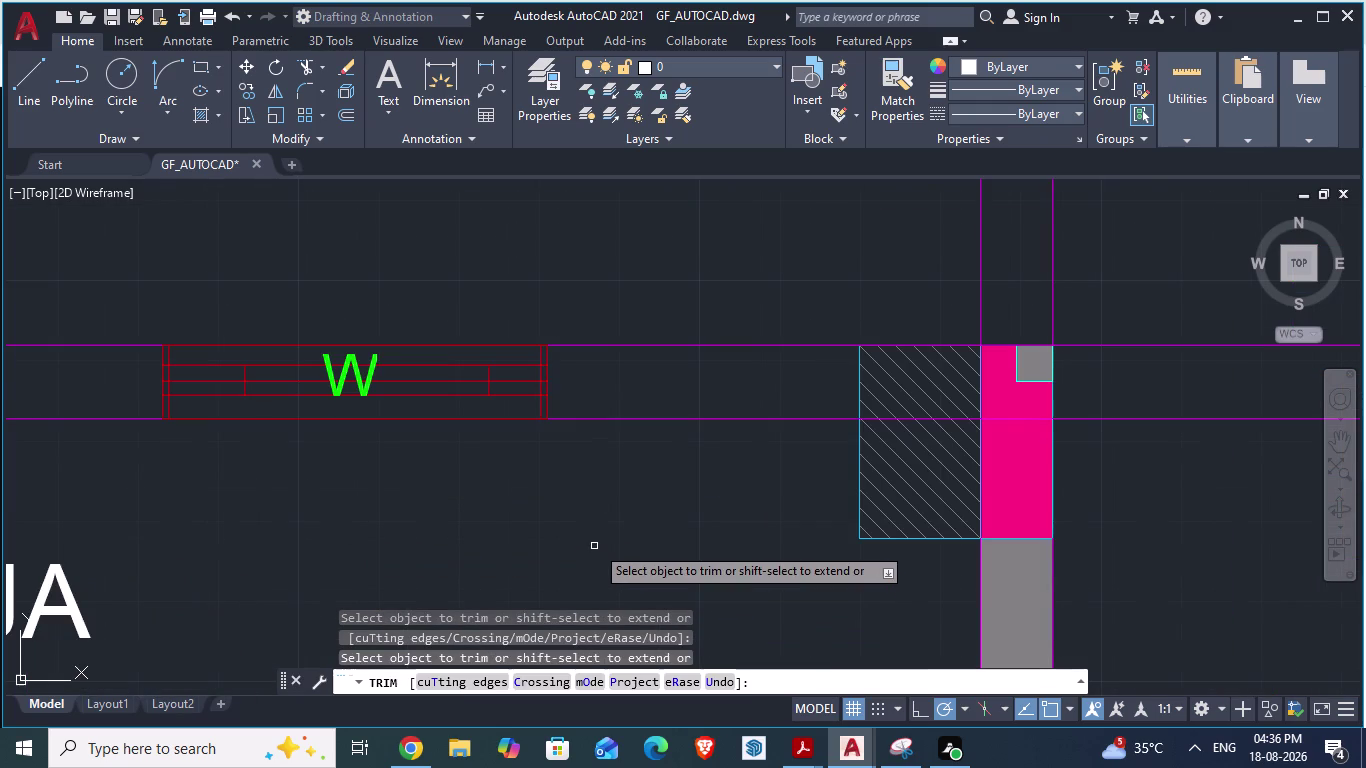
key(Escape)
Save the GF_AUTOCAD drawing and bring up the open-windows list.
key(ctrl+s)
scroll(down, 3)
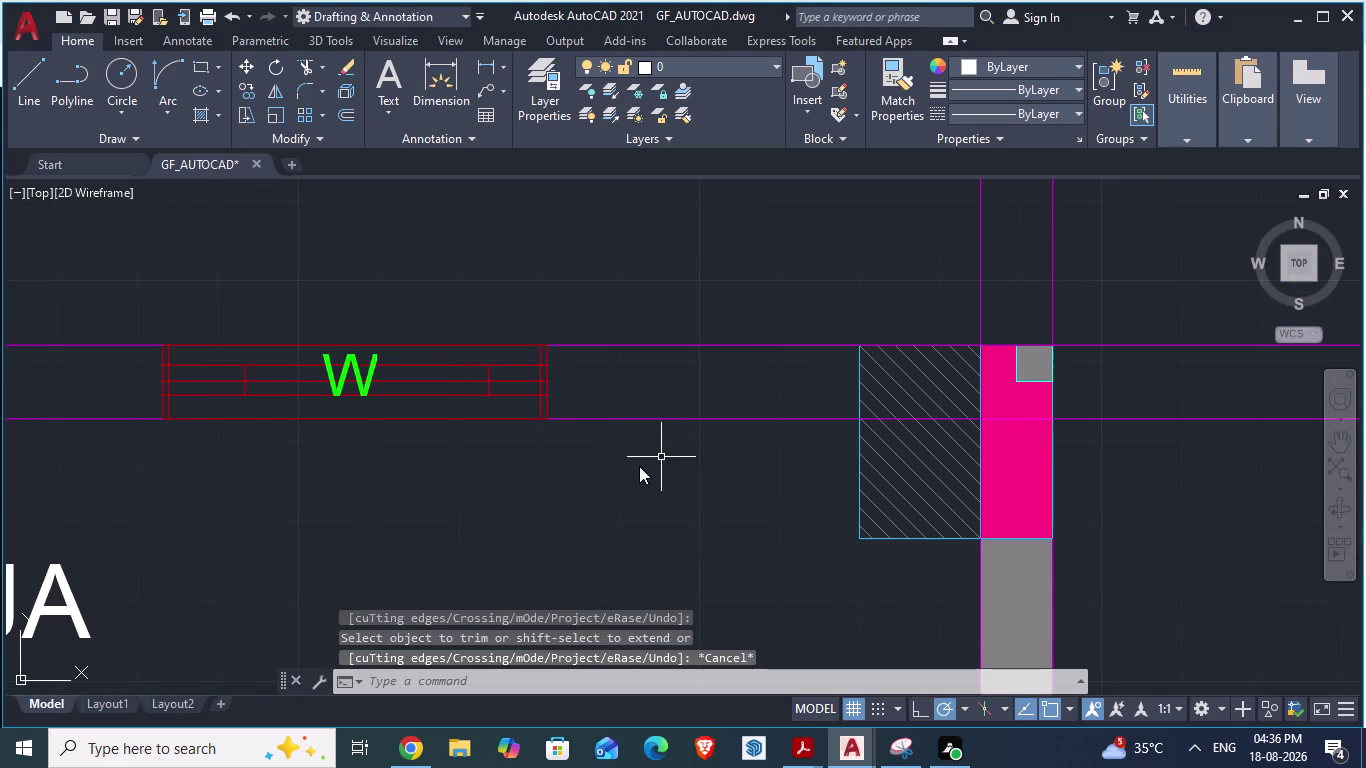
scroll(down, 3)
scroll(down, 3)
scroll(down, 3)
scroll(up, 3)
key(alt+Tab)
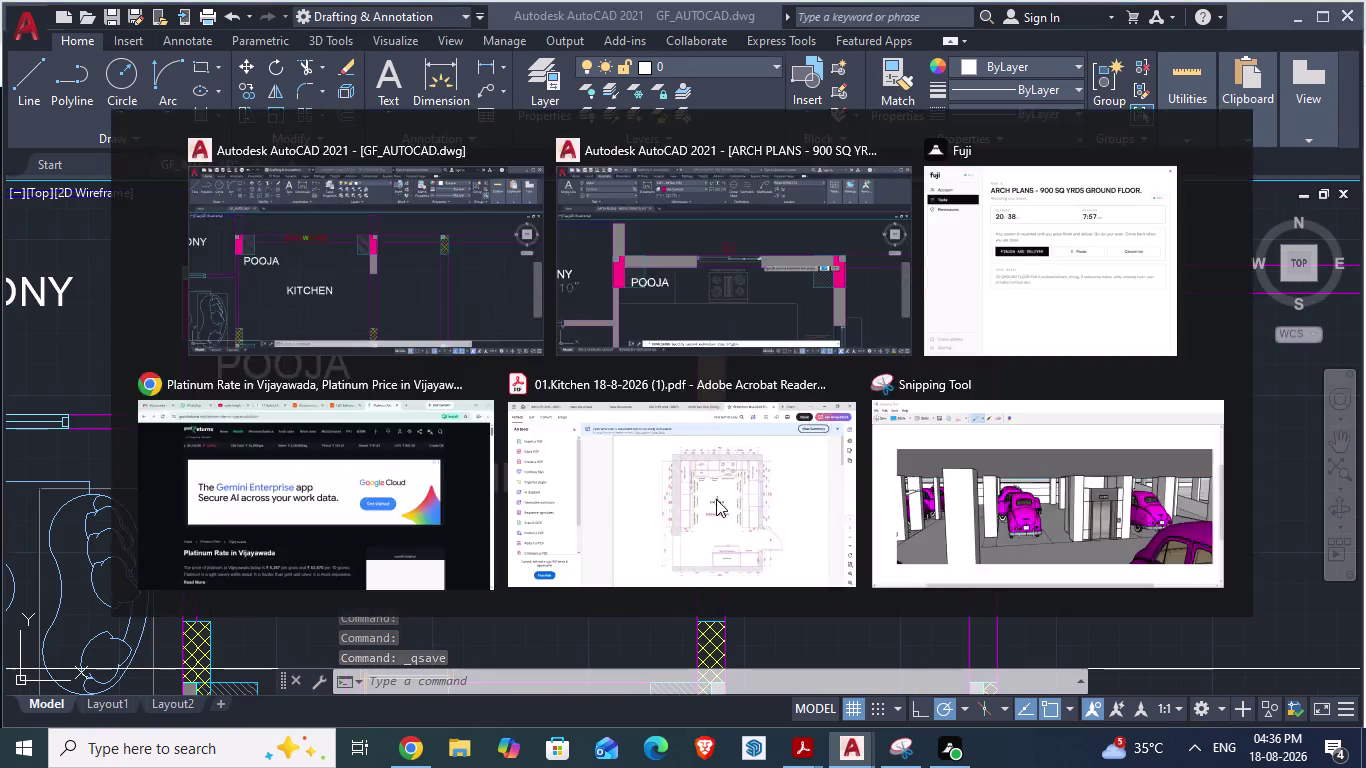
key(Escape)
scroll(down, 3)
scroll(down, 3)
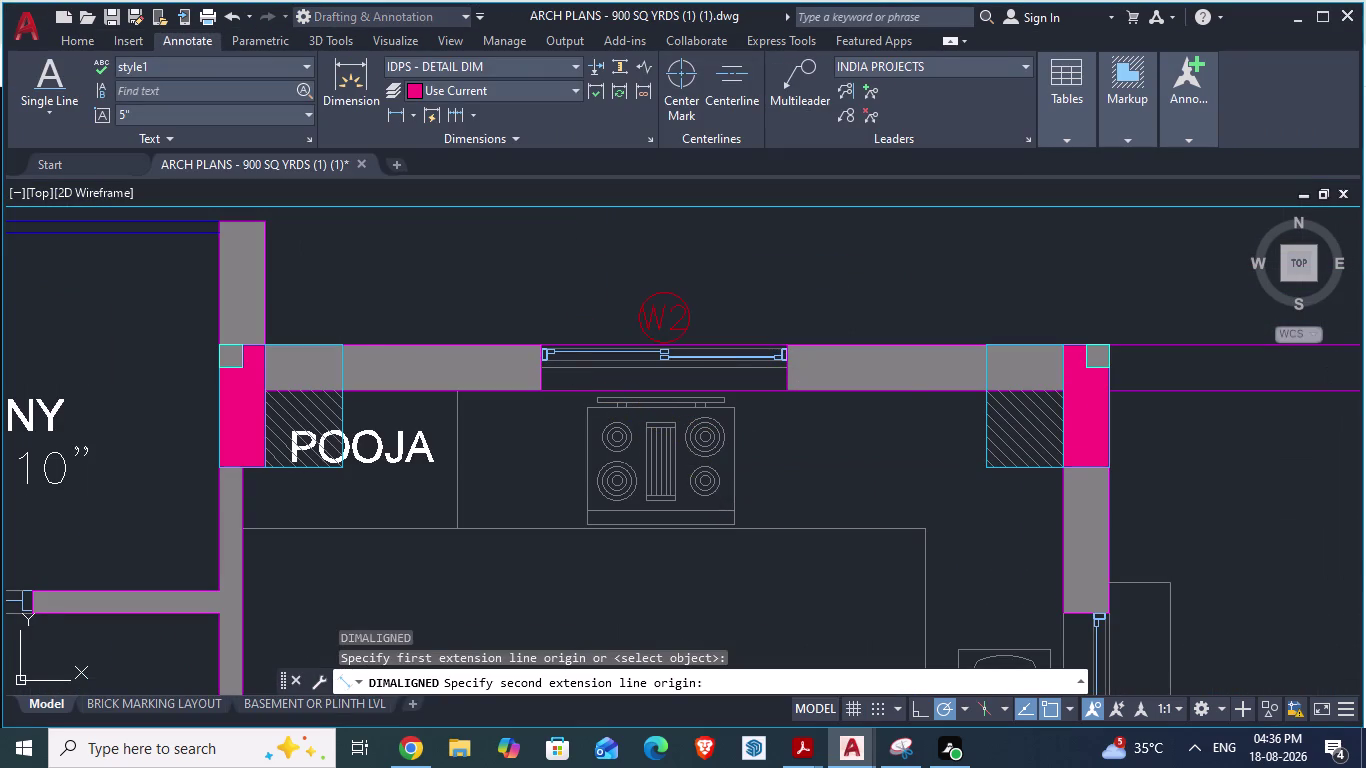
scroll(down, 3)
scroll(up, 3)
scroll(up, 3)
scroll(down, 3)
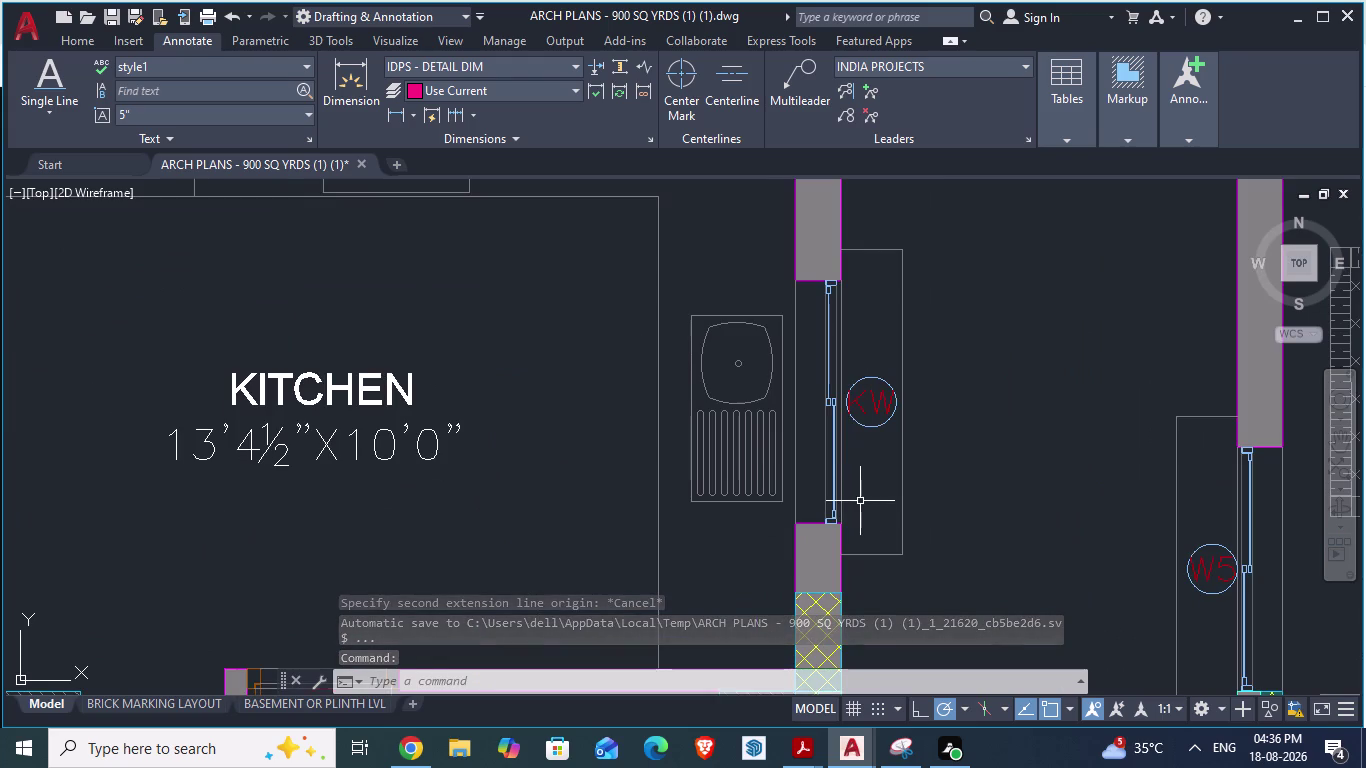
text(DA)
key(Return)
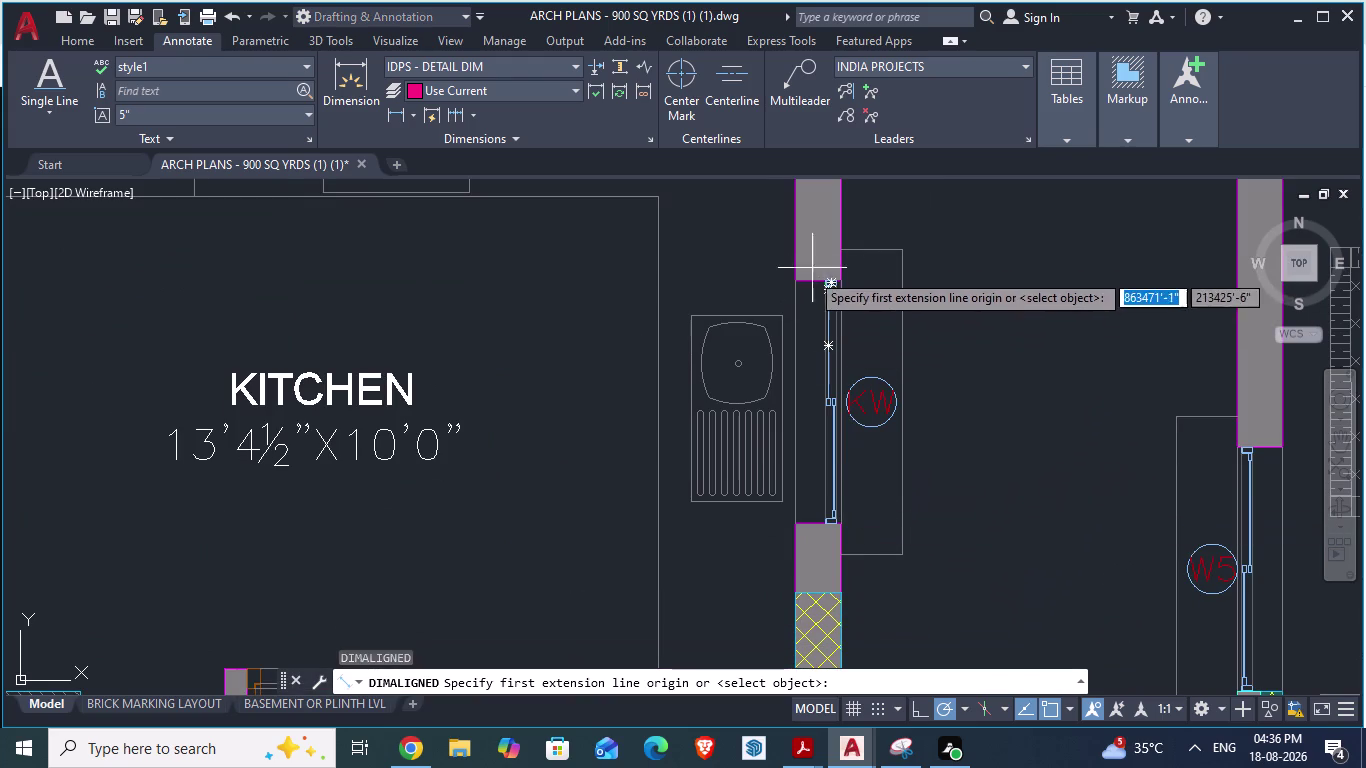
click(808, 285)
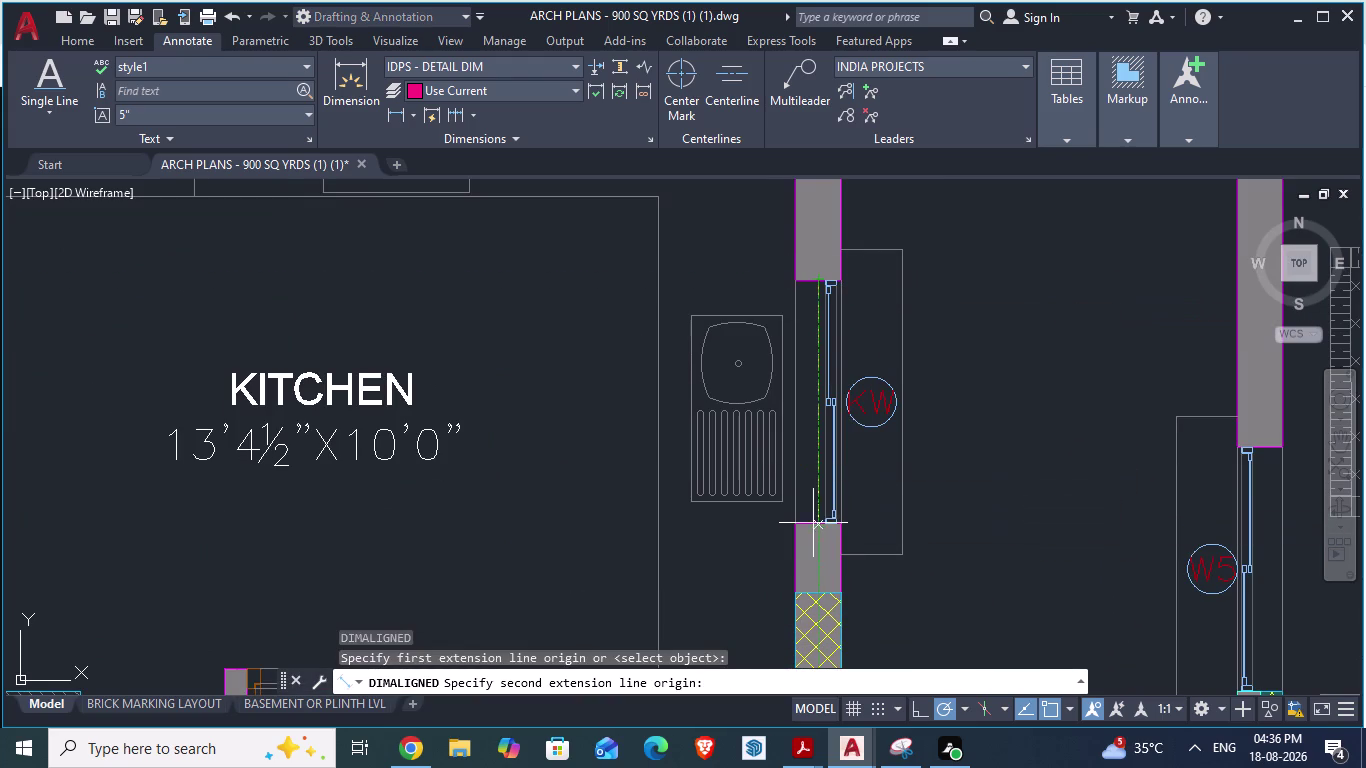
key(Escape)
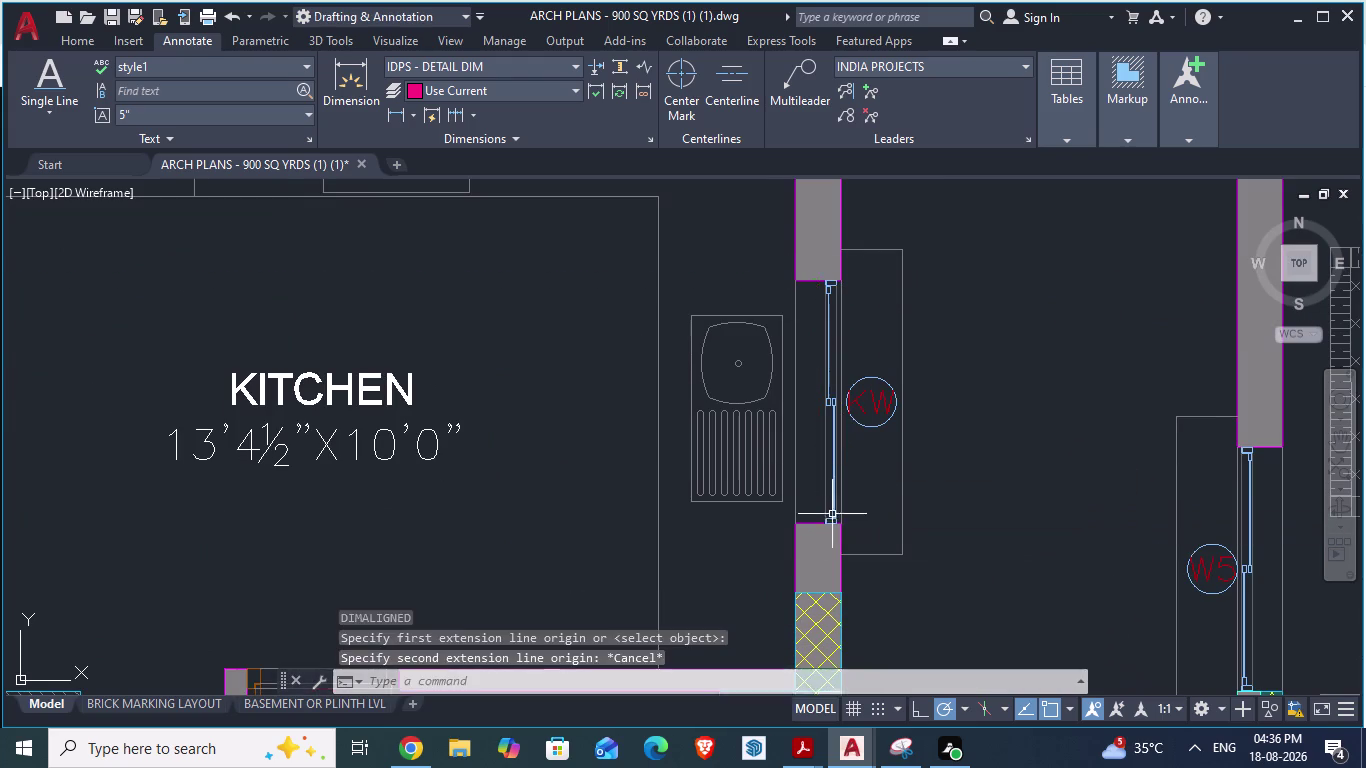
scroll(down, 3)
key(space)
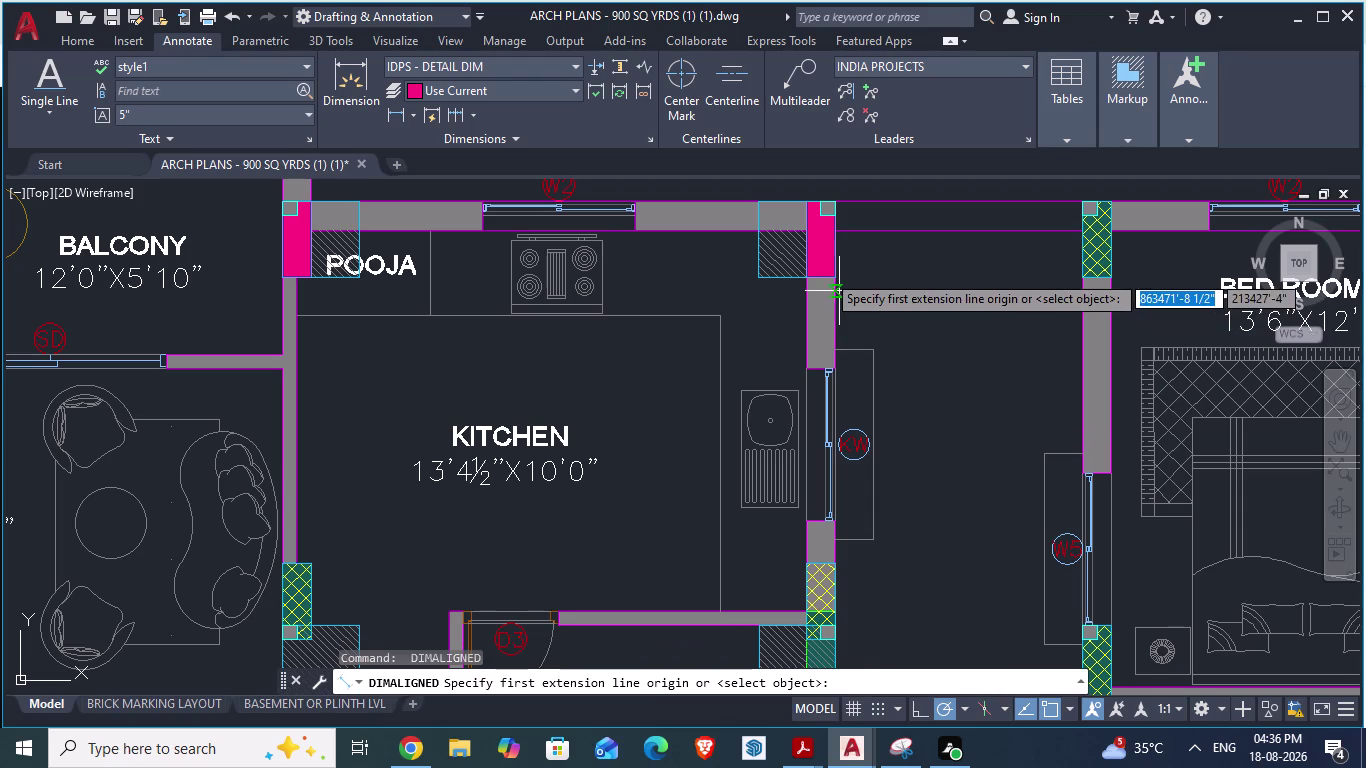
click(818, 284)
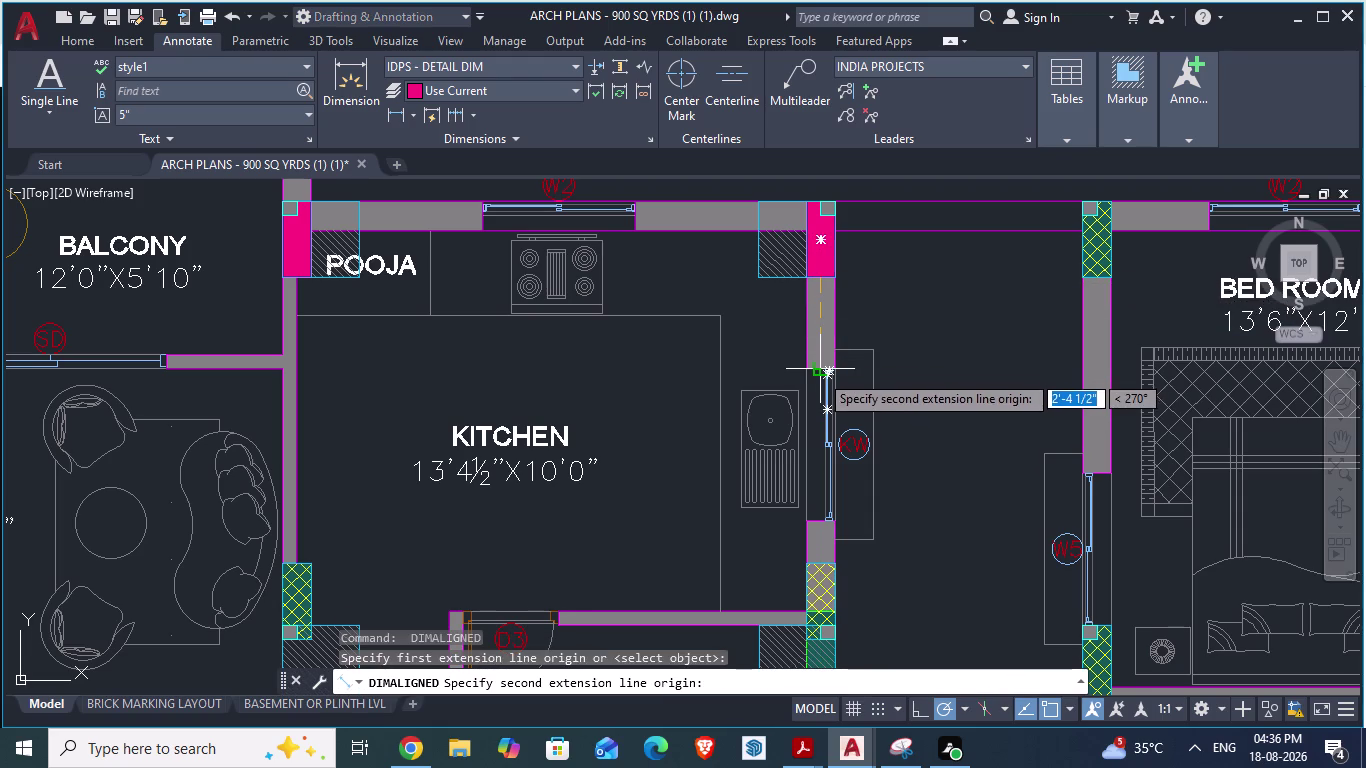
scroll(up, 3)
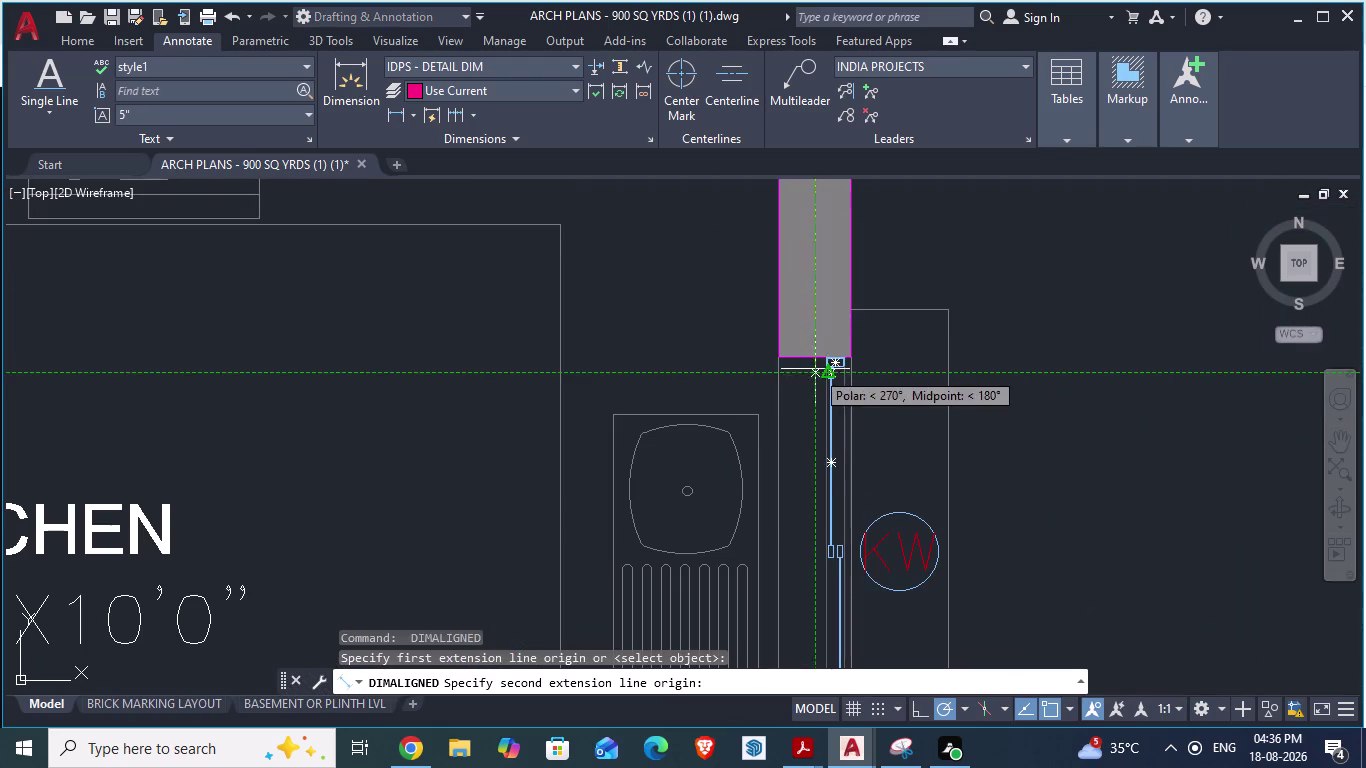
key(alt+Tab)
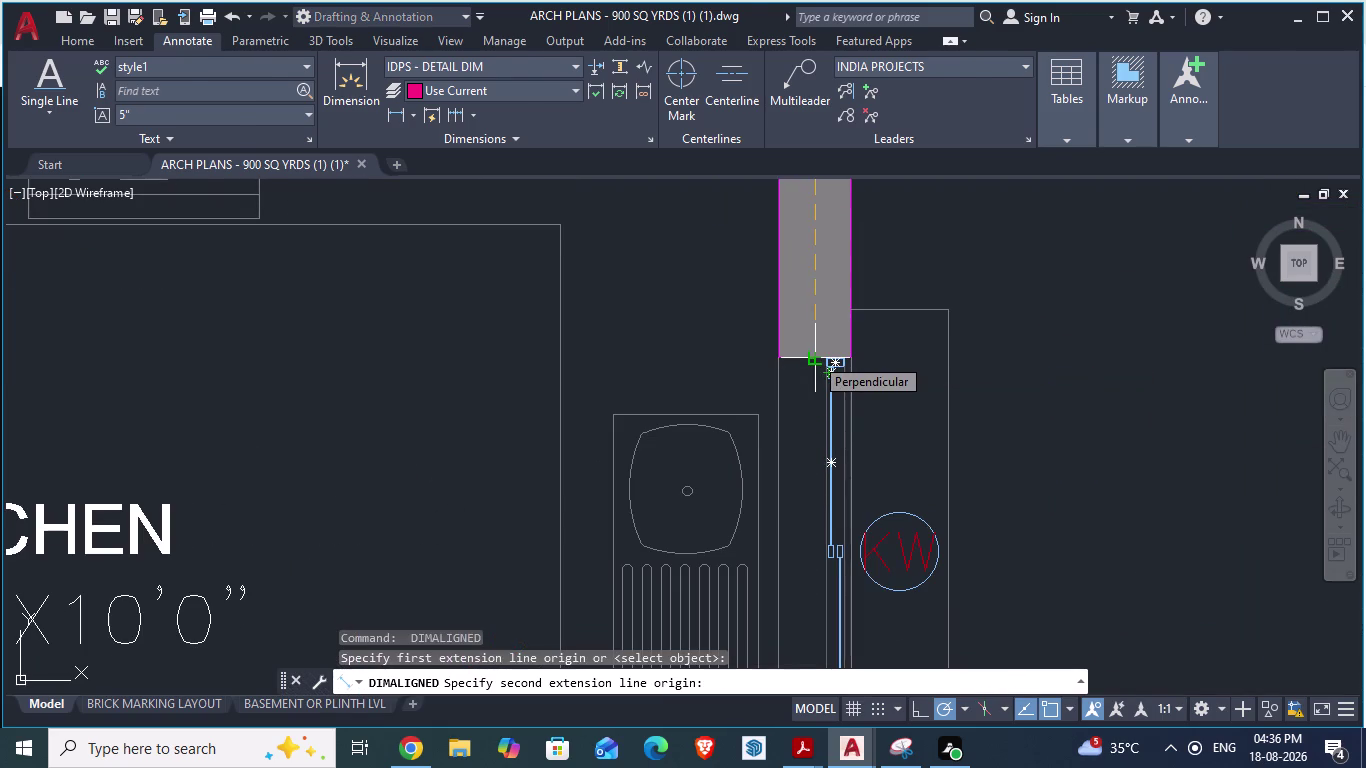
scroll(down, 3)
scroll(up, 3)
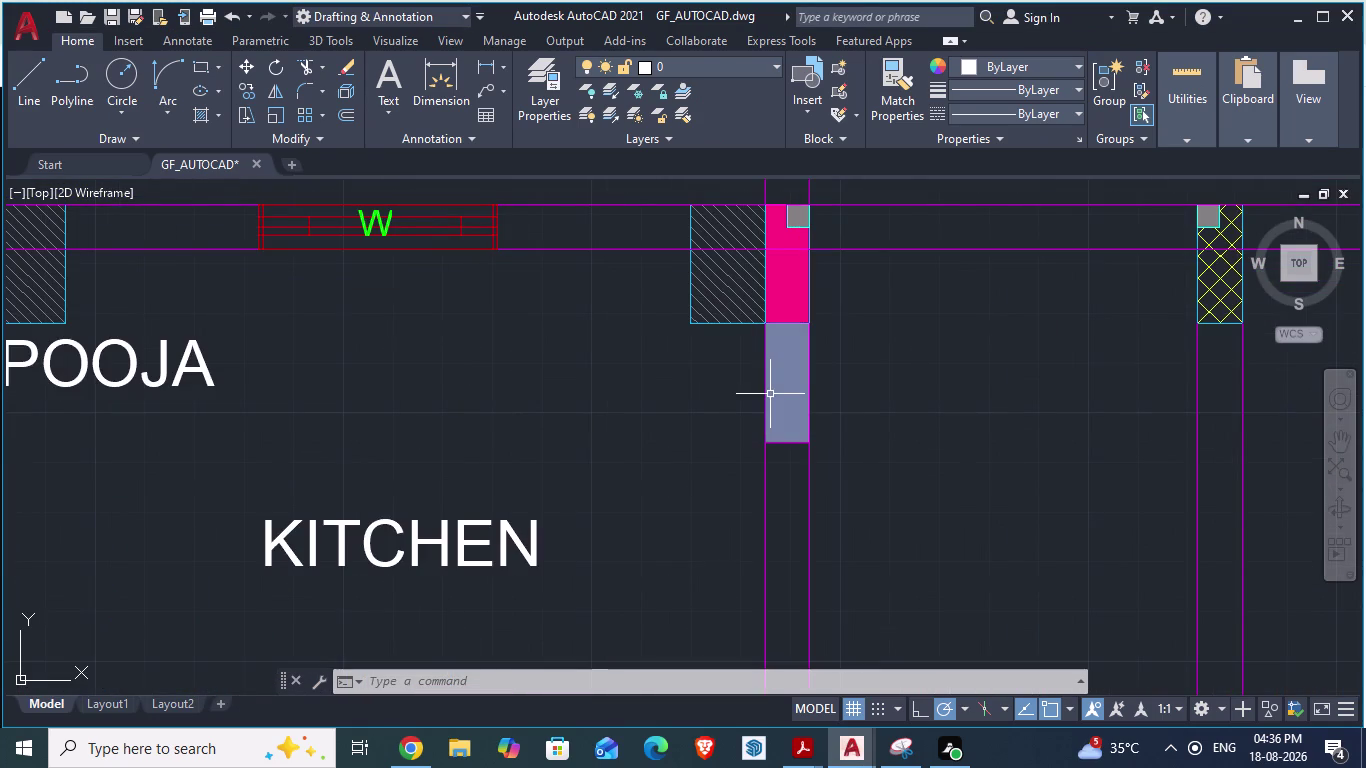
Add a 4'-4 1/2" aligned dimension down the kitchen wall below the POOJA room's pink column.
text(DS)
key(BackSpace)
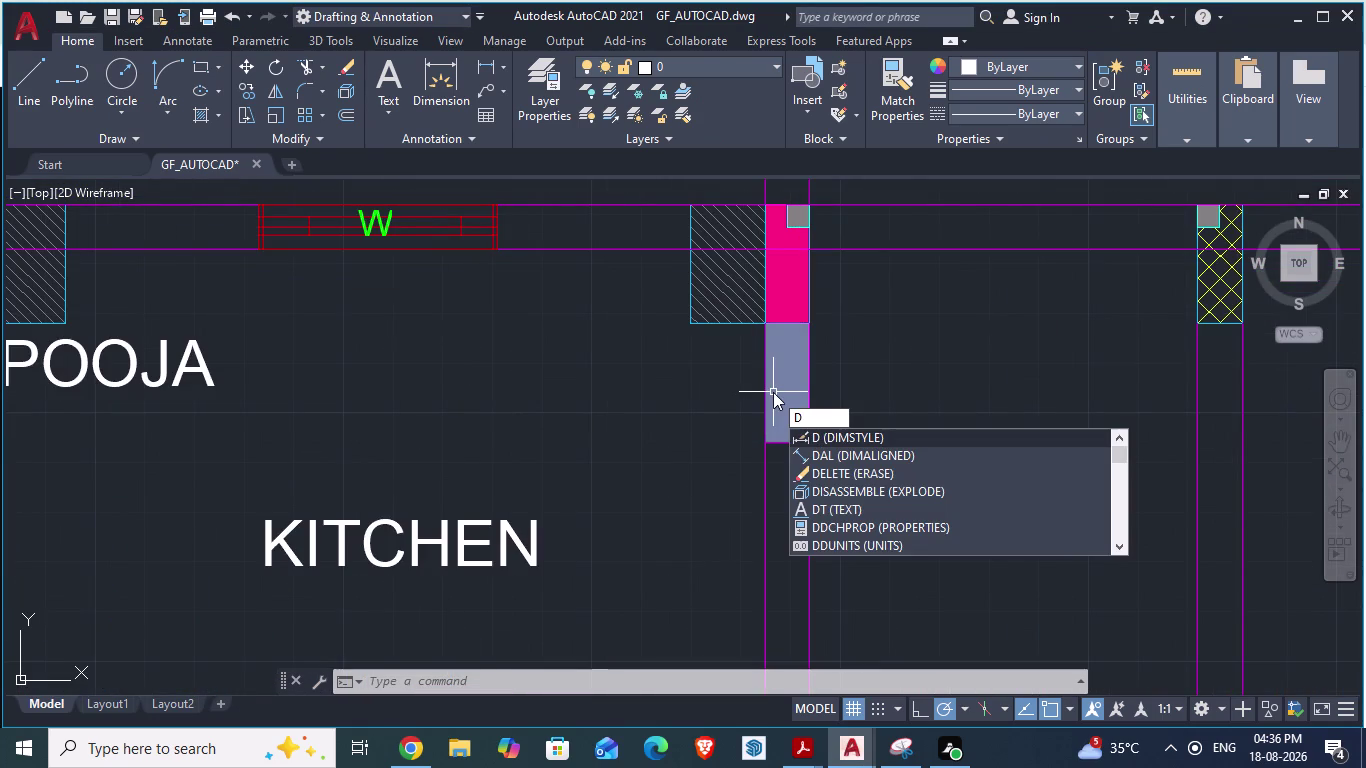
key(a)
key(Return)
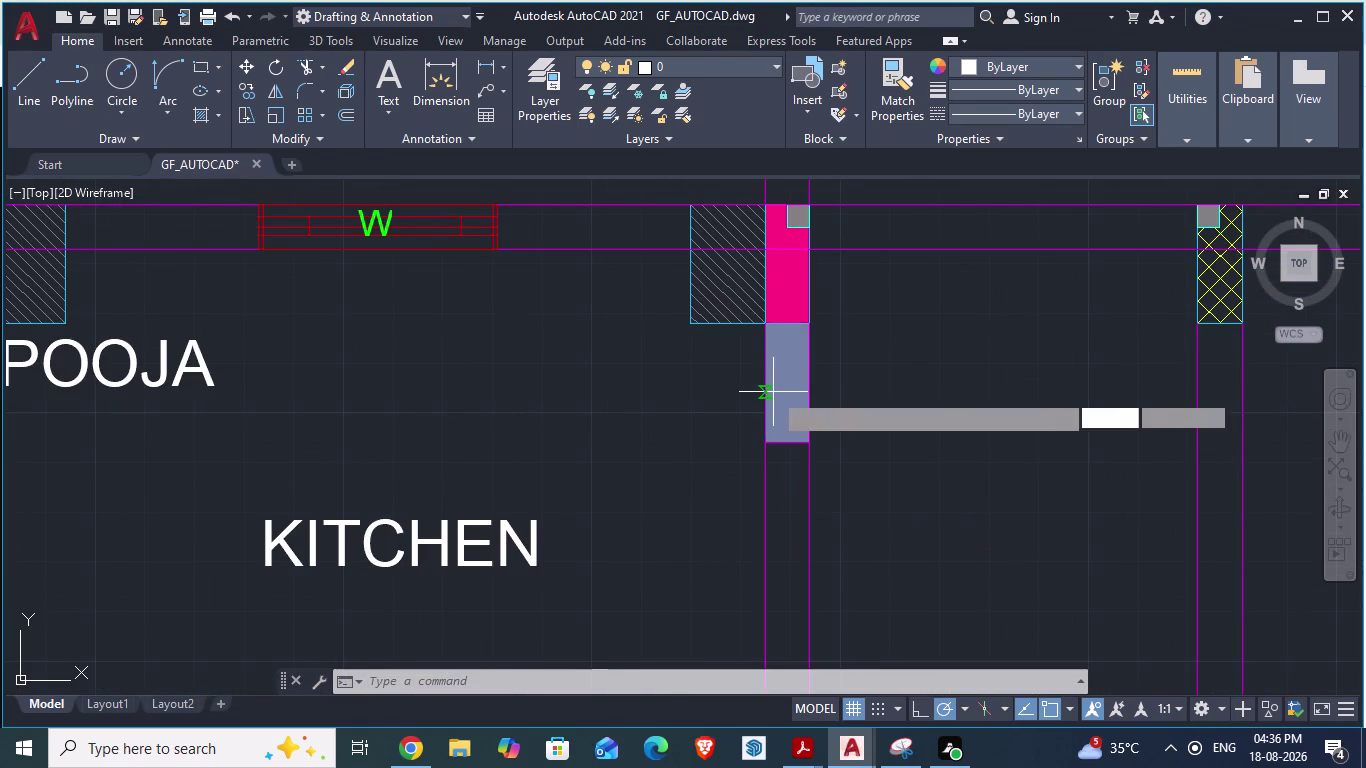
click(780, 323)
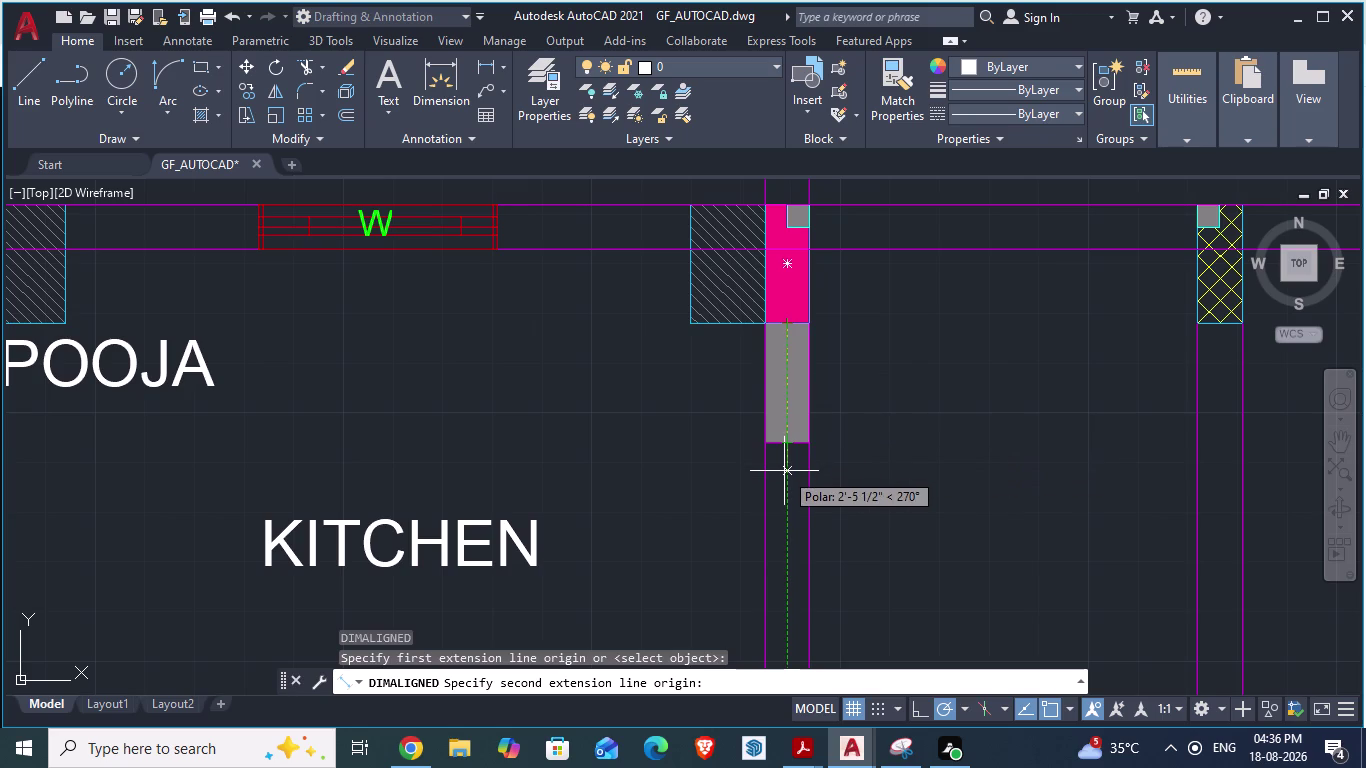
text(2'4)
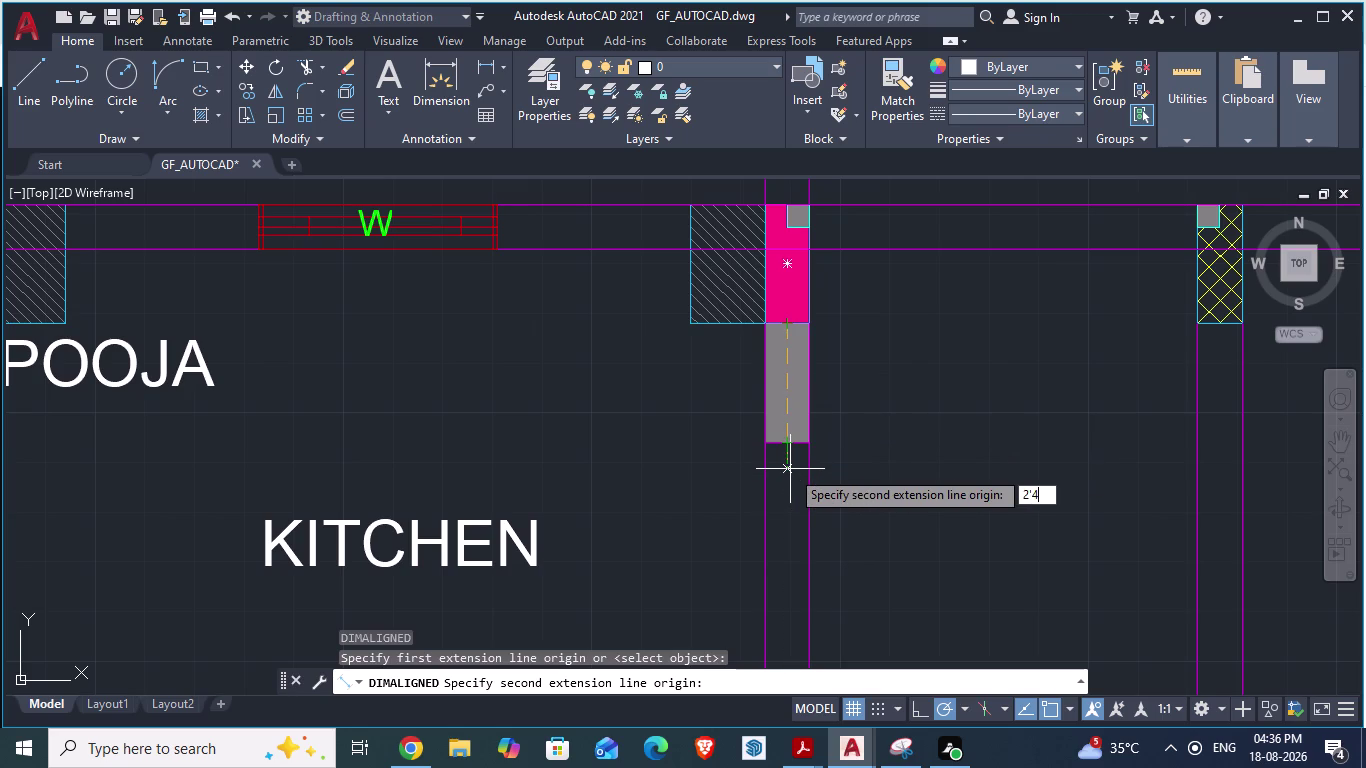
text(.5")
key(Return)
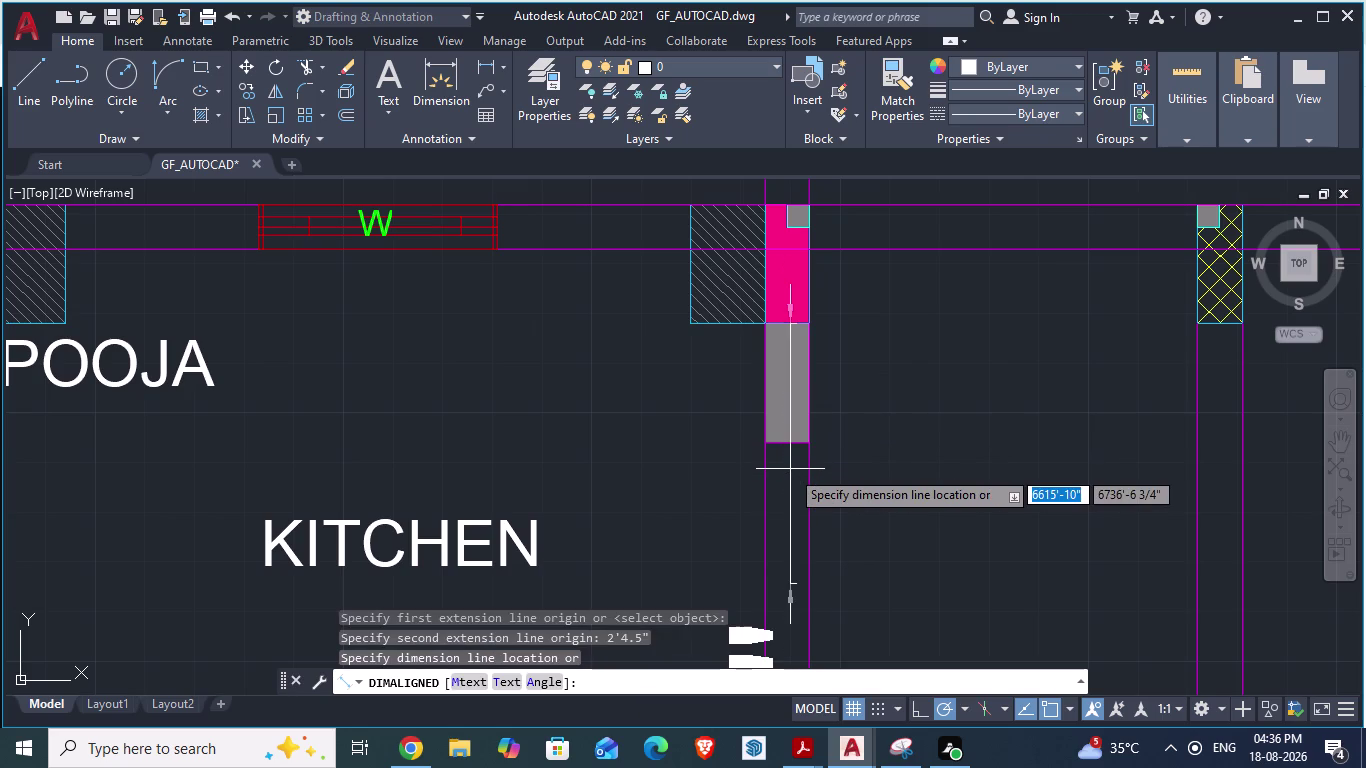
click(790, 469)
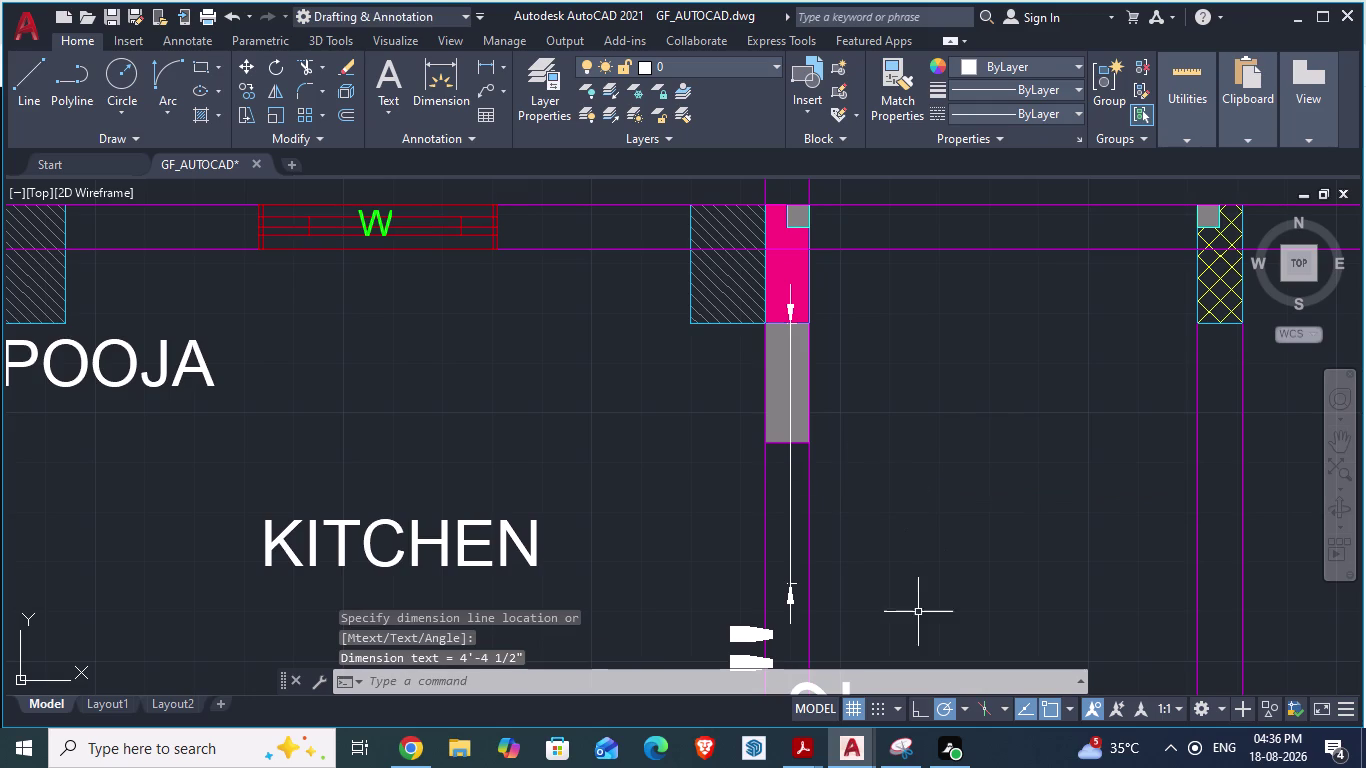
scroll(down, 3)
scroll(down, 3)
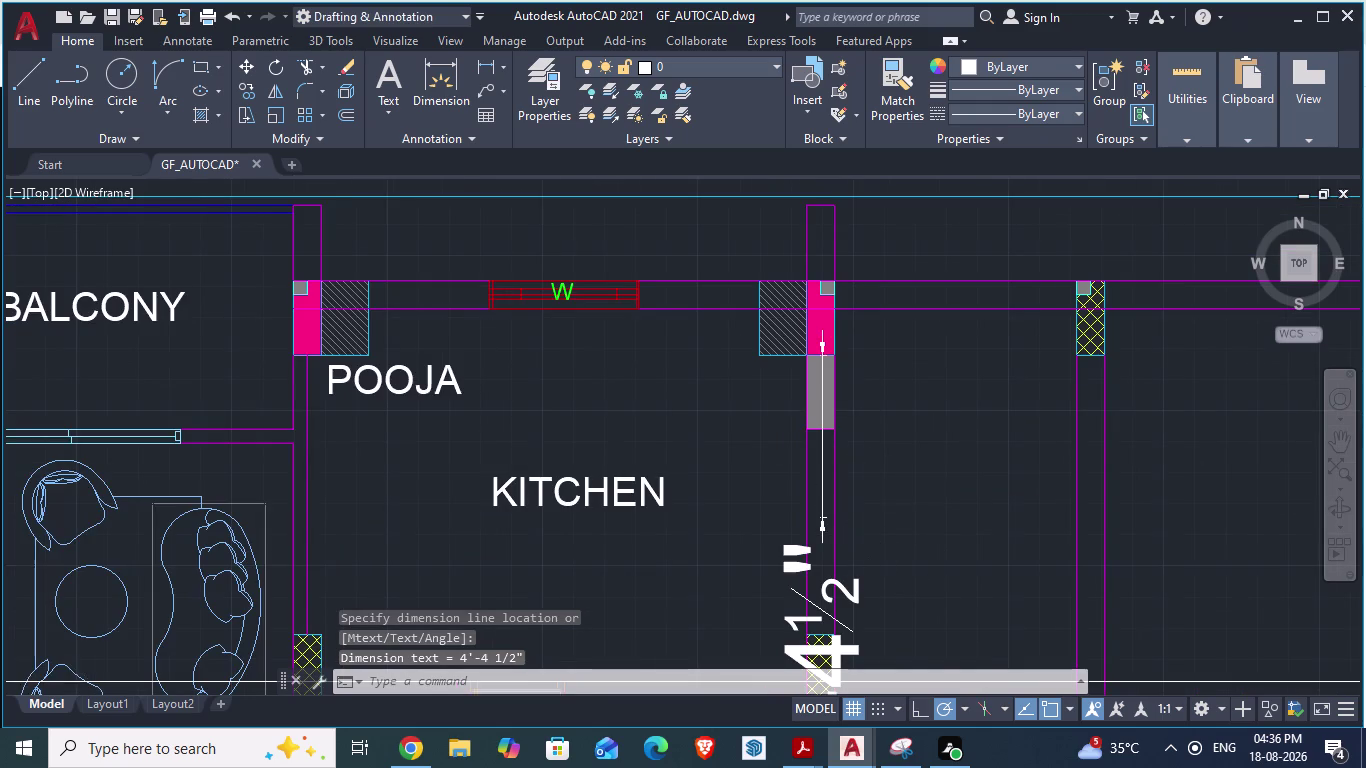
scroll(down, 3)
Replace the old wall dimension with a 2'-4 1/2" aligned dimension left of the grey wall.
scroll(up, 3)
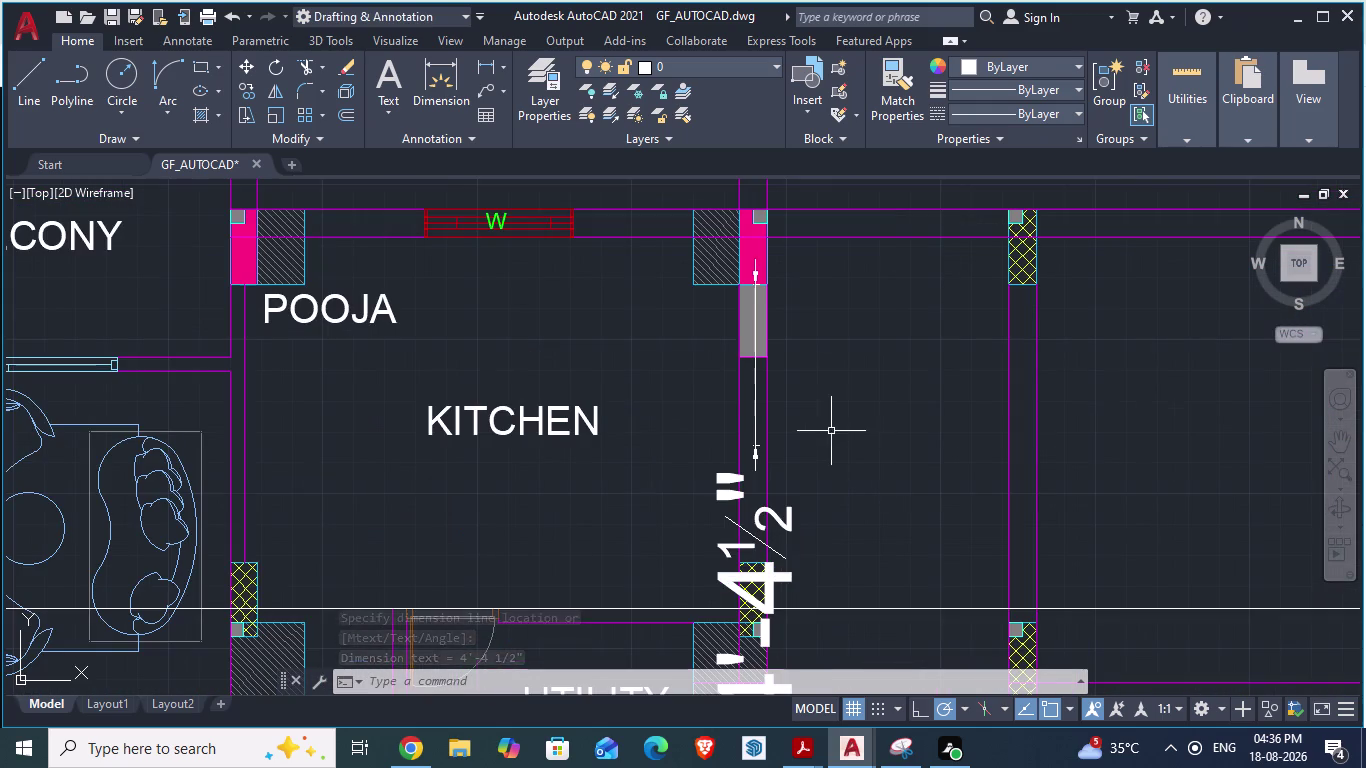
click(759, 458)
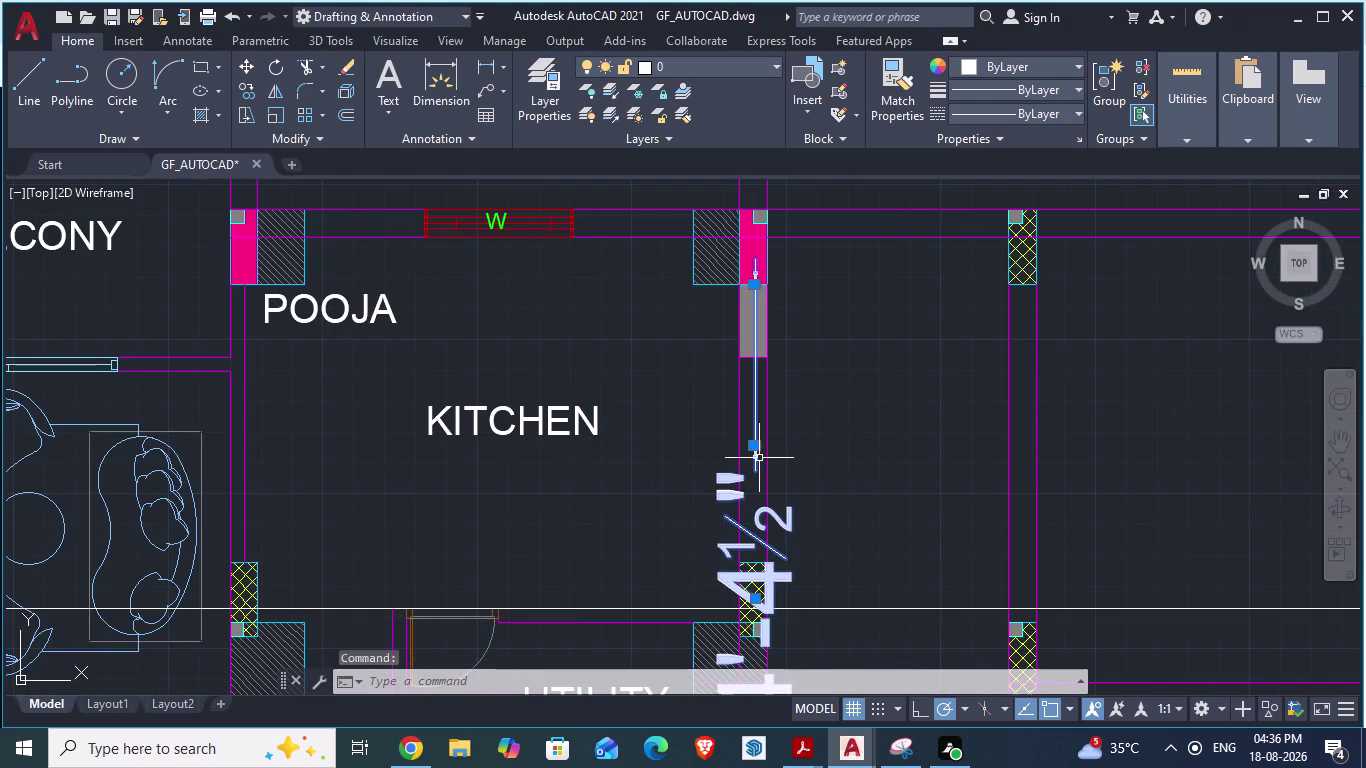
key(Delete)
scroll(up, 3)
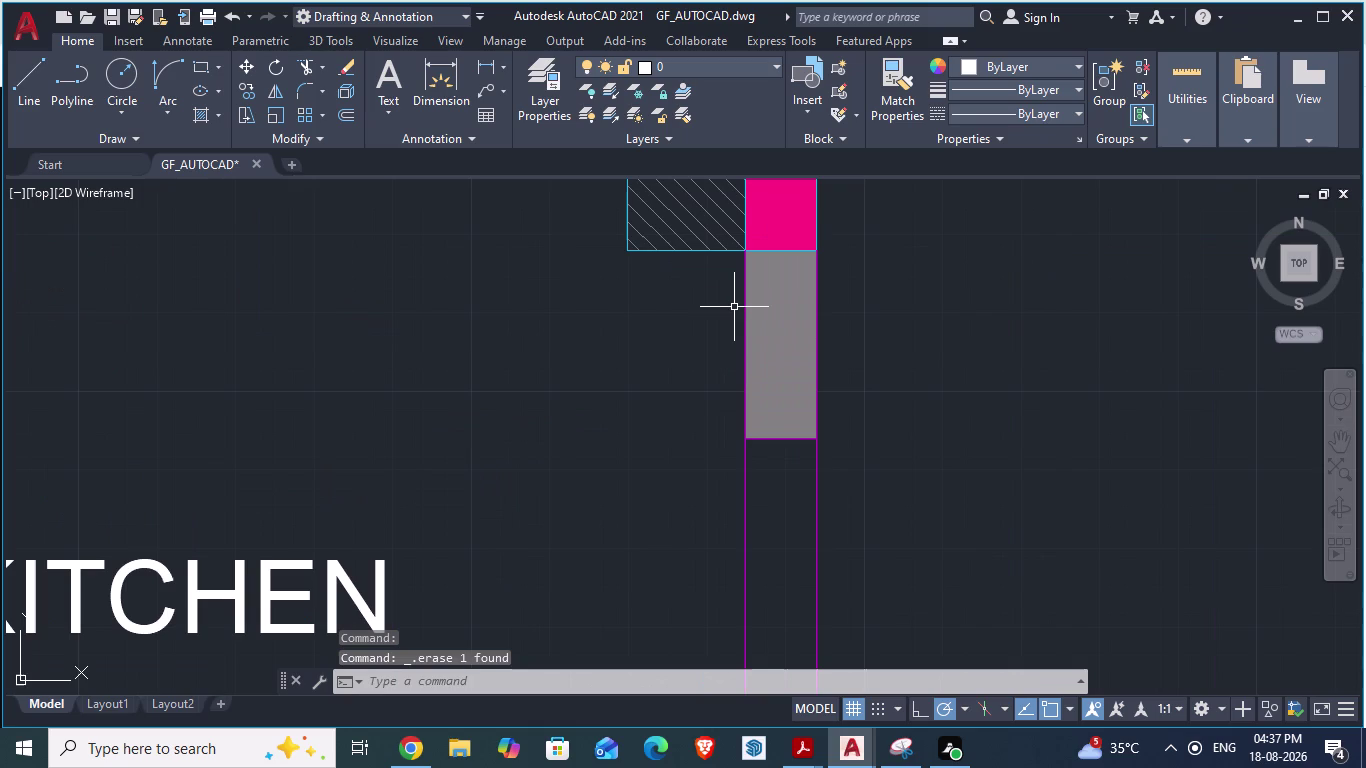
text(DA)
key(Return)
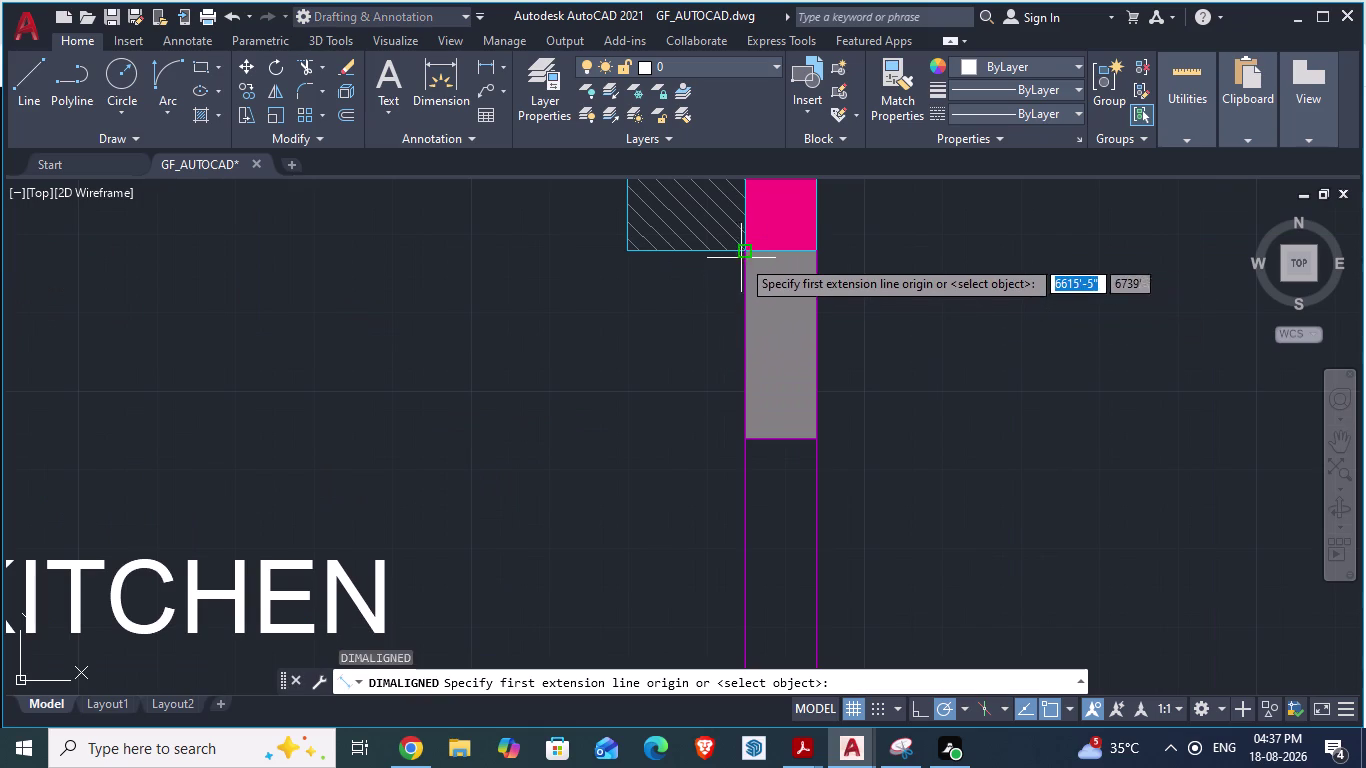
click(744, 252)
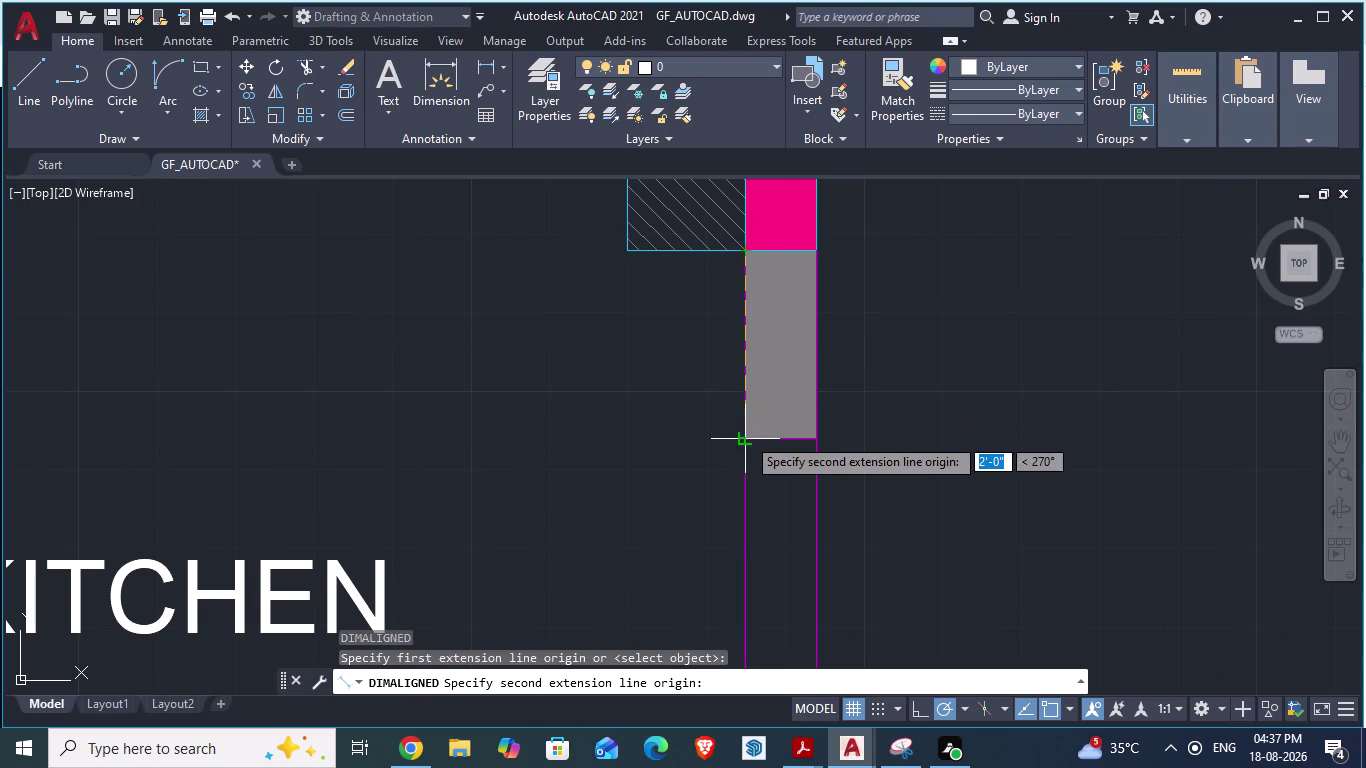
text(2)
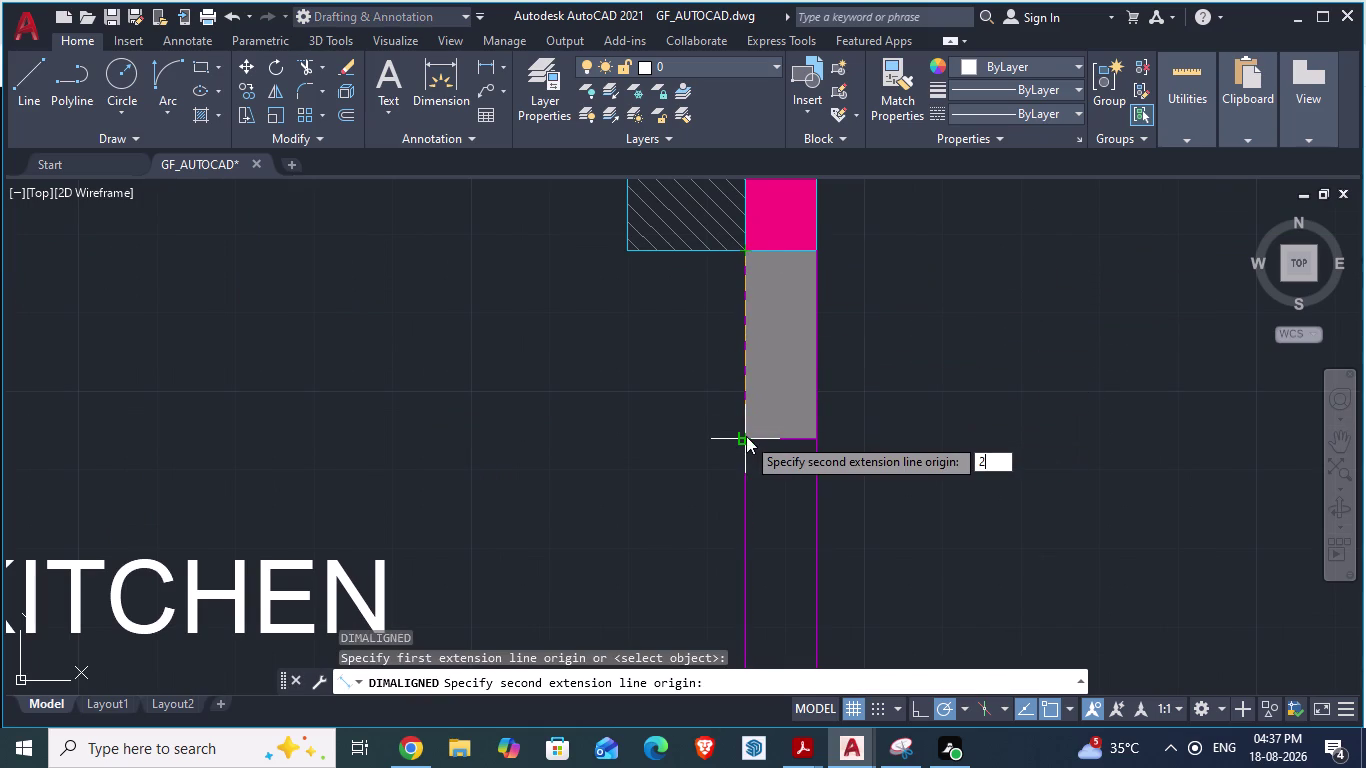
text('4.5")
key(Return)
click(591, 443)
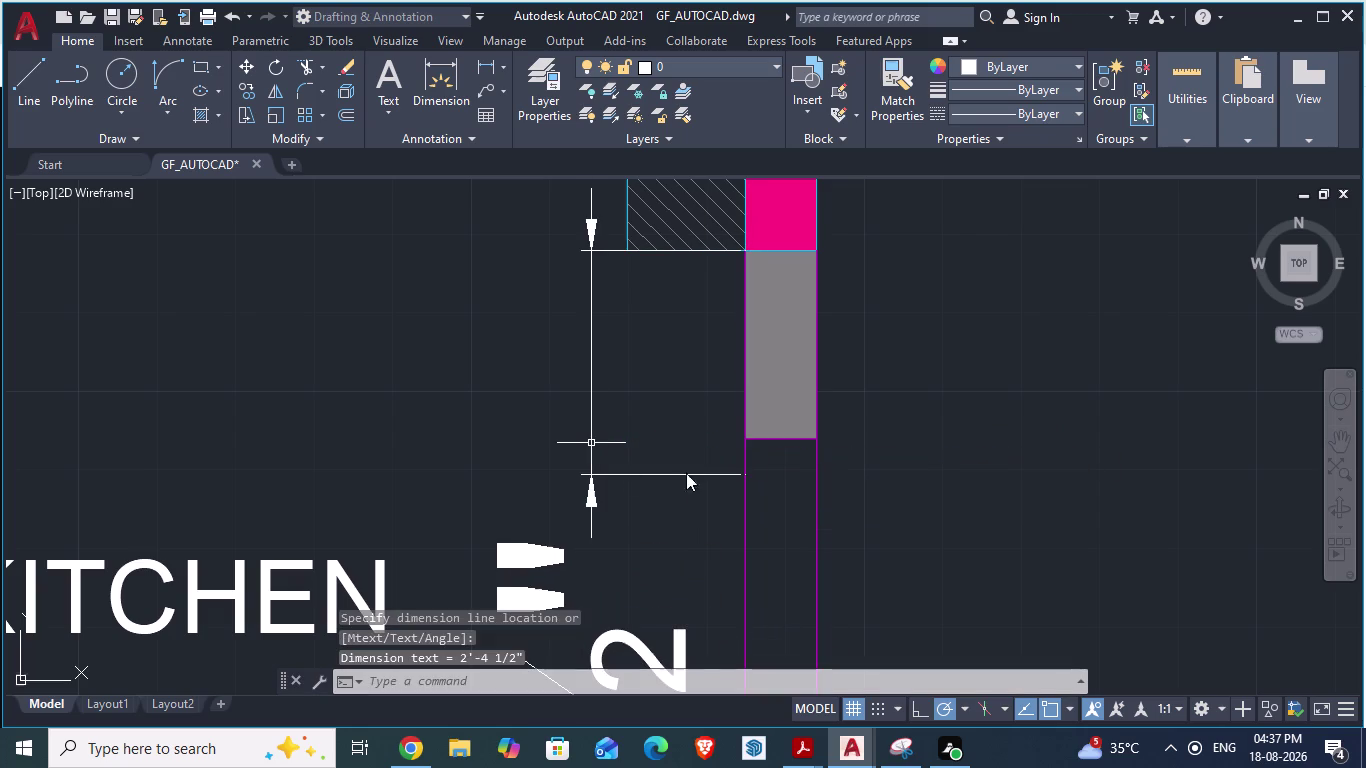
scroll(up, 3)
scroll(down, 3)
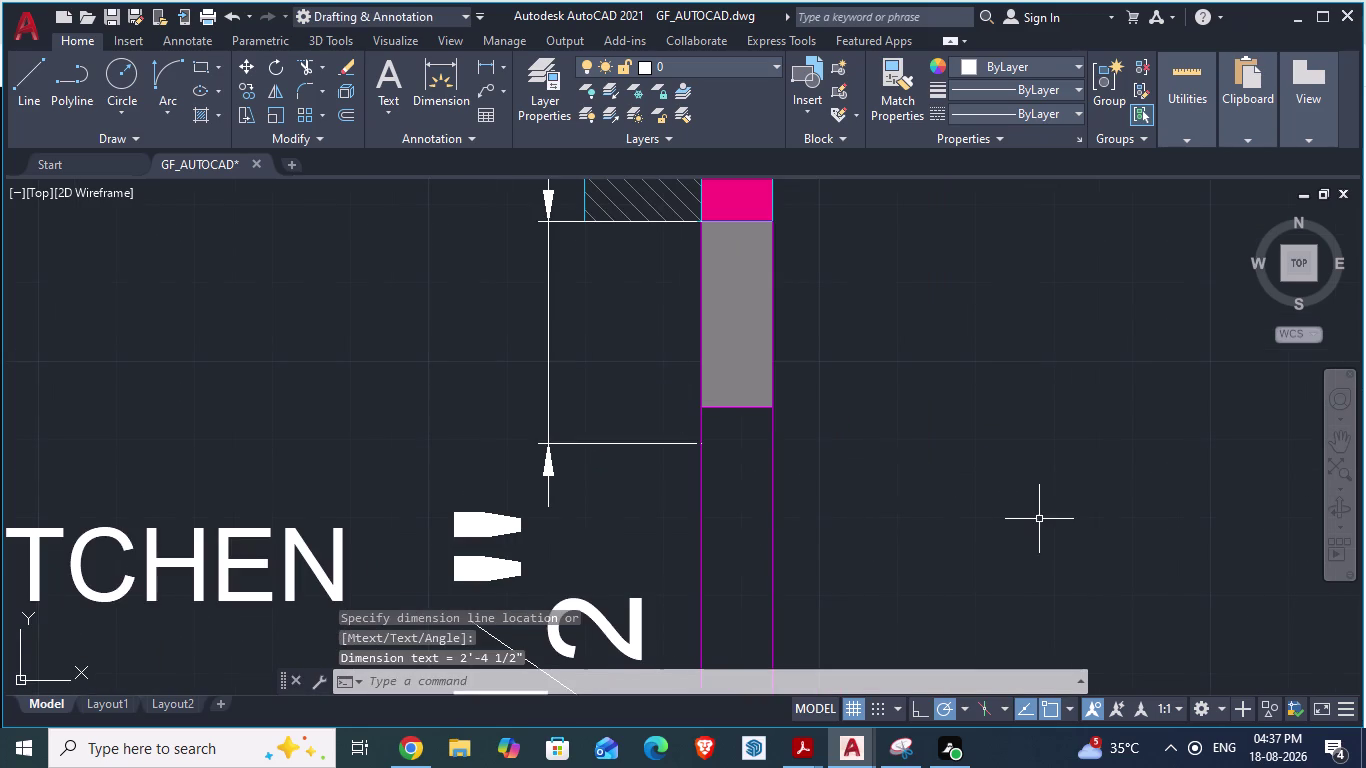
Draw a guide line from the dimension's lower end across the wall segment.
key(l)
key(Return)
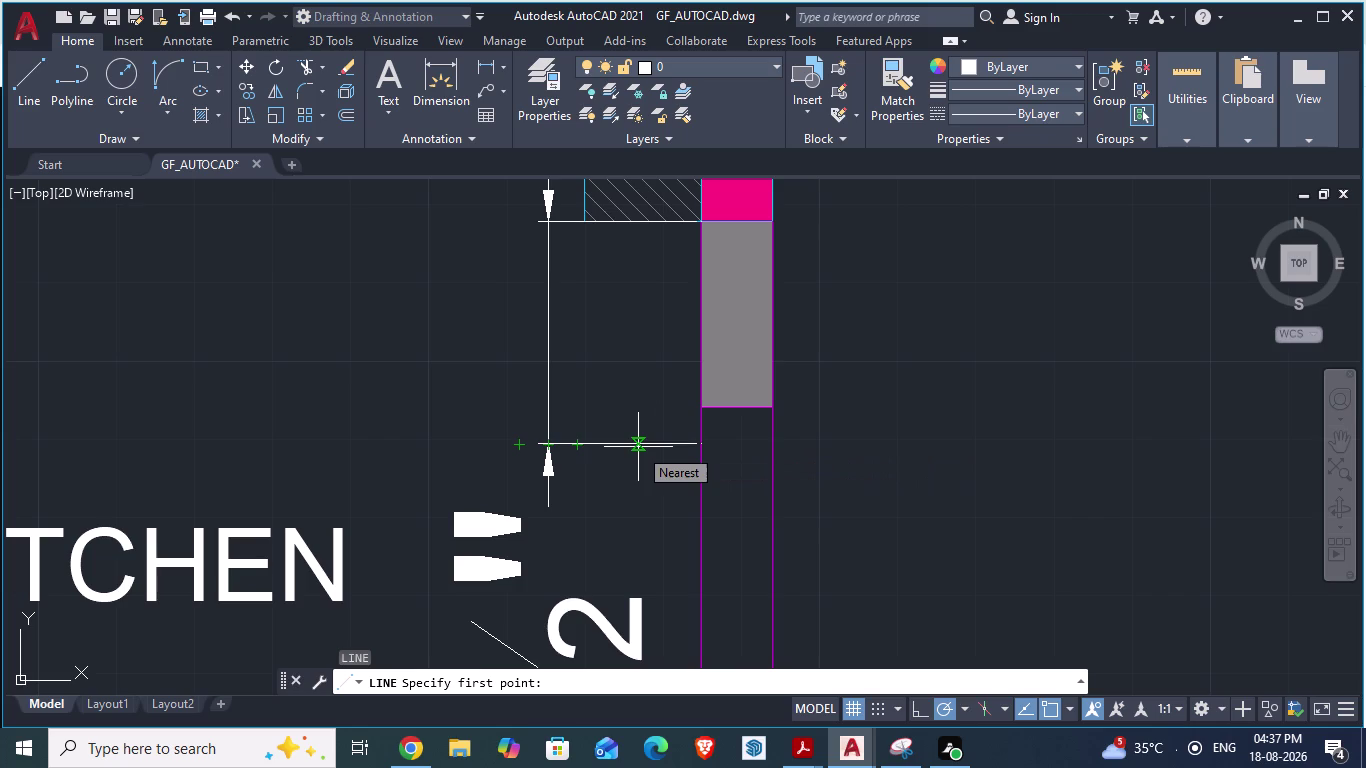
click(638, 447)
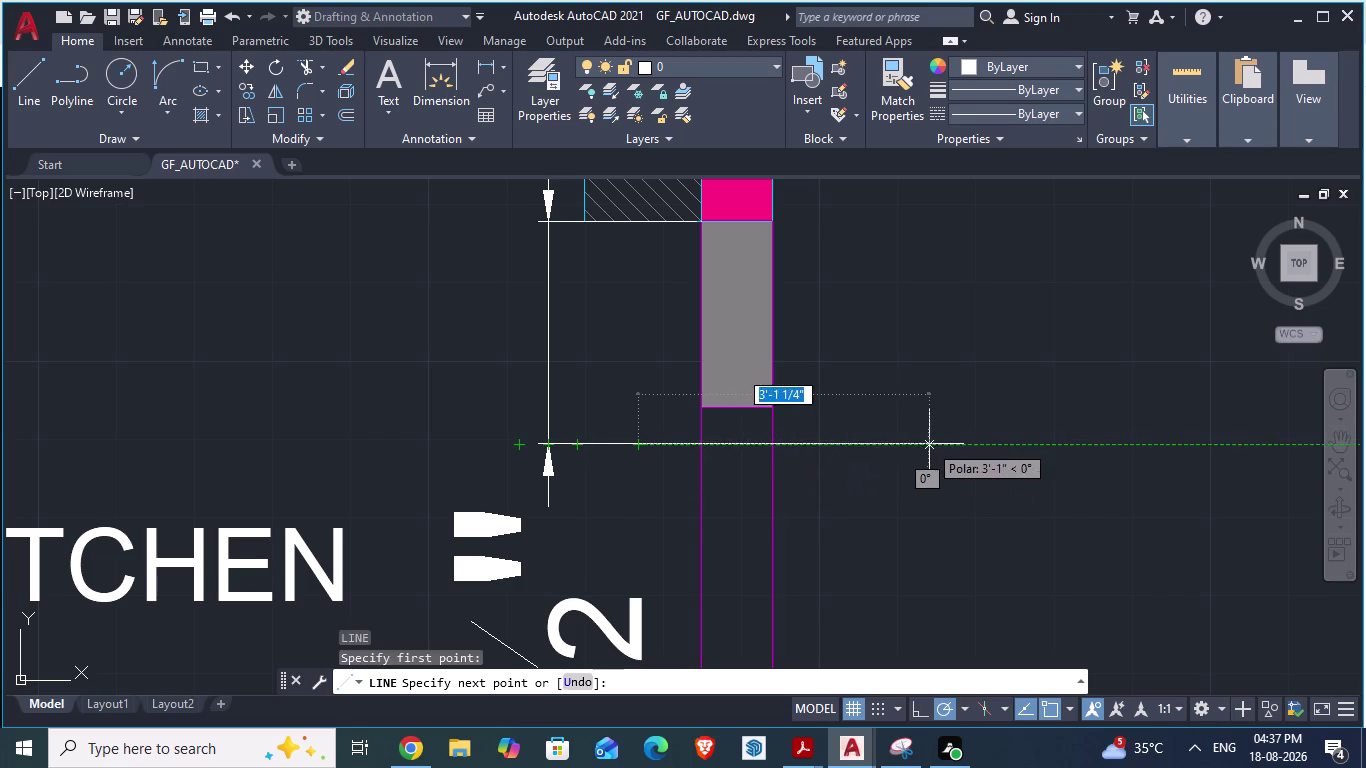
click(929, 444)
key(Return)
scroll(down, 3)
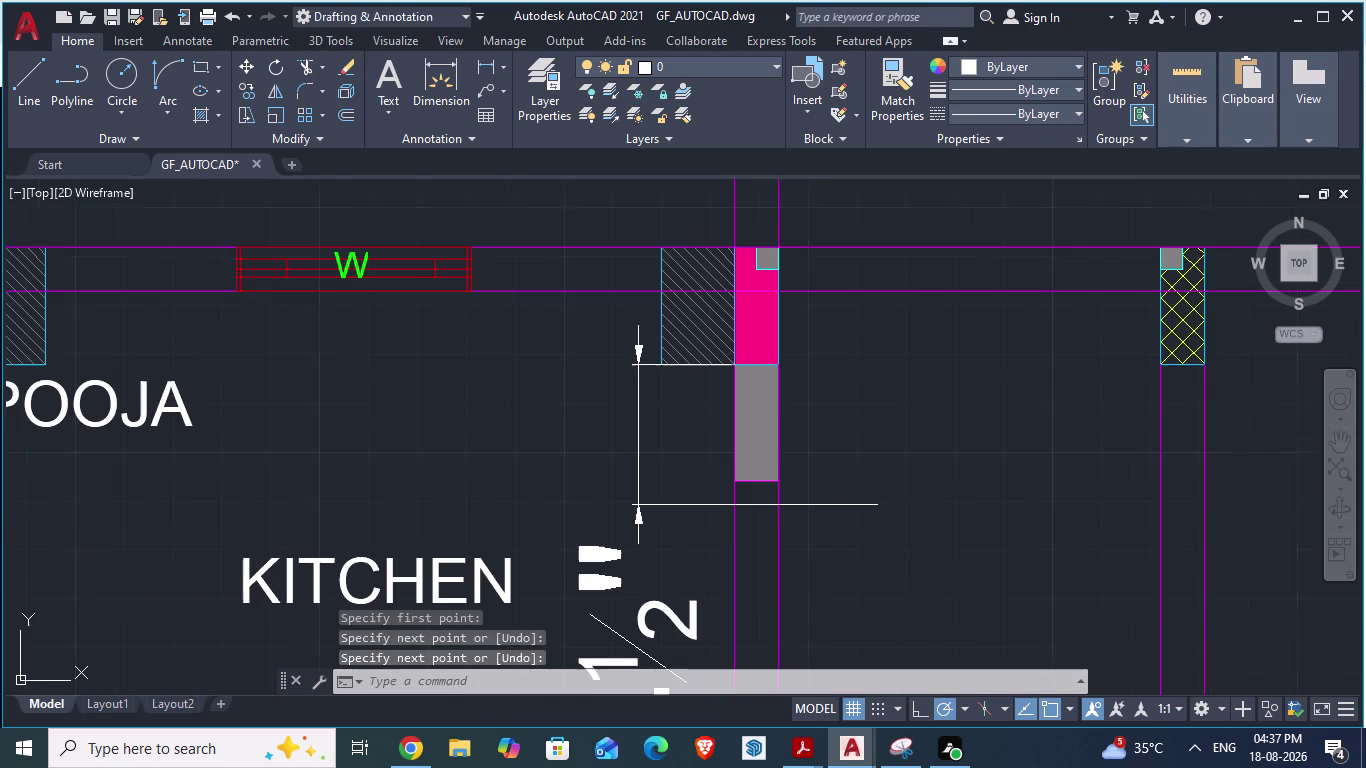
Save GF_AUTOCAD and switch to the ARCH PLANS reference drawing.
key(Escape)
key(ctrl+s)
scroll(down, 3)
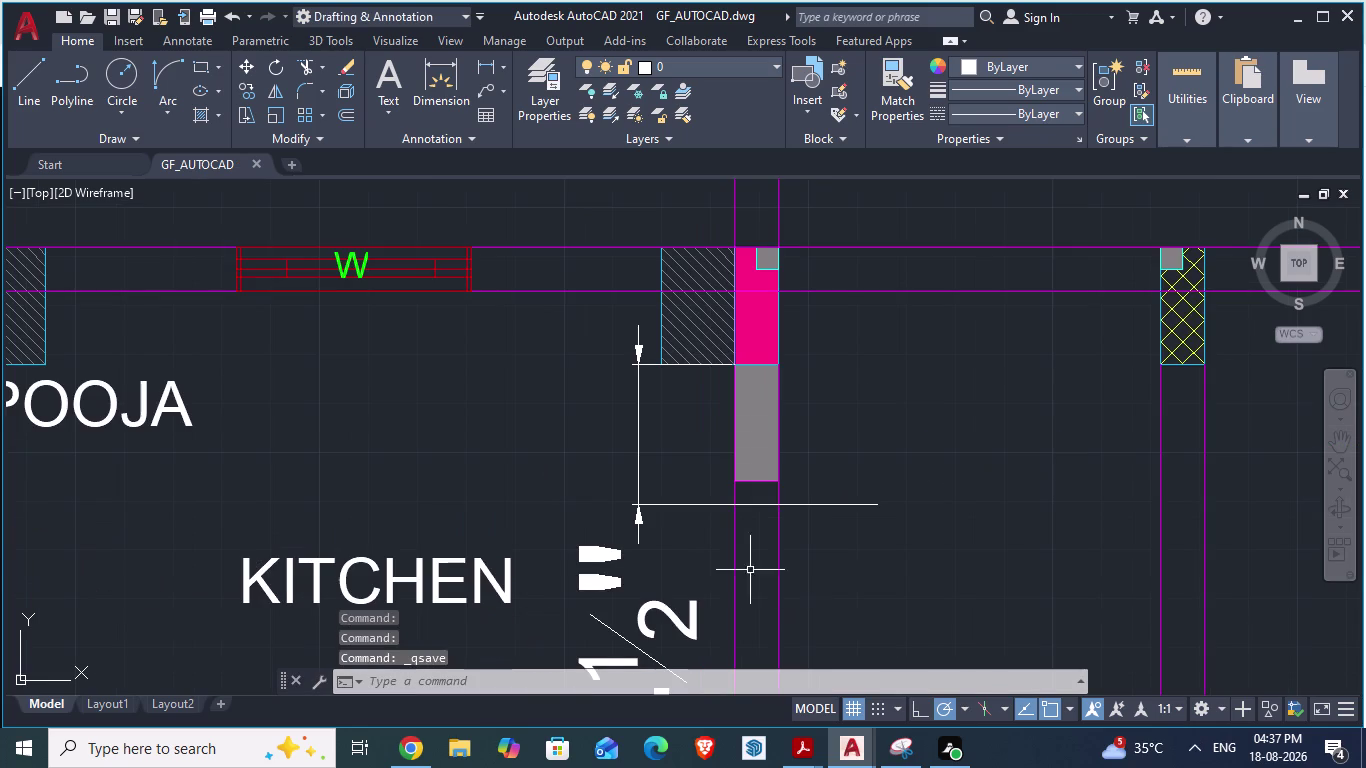
key(alt+Tab)
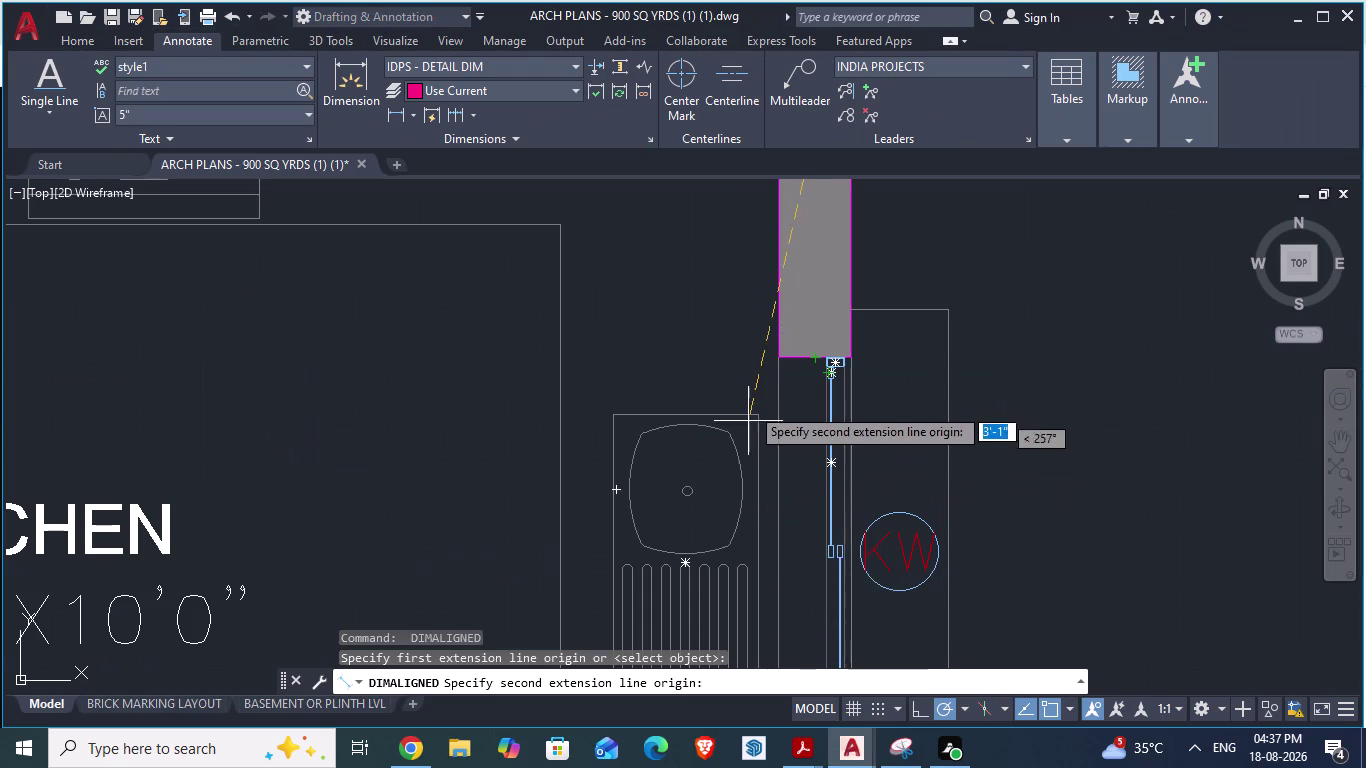
Measure the reference plan's kitchen wall segment with an aligned dimension.
key(Escape)
scroll(down, 3)
scroll(down, 3)
scroll(up, 3)
key(space)
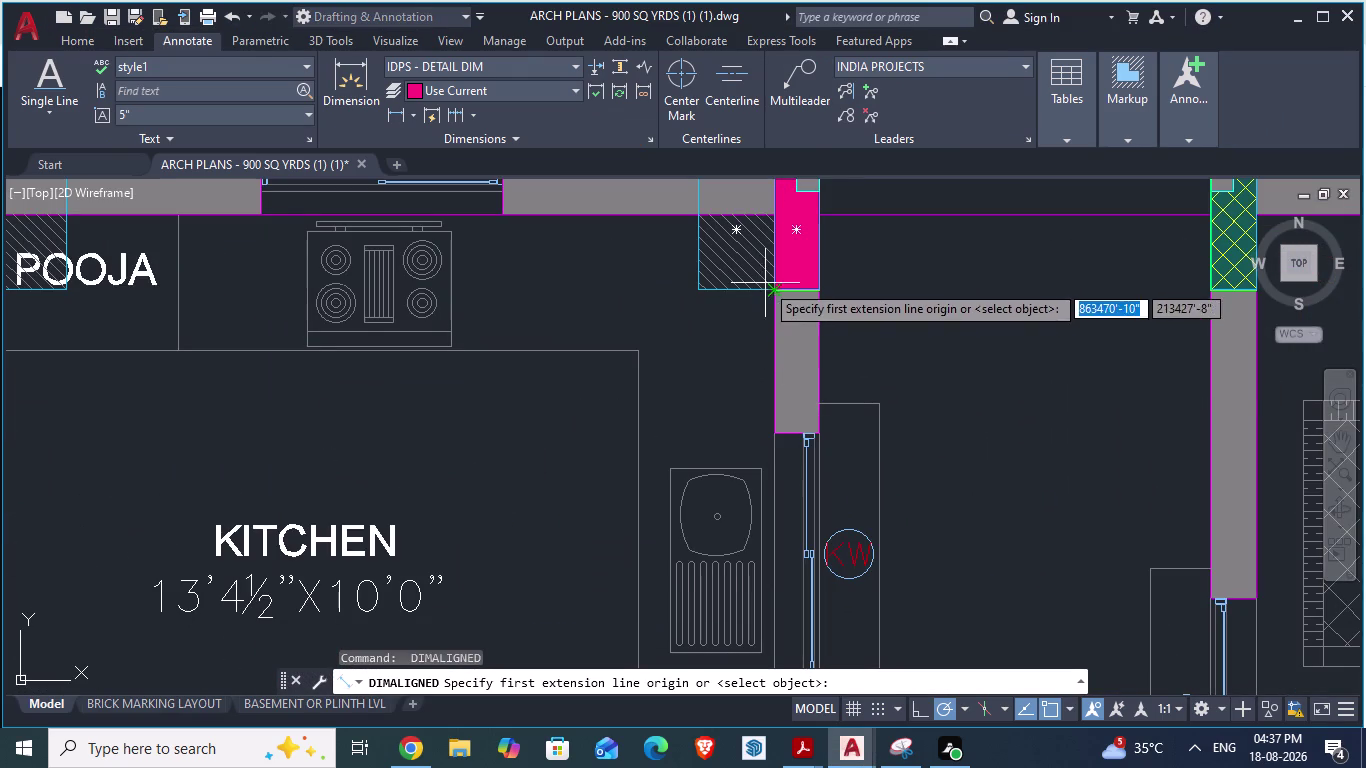
click(775, 293)
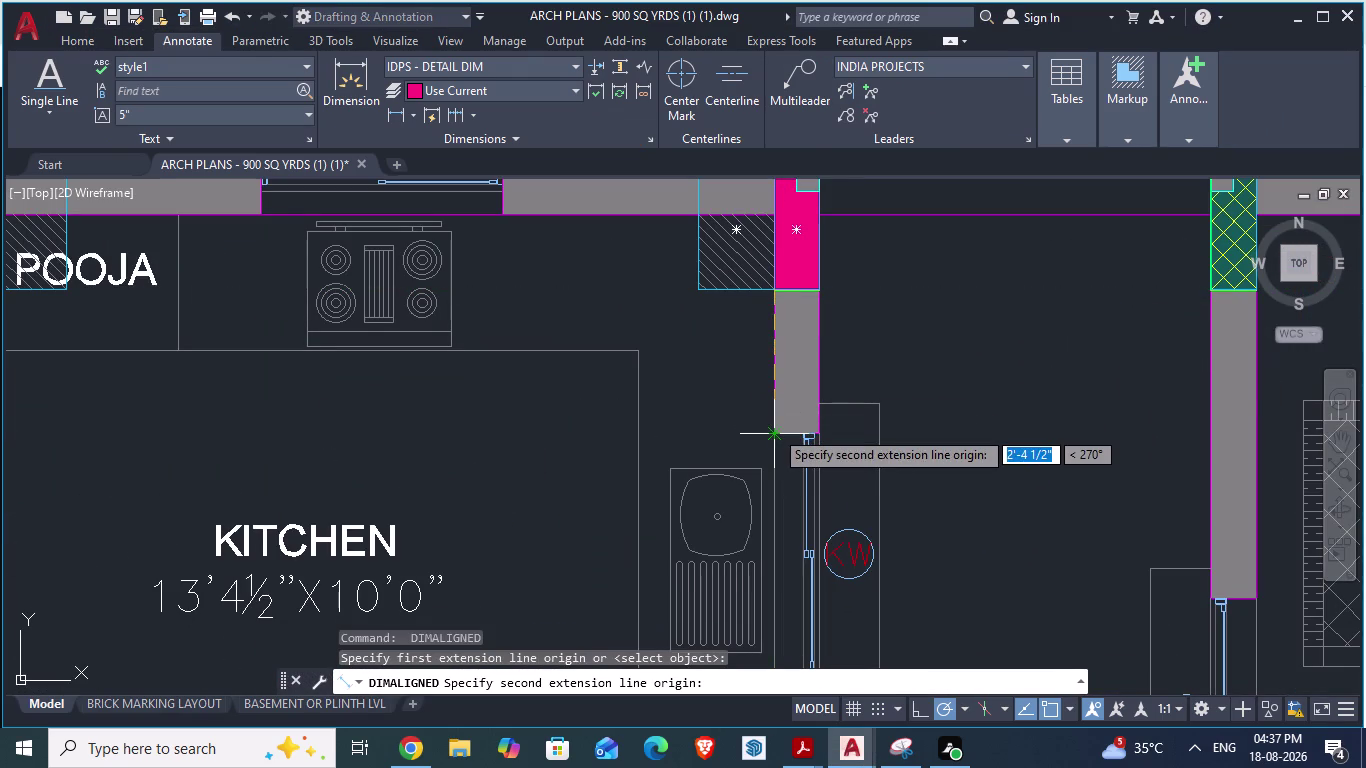
key(Escape)
scroll(down, 3)
scroll(down, 3)
scroll(down, 3)
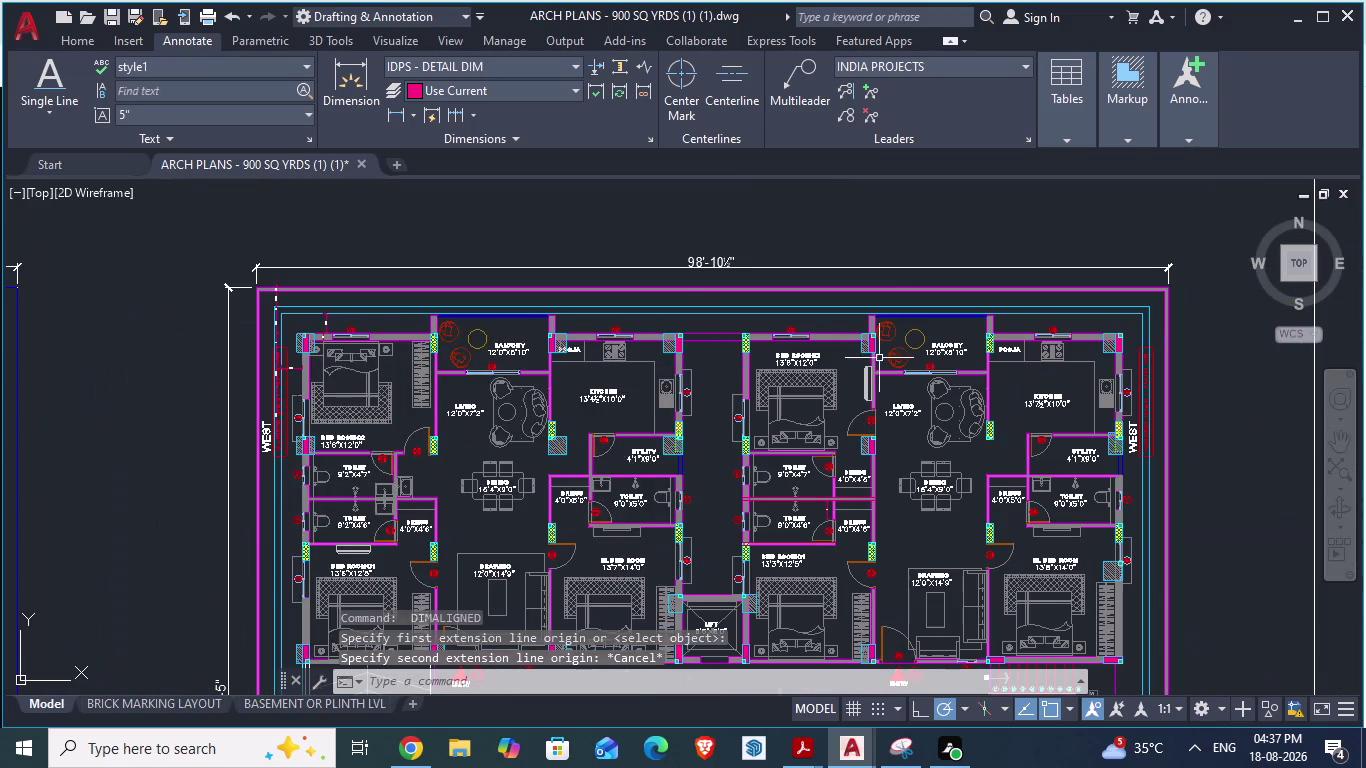
scroll(up, 3)
scroll(up, 3)
Re-measure the wall segment, reading 2'-4 1/2", then return to GF_AUTOCAD.
key(space)
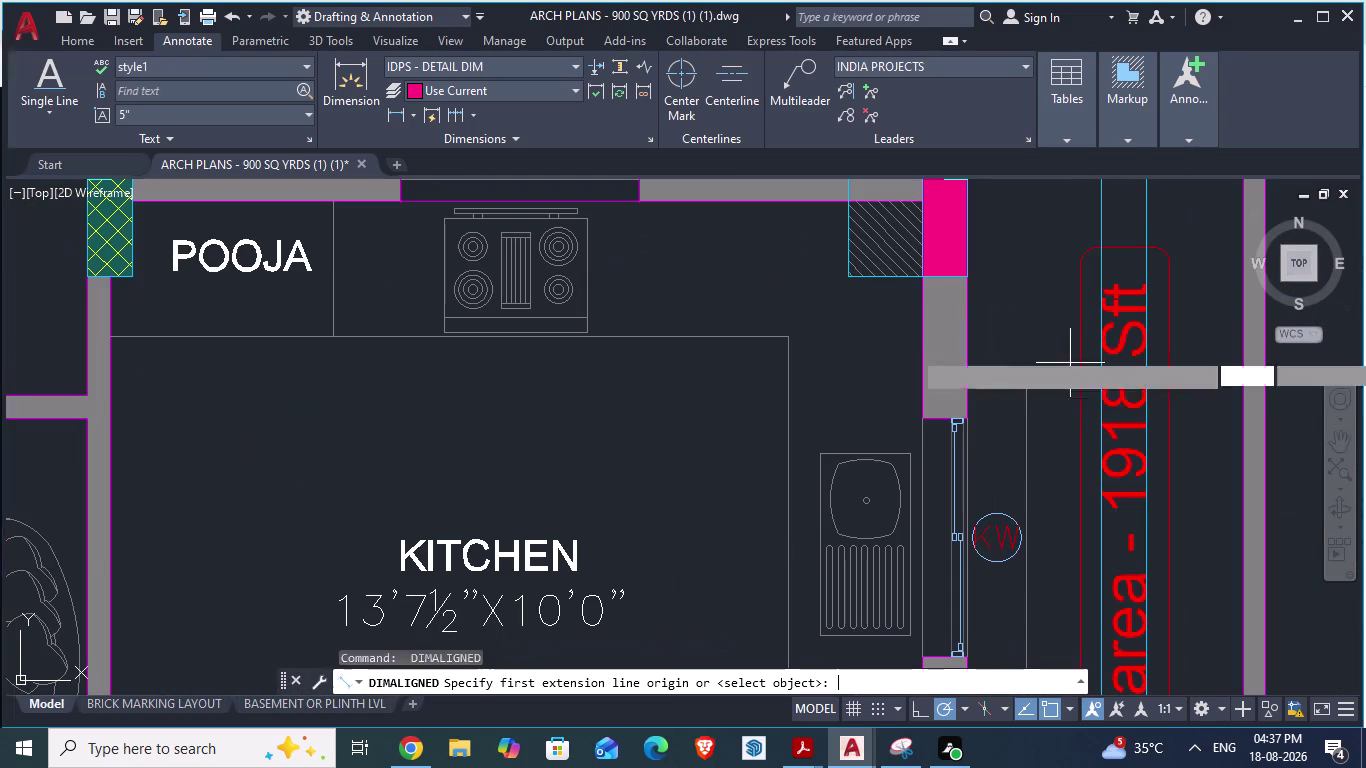
click(928, 278)
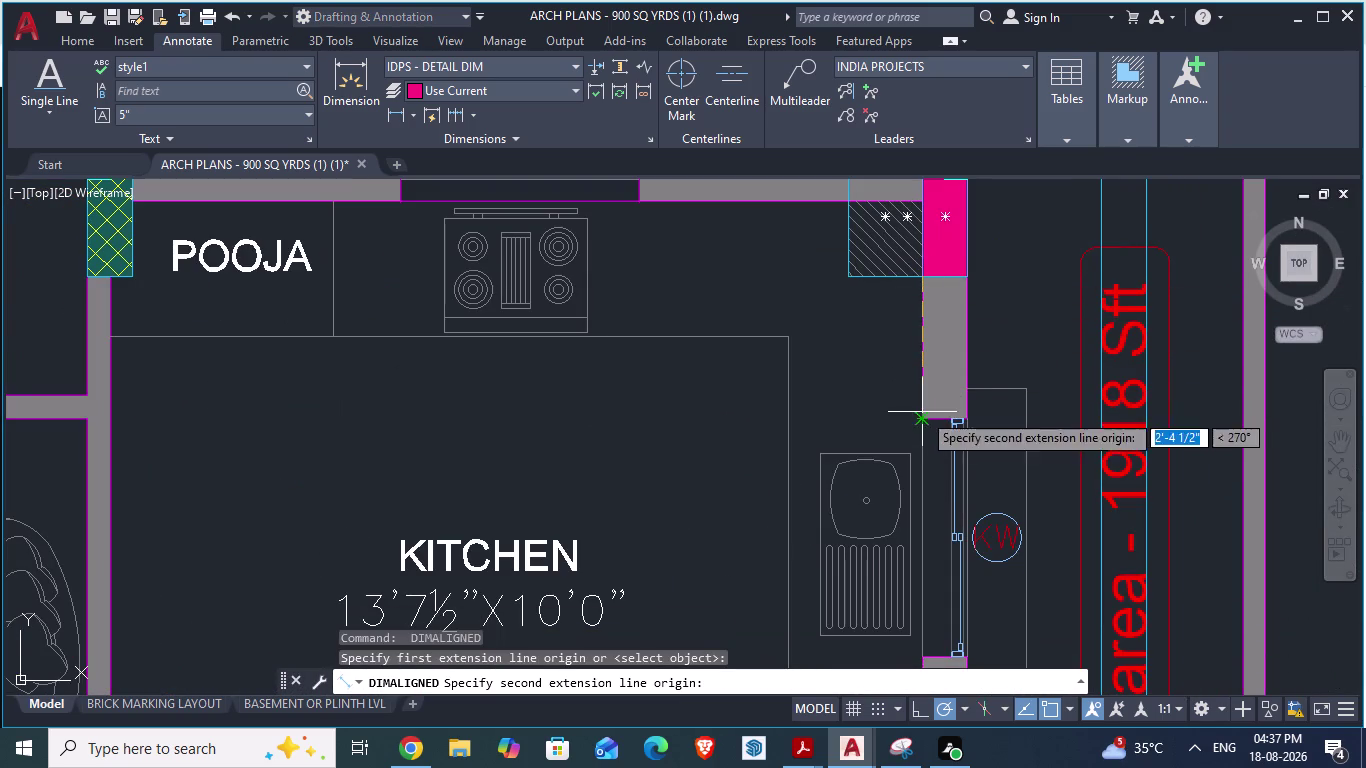
key(Escape)
scroll(down, 3)
scroll(down, 3)
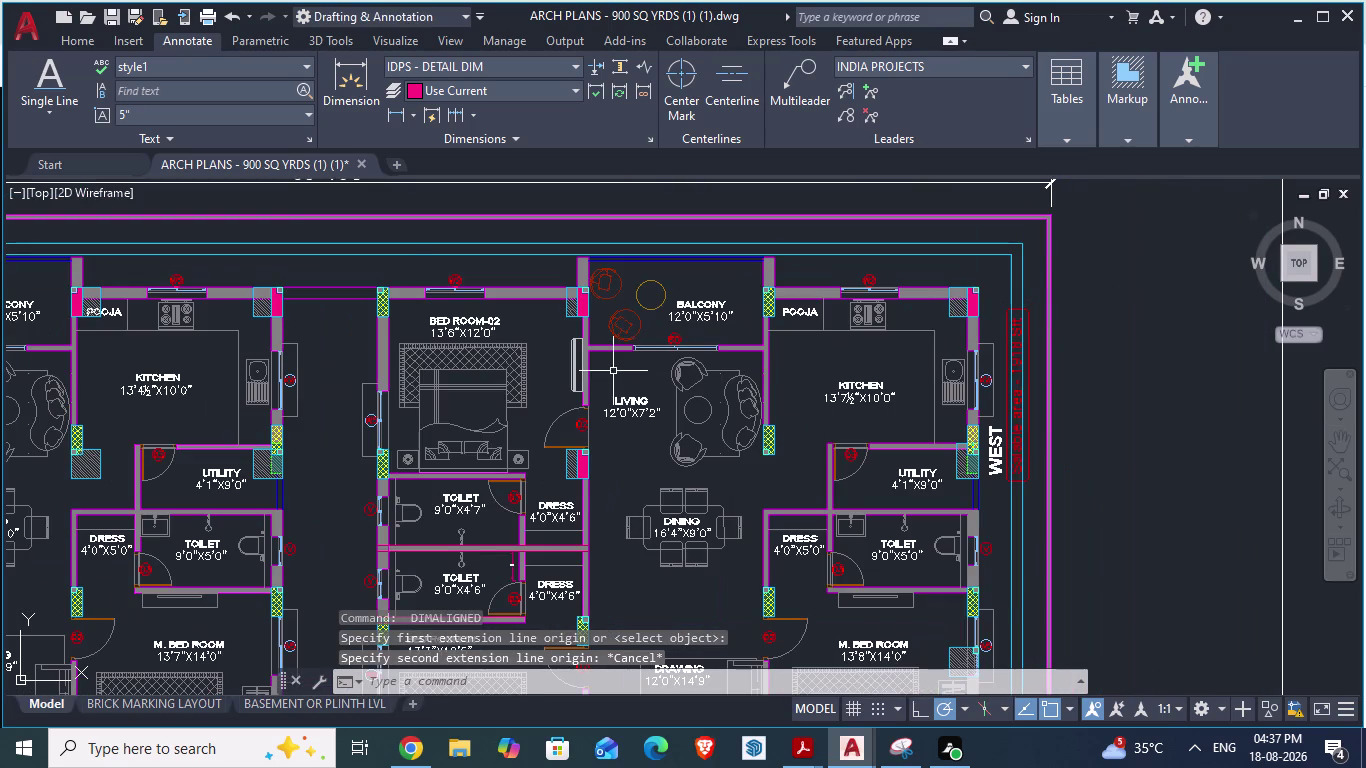
scroll(up, 3)
scroll(down, 3)
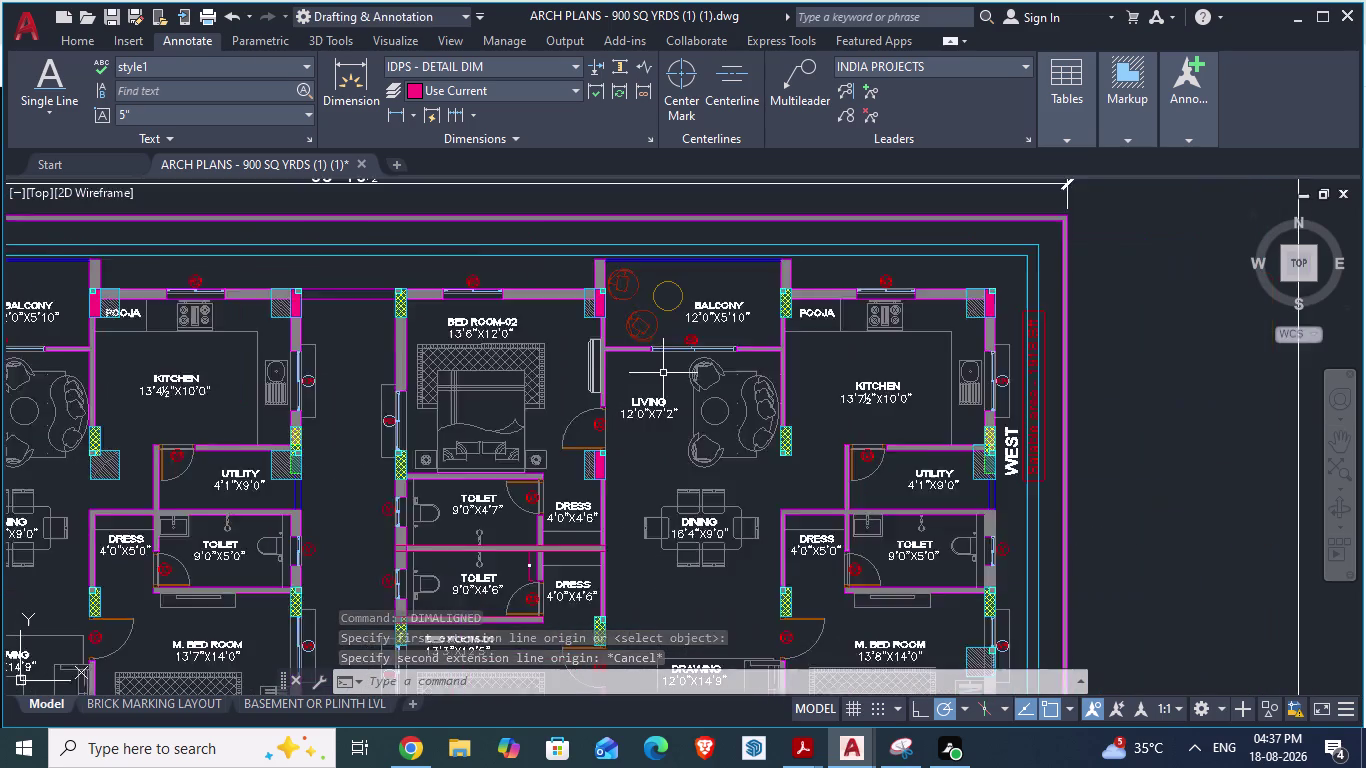
scroll(down, 3)
scroll(up, 3)
scroll(up, 3)
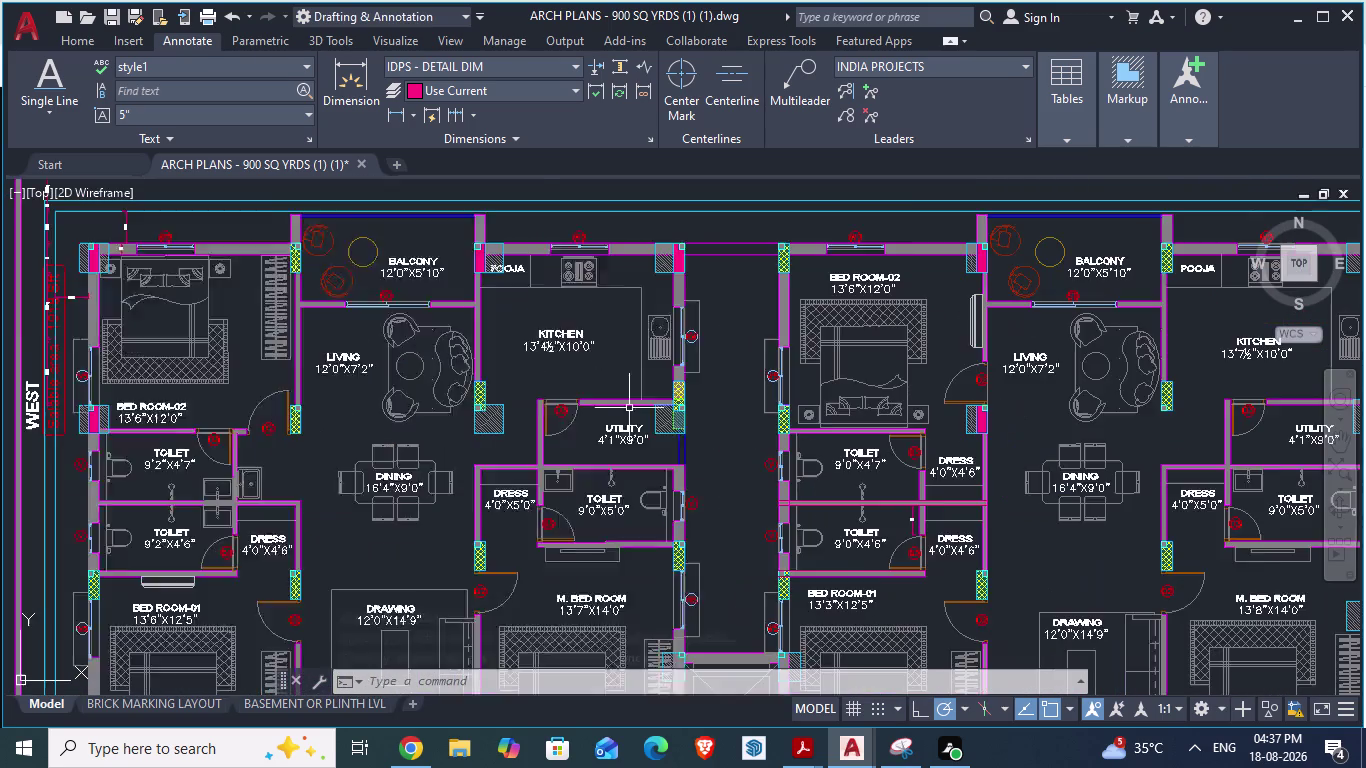
scroll(up, 3)
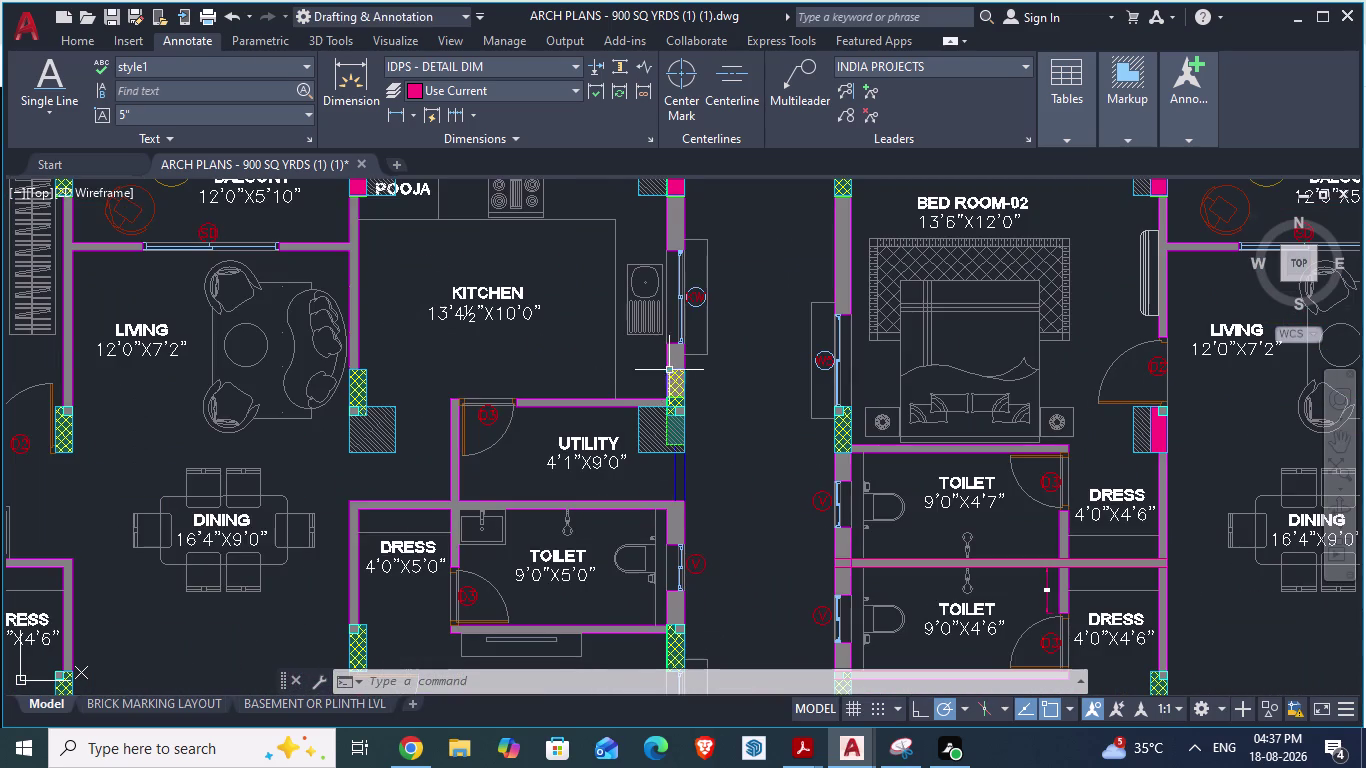
key(alt+Tab)
Delete the object at the grey wall segment's lower end.
scroll(down, 3)
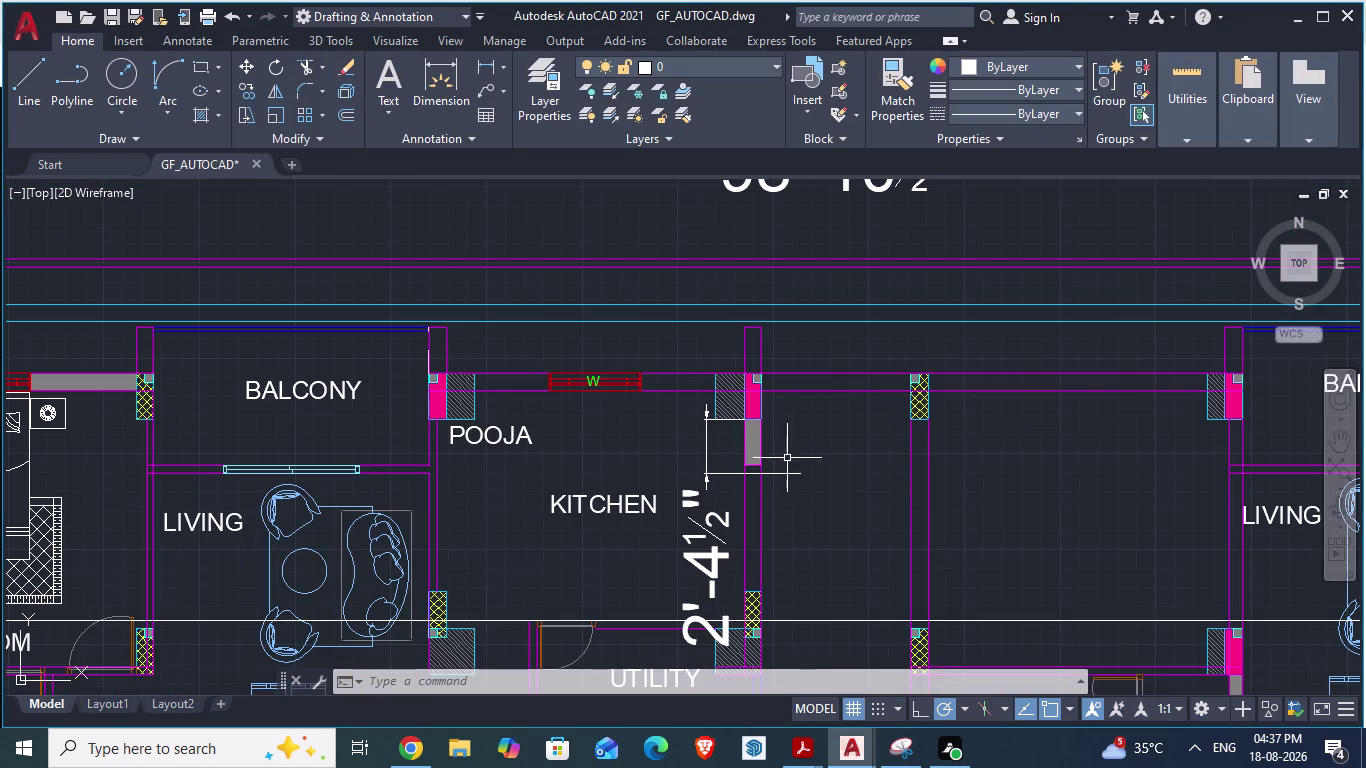
scroll(up, 3)
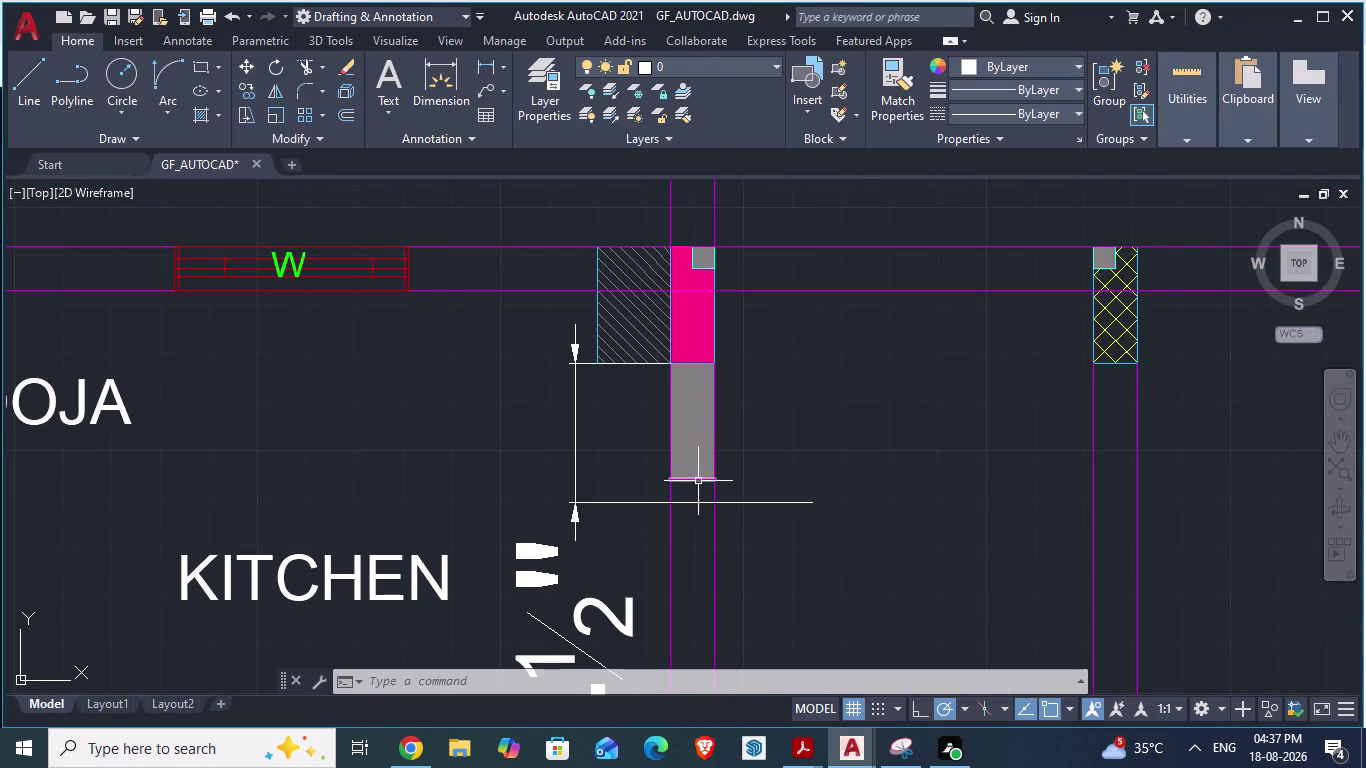
click(697, 481)
key(Delete)
Erase the grey solid fill from the wall segment below the pink column.
scroll(down, 3)
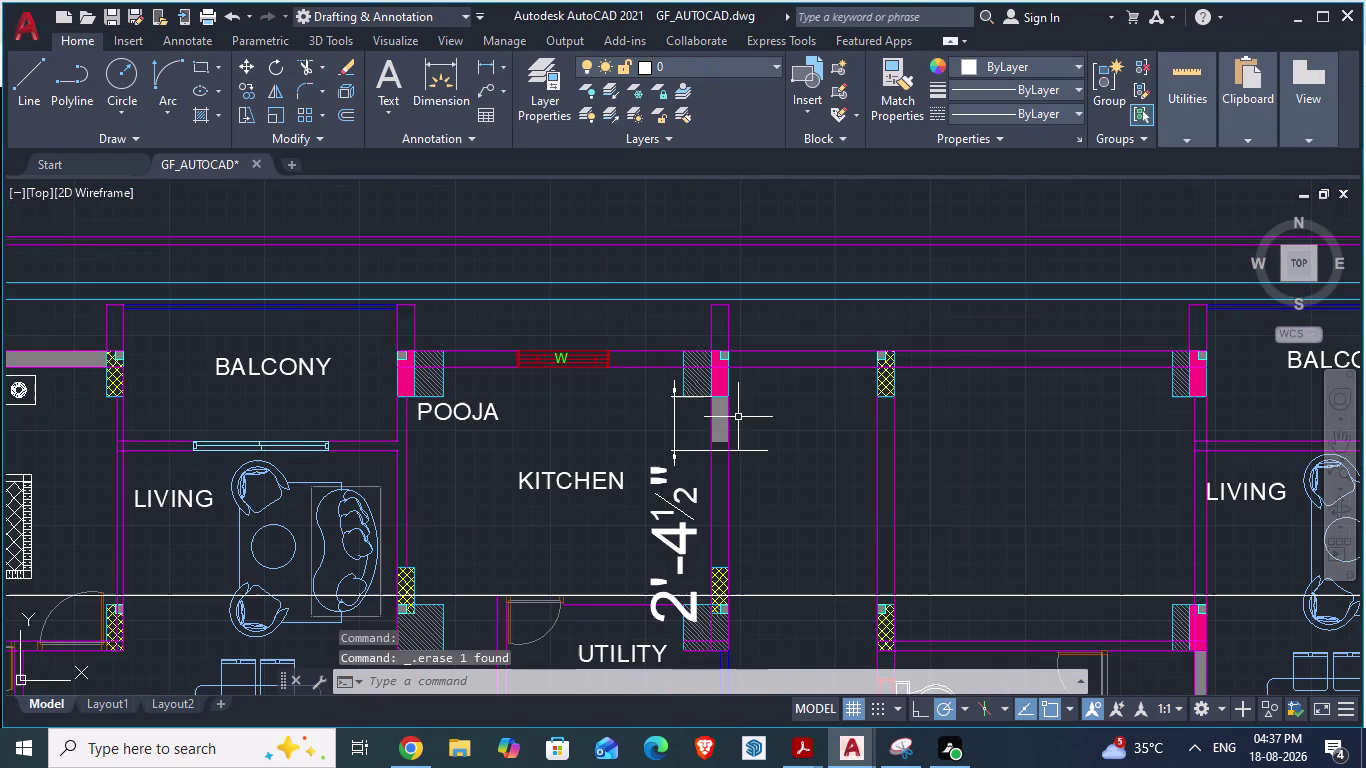
scroll(down, 3)
scroll(up, 3)
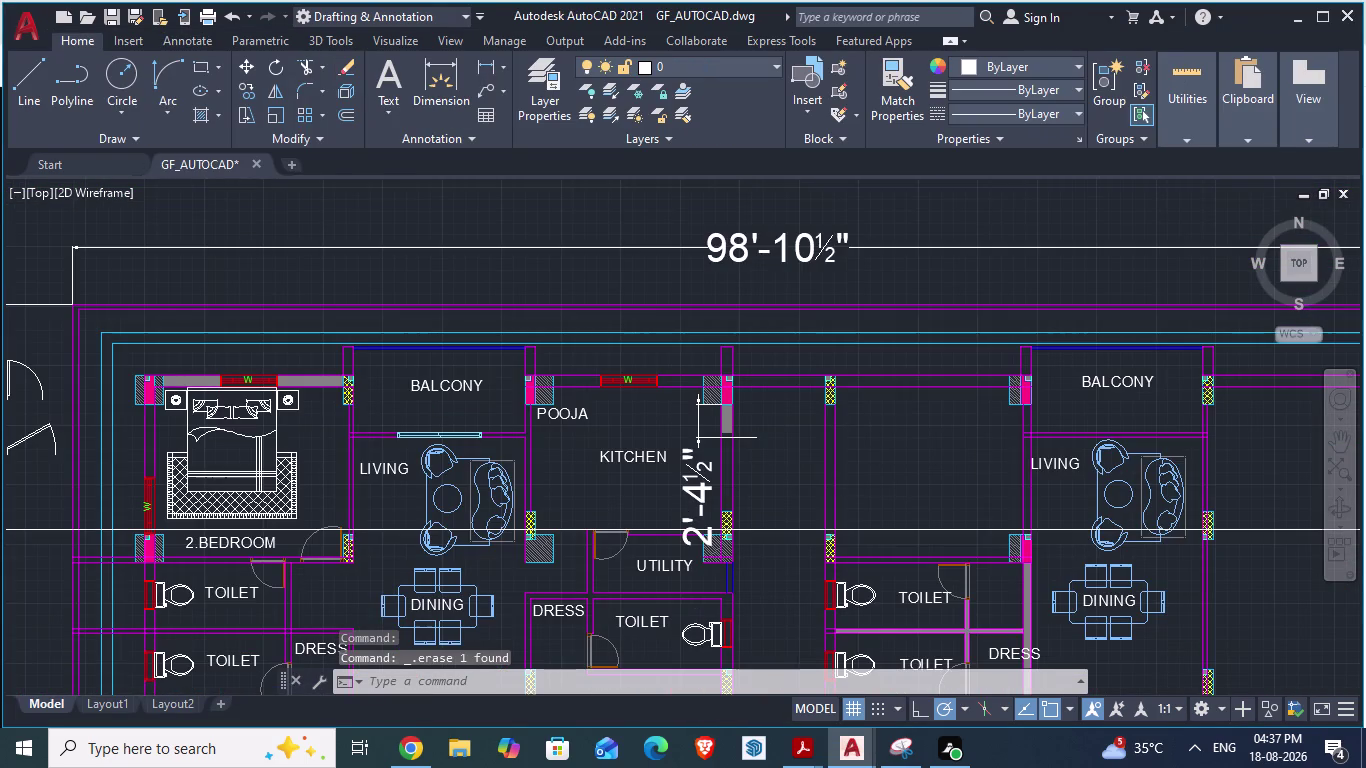
scroll(up, 3)
click(627, 346)
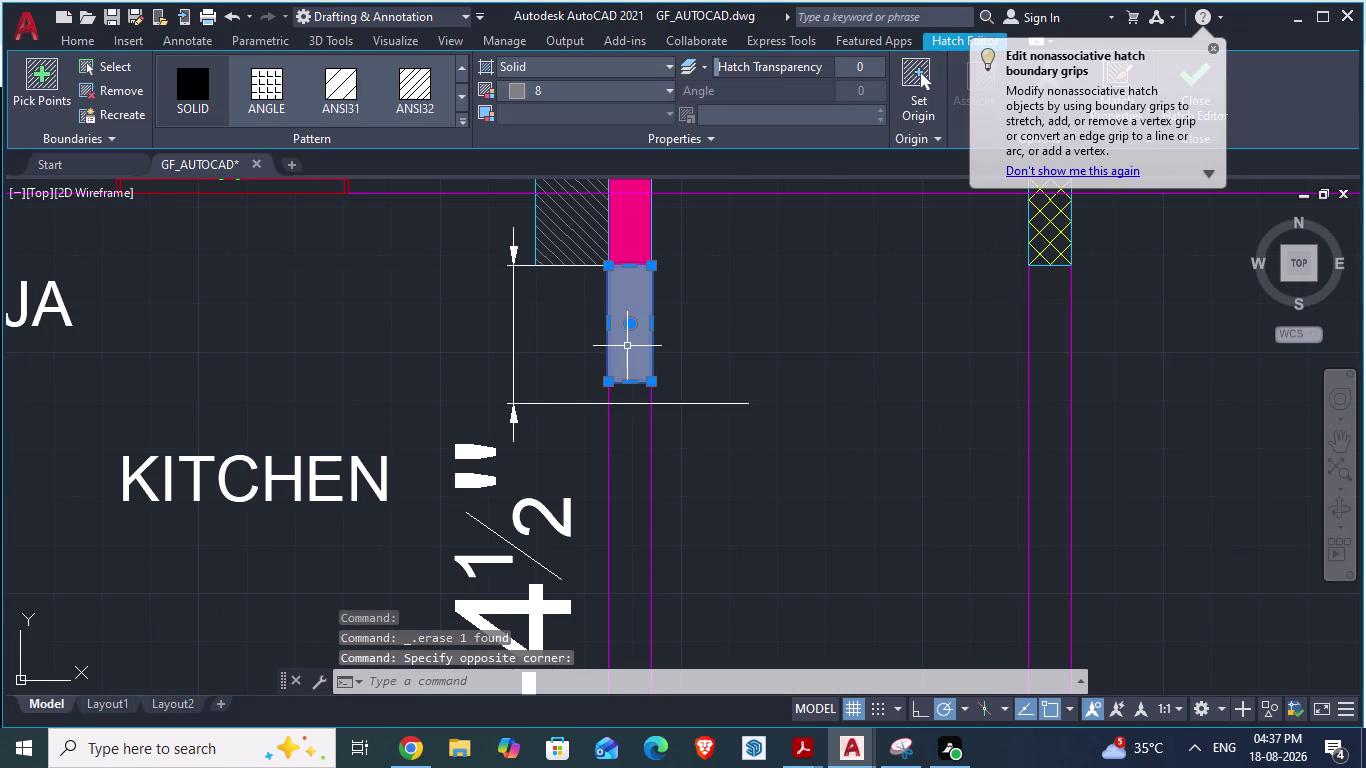
key(Delete)
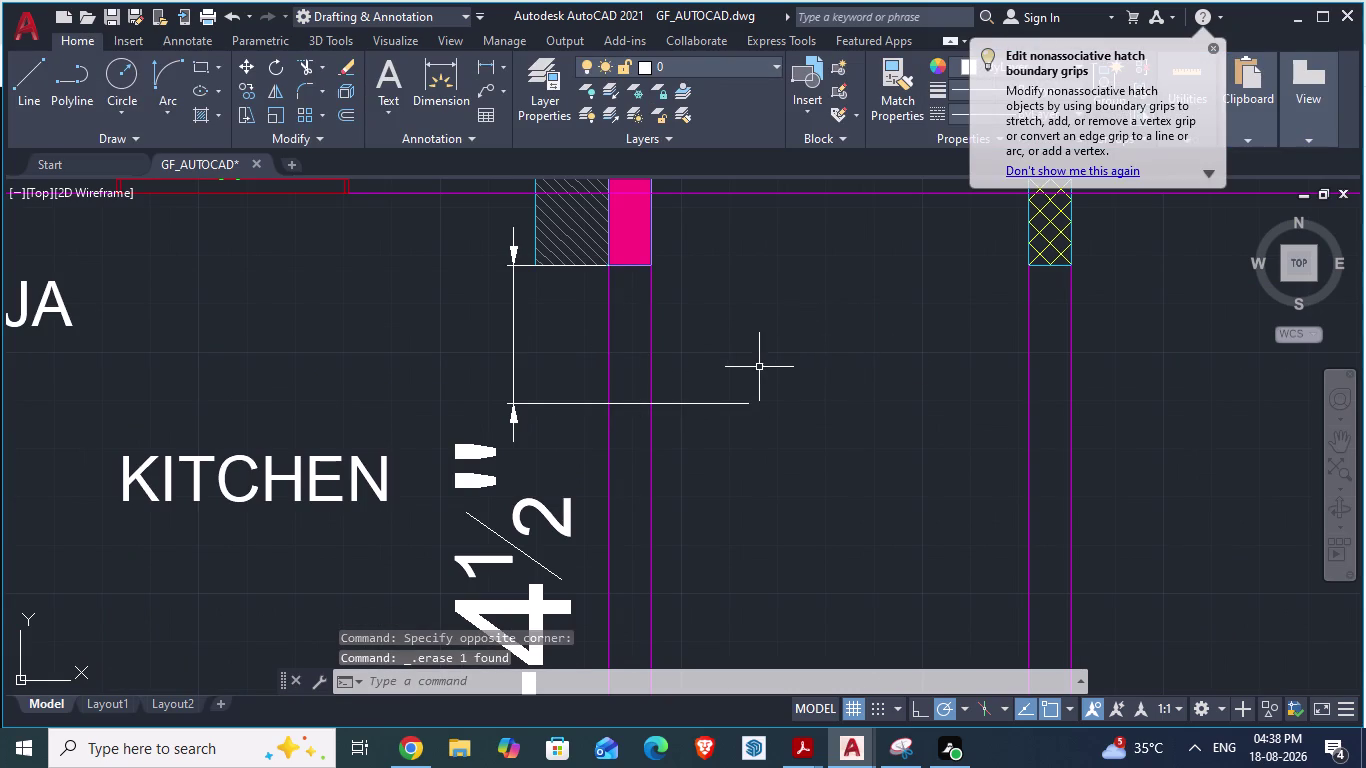
key(l)
key(Return)
key(a)
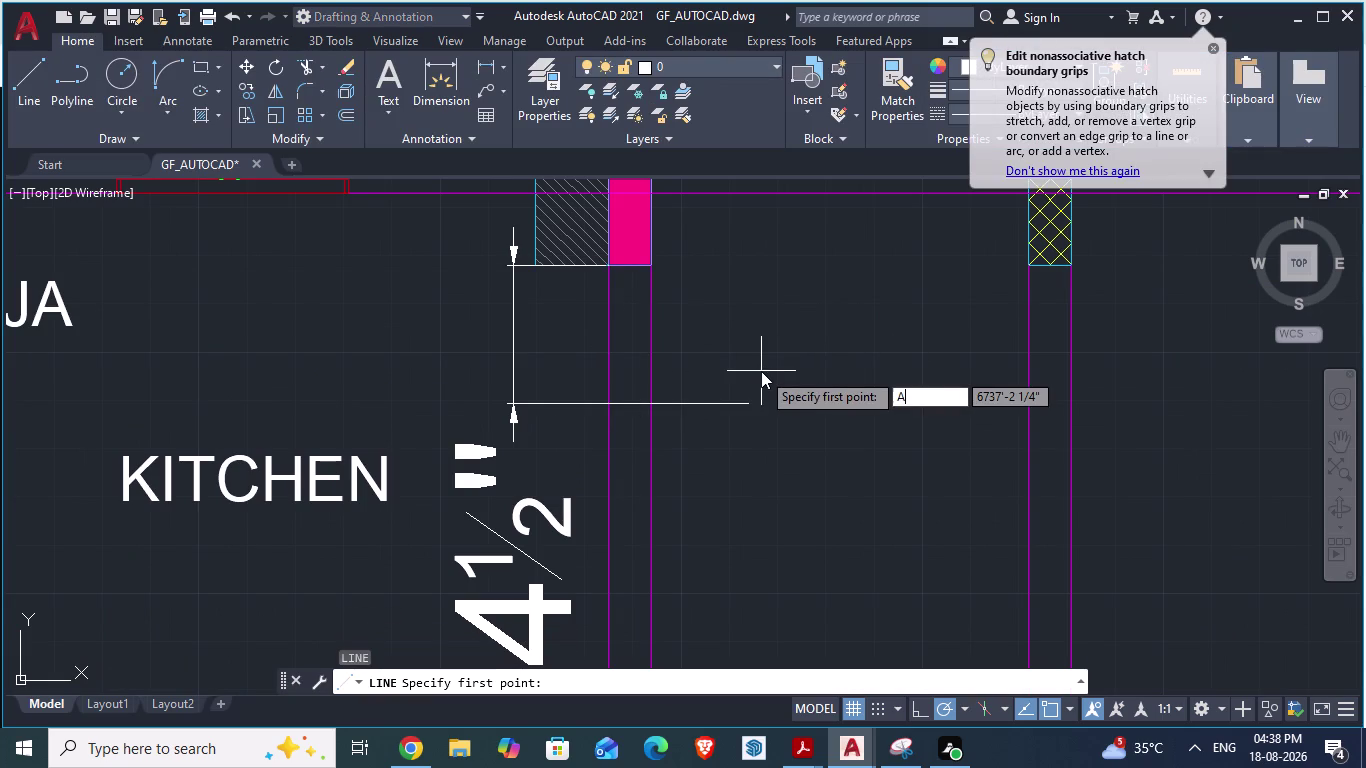
scroll(up, 3)
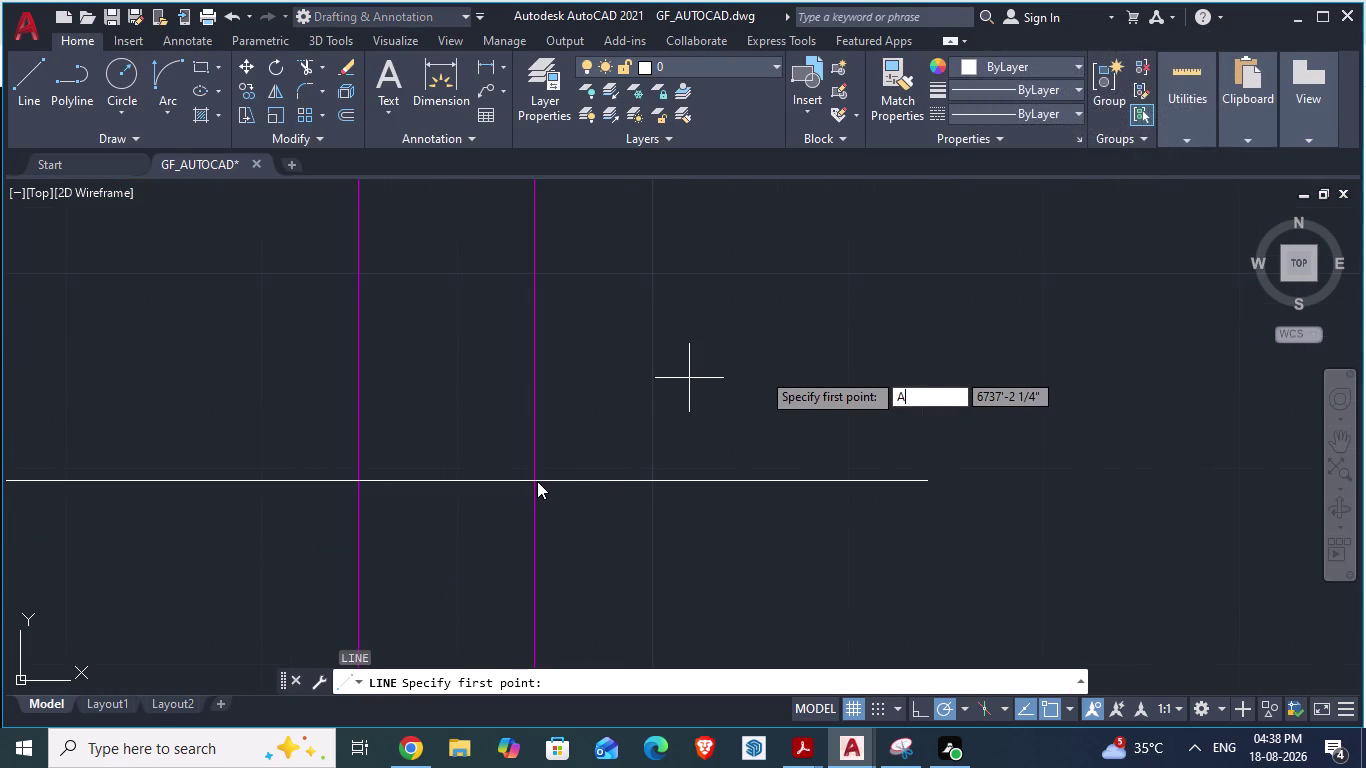
Abandon a first line attempt and make AR-WALL the current layer.
key(Escape)
key(Escape)
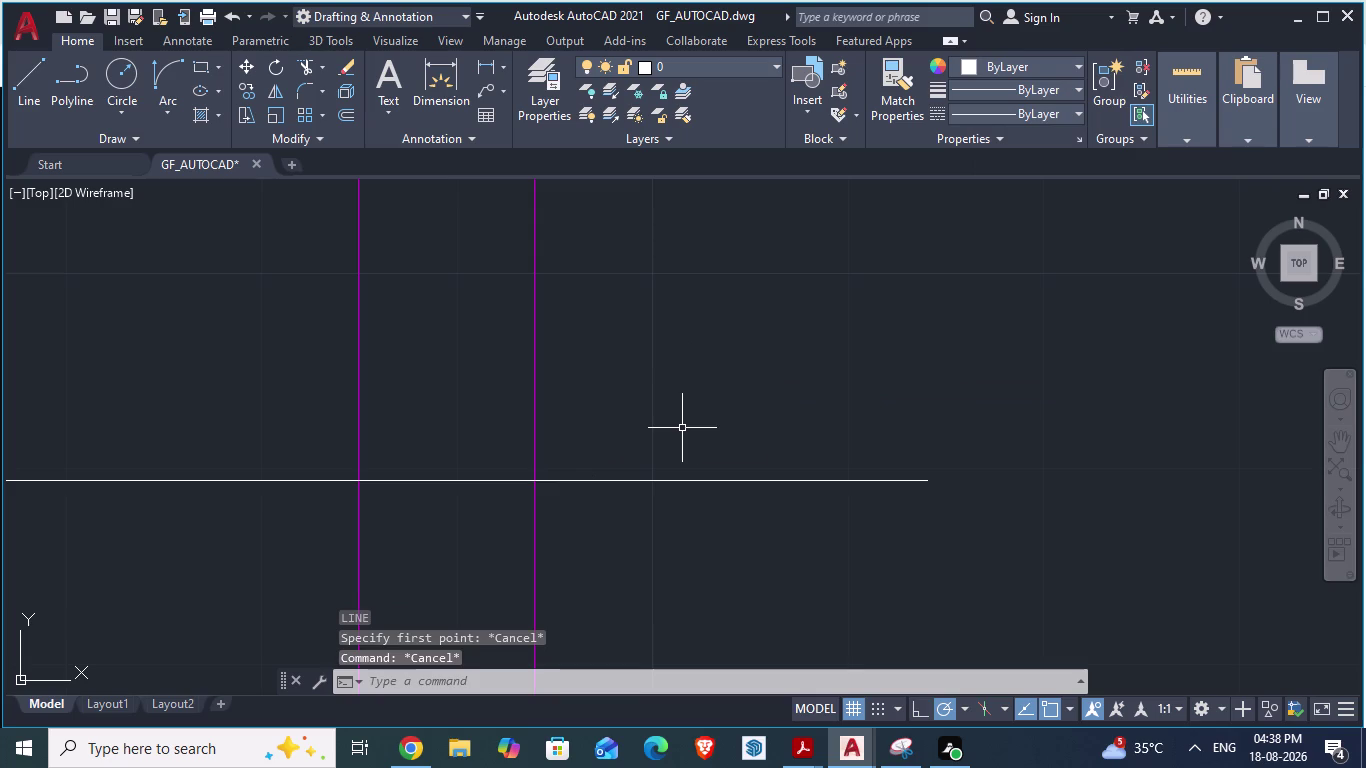
key(l)
key(Return)
click(360, 482)
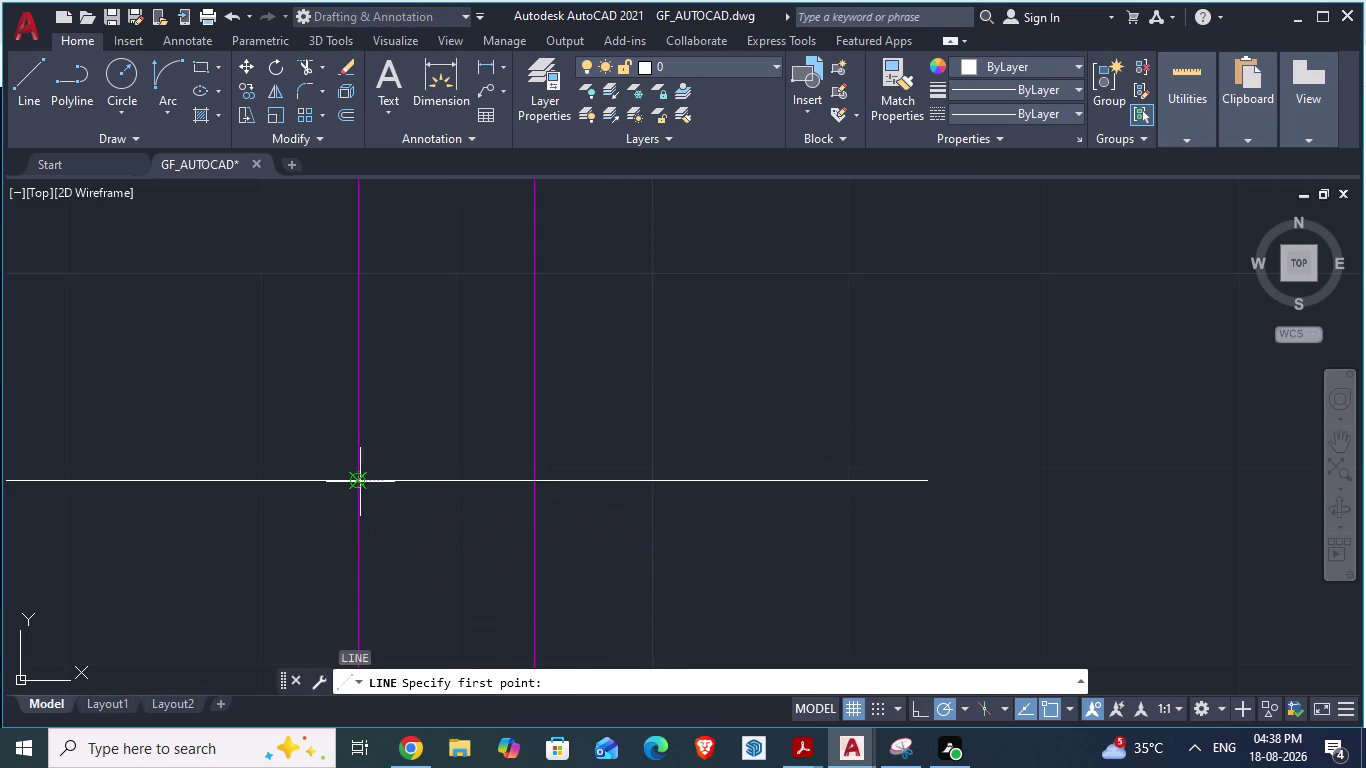
key(Escape)
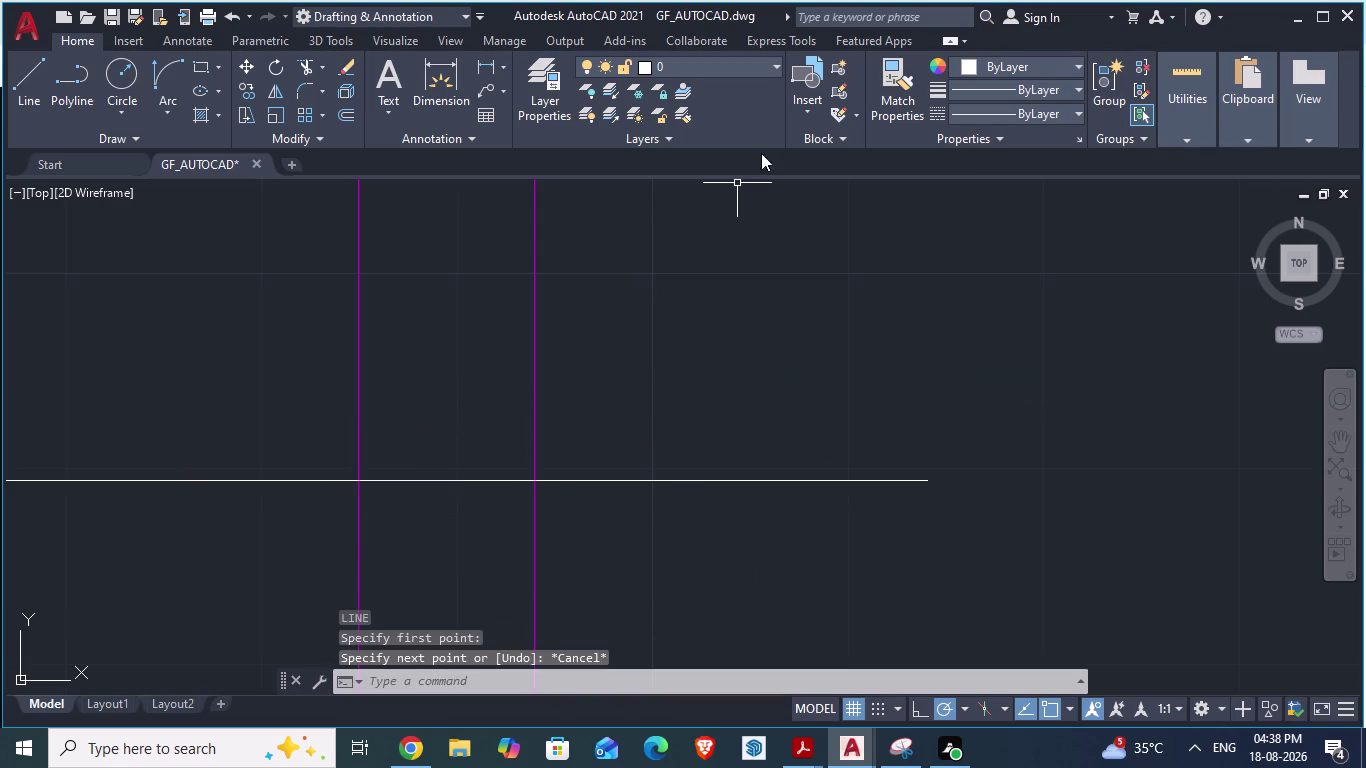
click(780, 70)
click(770, 69)
click(770, 69)
click(681, 273)
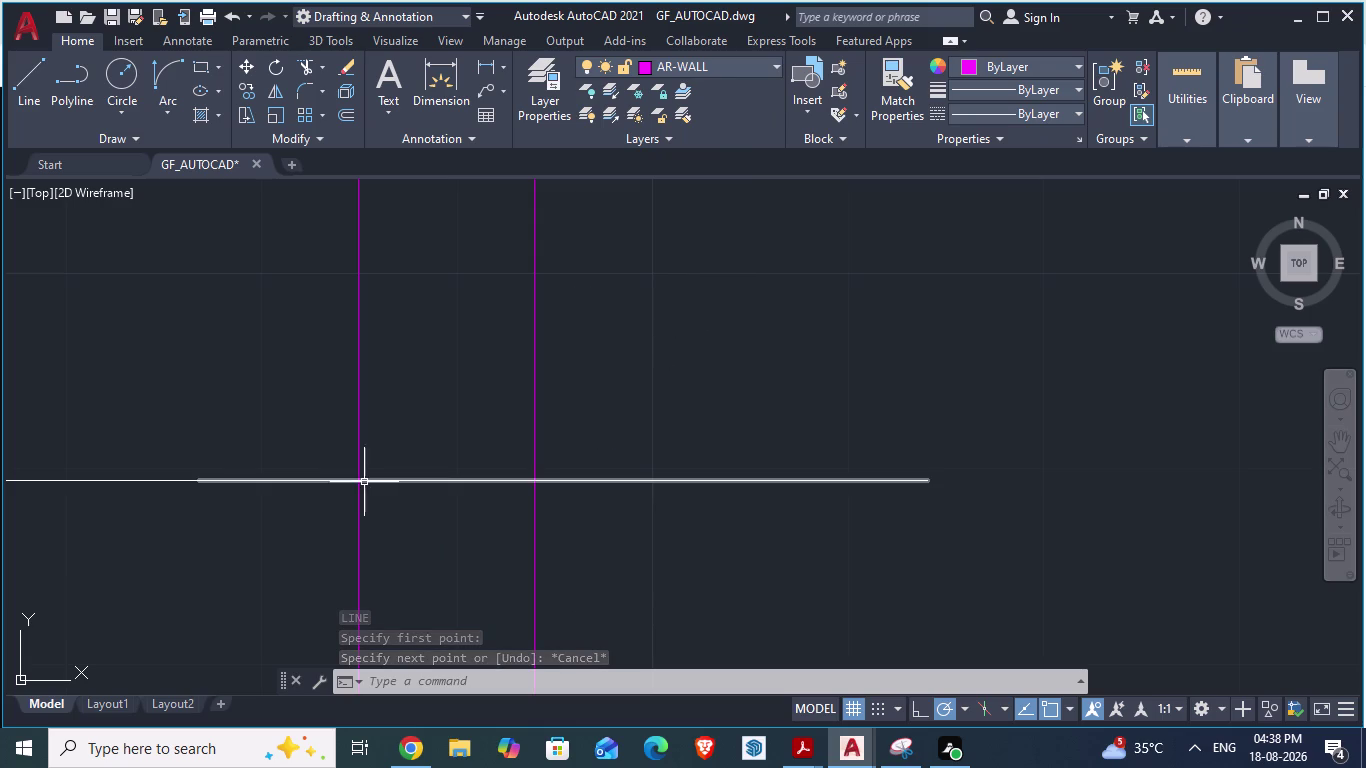
Select the long horizontal line, then cancel the leftover commands.
click(355, 481)
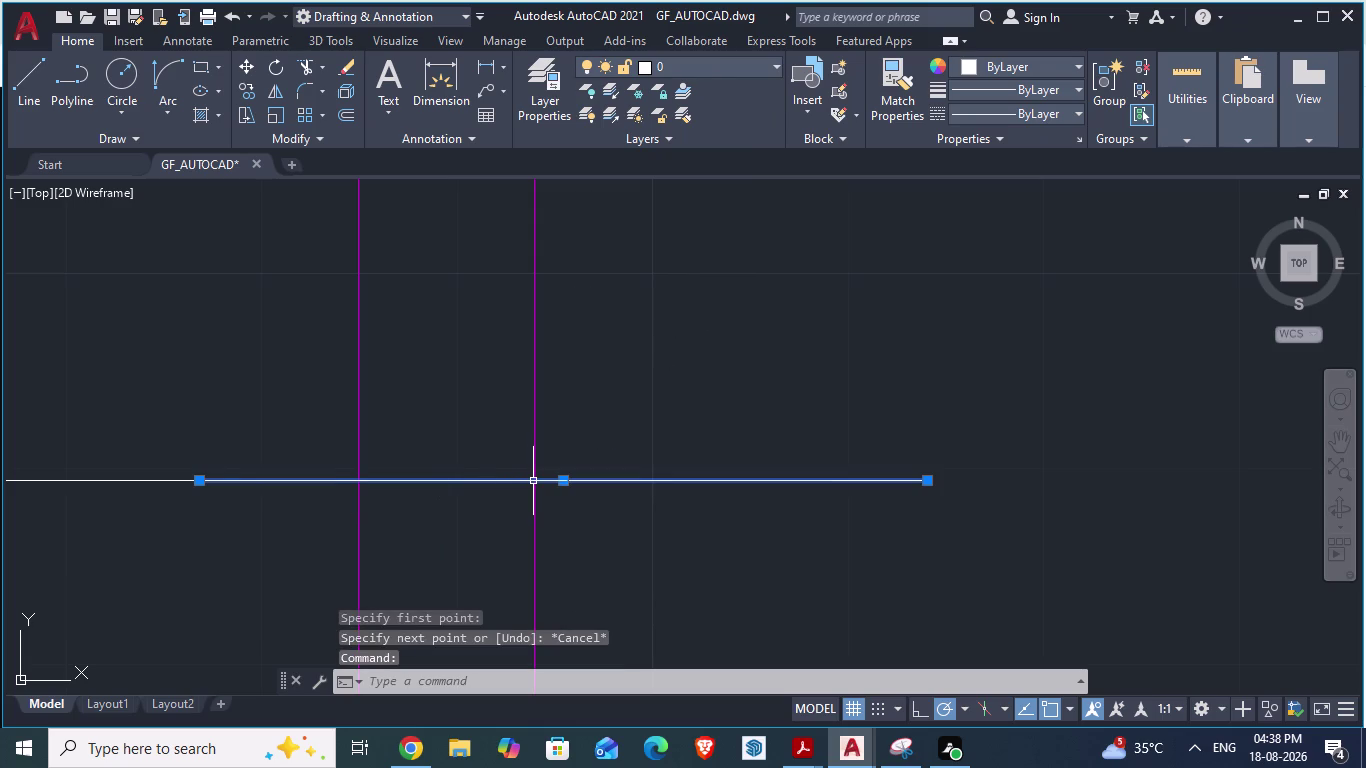
click(537, 481)
key(Return)
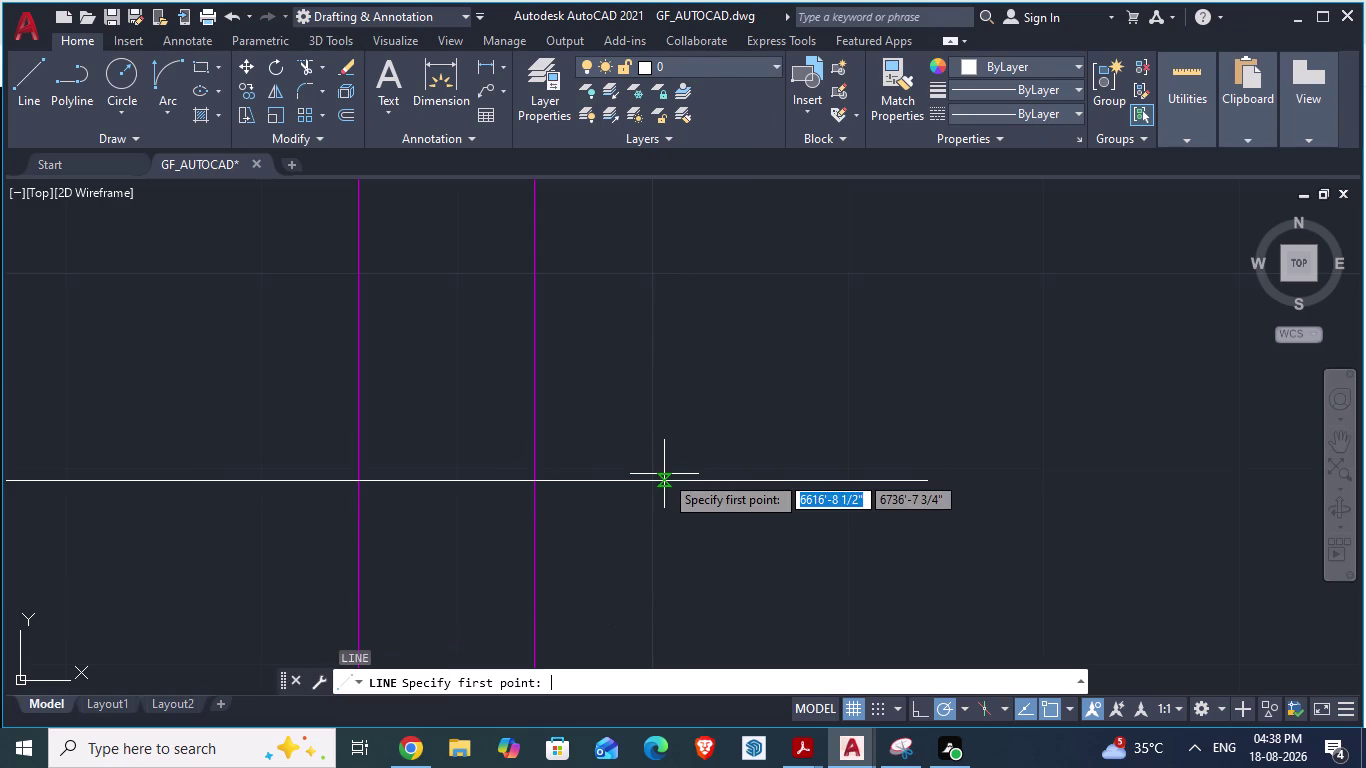
key(l)
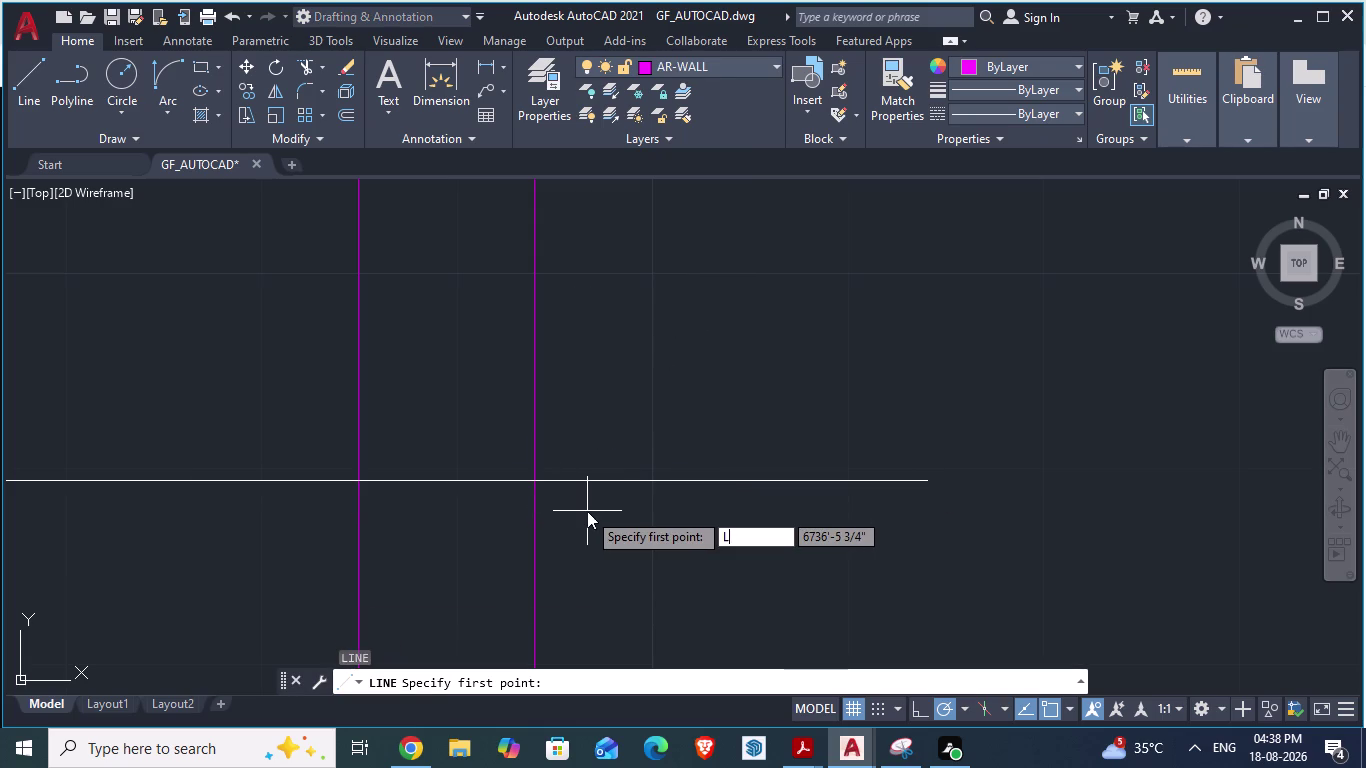
key(Return)
key(Escape)
key(Escape)
key(Escape)
key(Escape)
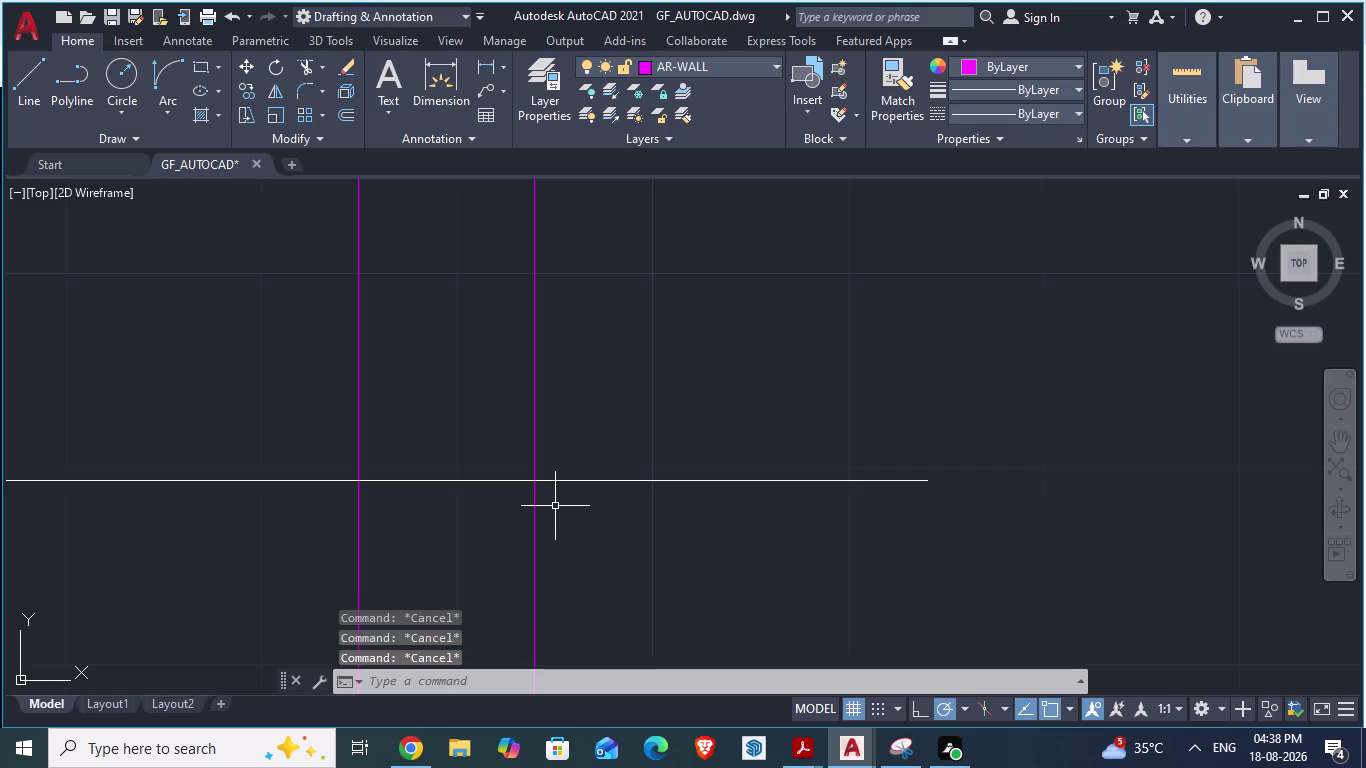
Draw an AR-WALL line from the left wall intersection to the right wall line.
key(l)
key(Return)
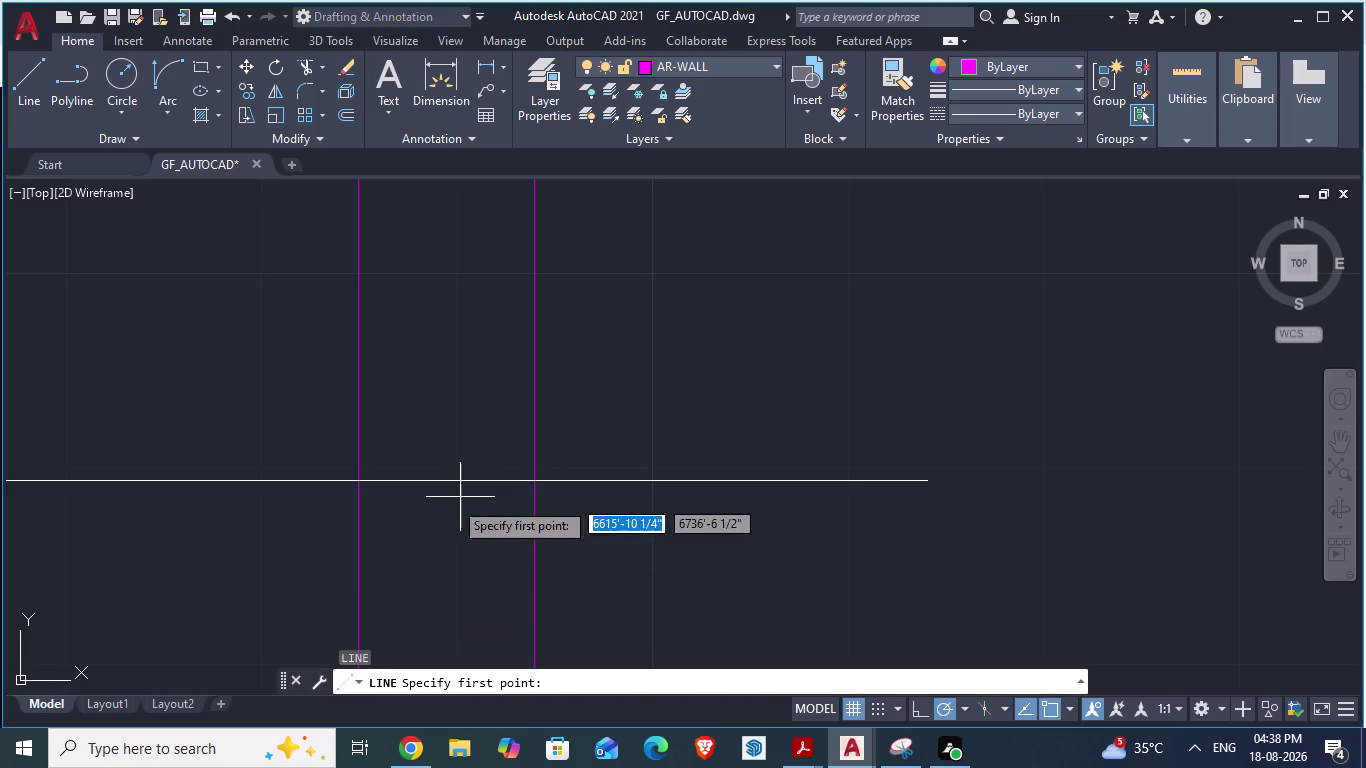
click(365, 478)
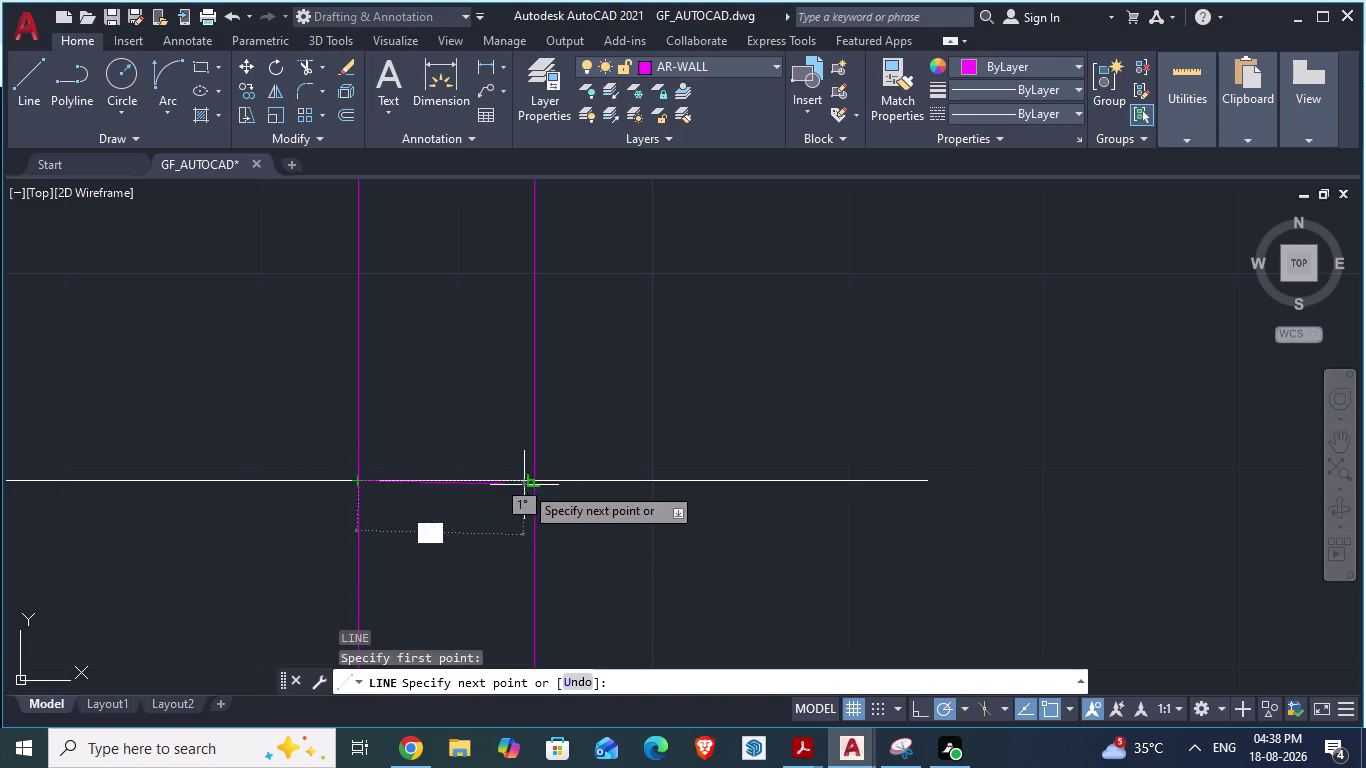
click(536, 479)
key(Return)
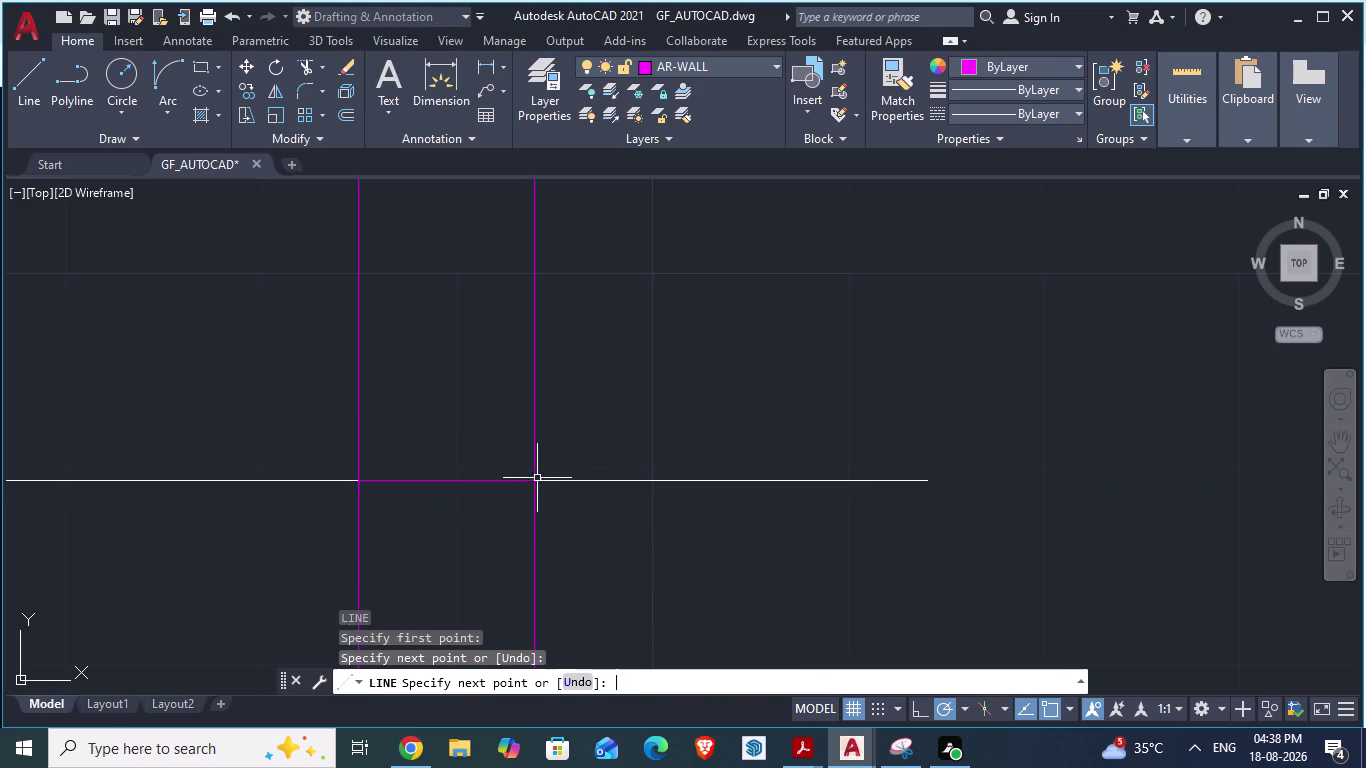
key(Escape)
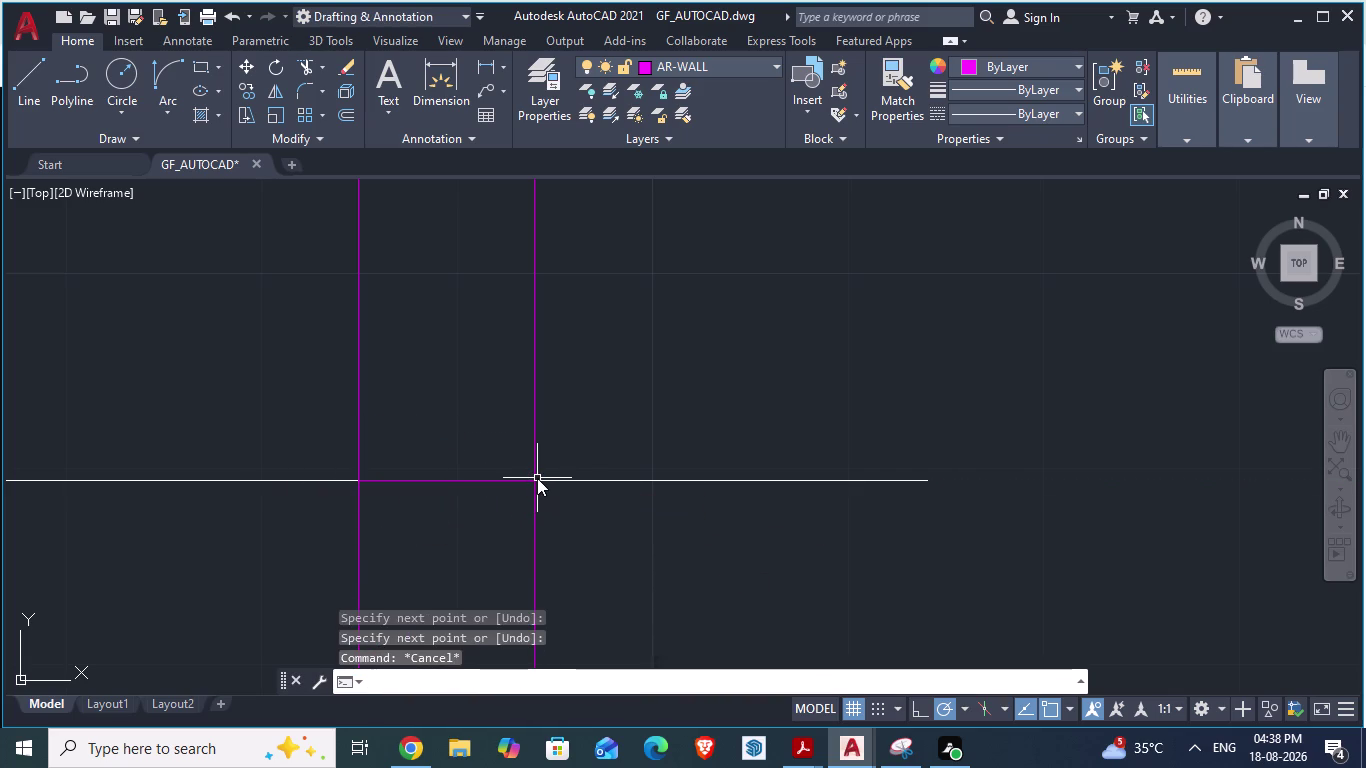
scroll(down, 3)
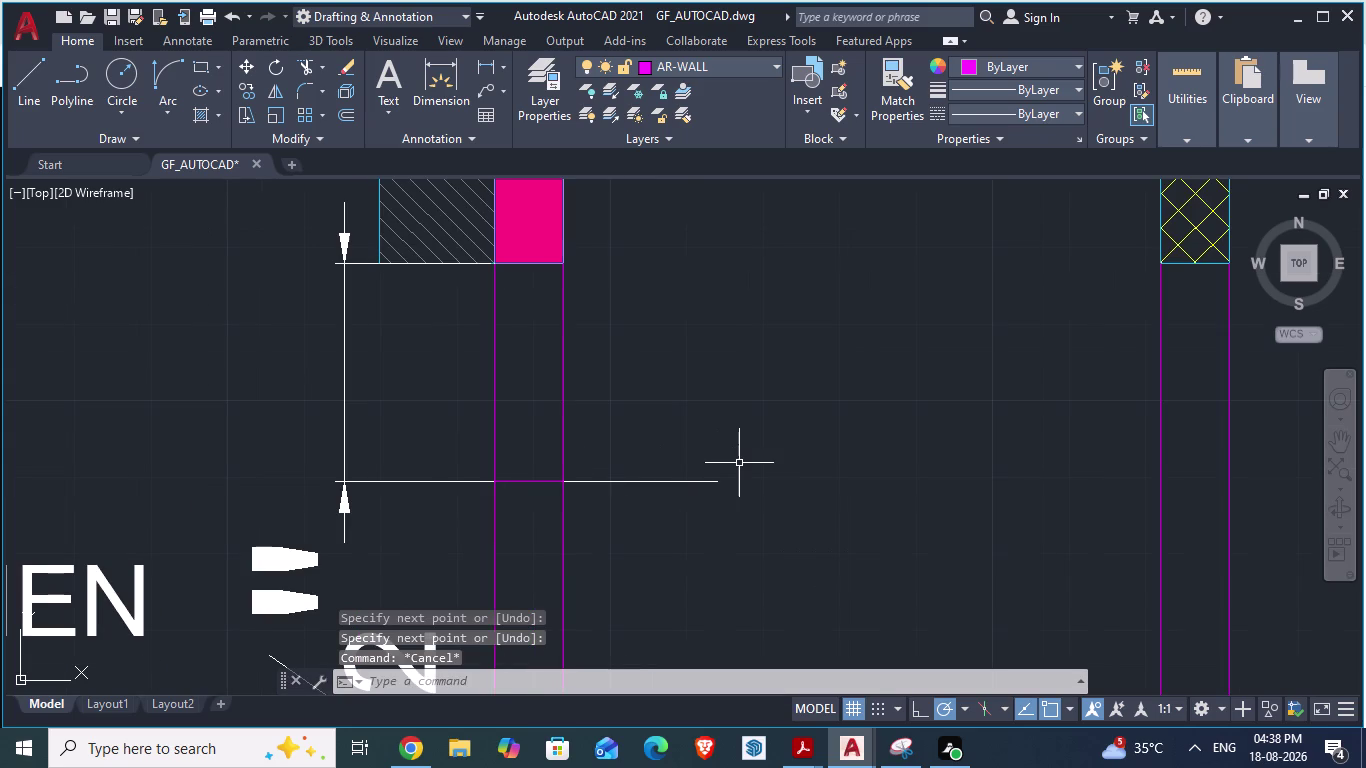
Trim away the extra line portions beside the kitchen wall.
text(TR)
key(Return)
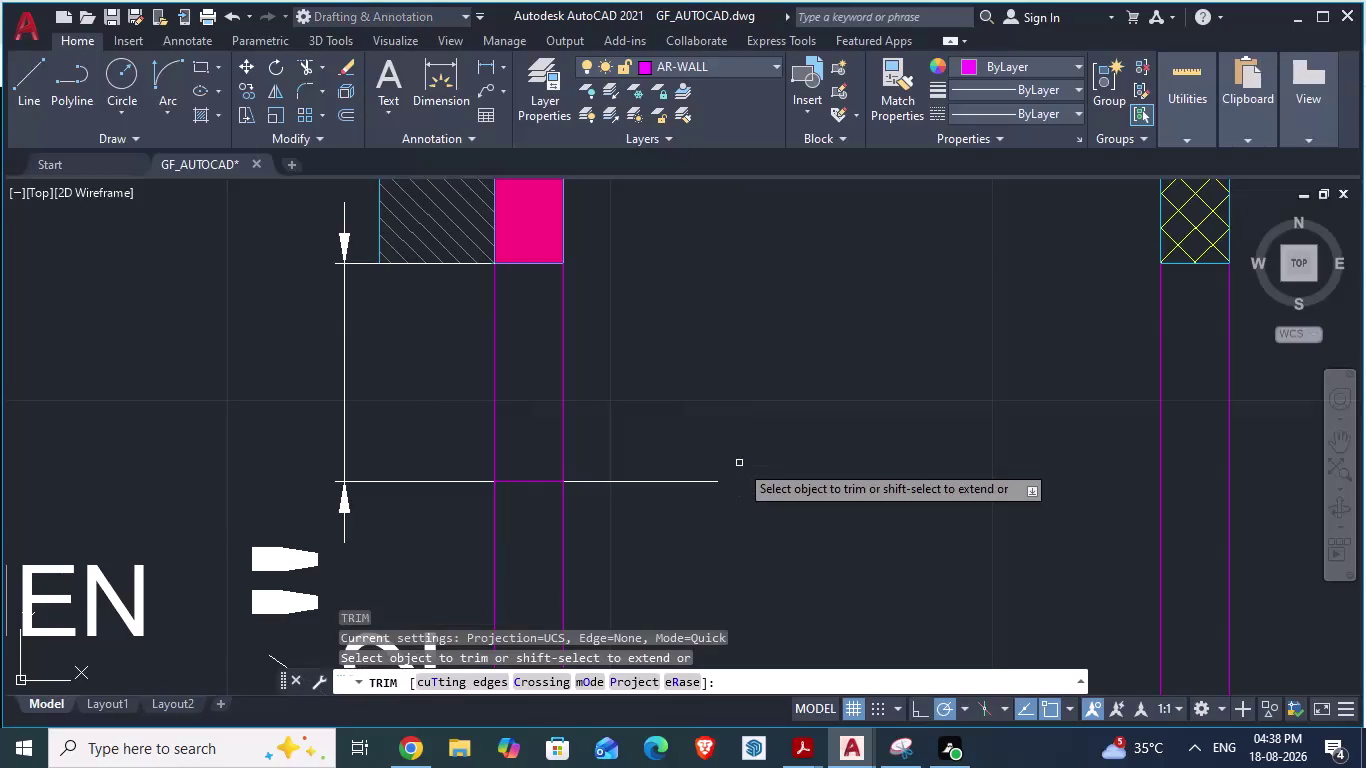
drag(698, 472, 684, 545)
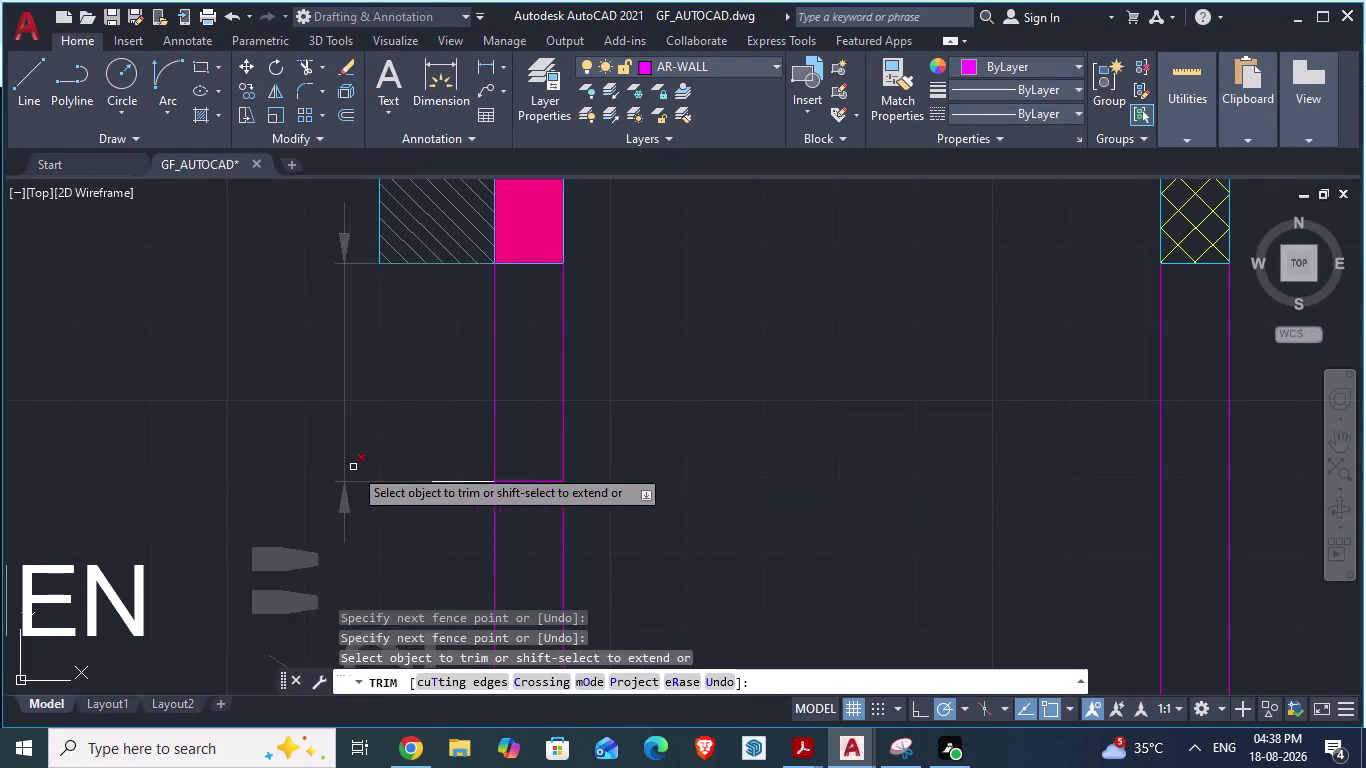
drag(384, 456, 456, 568)
key(Escape)
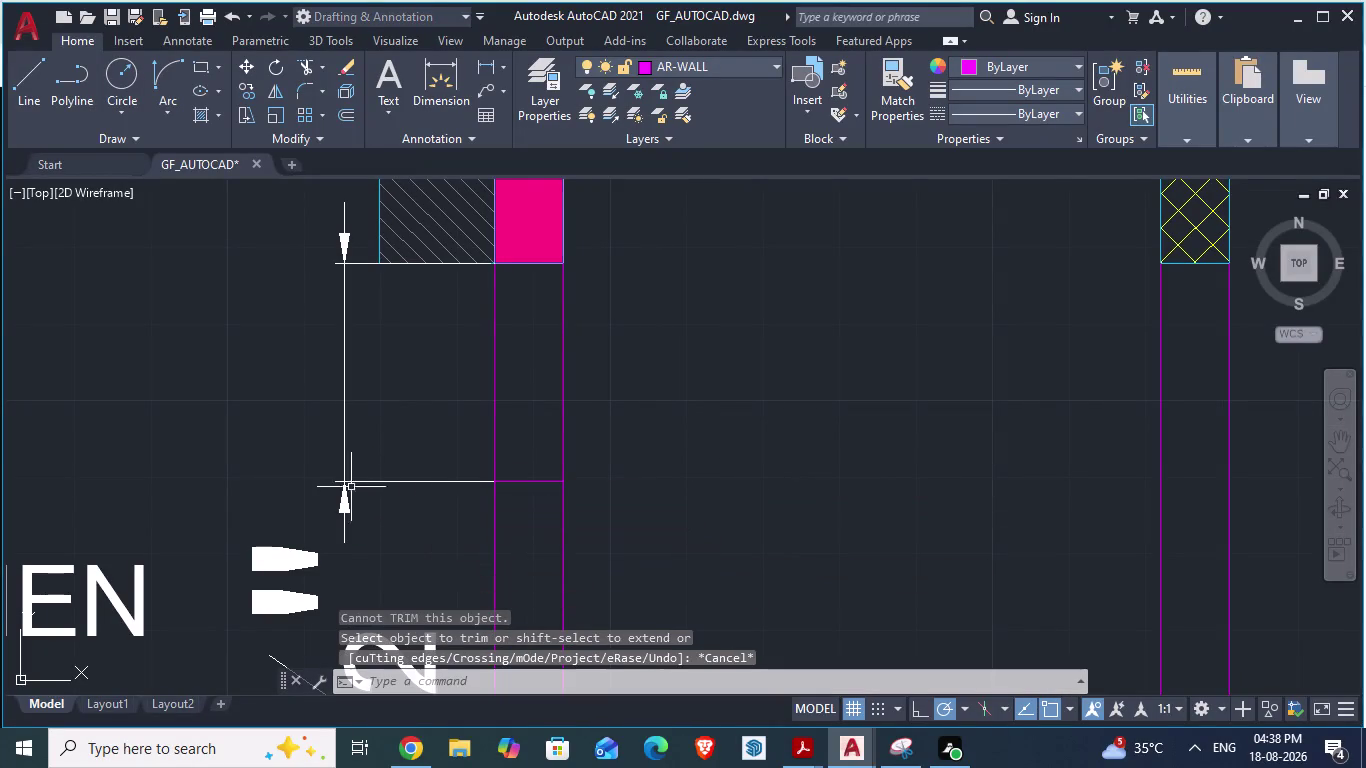
click(345, 485)
key(Delete)
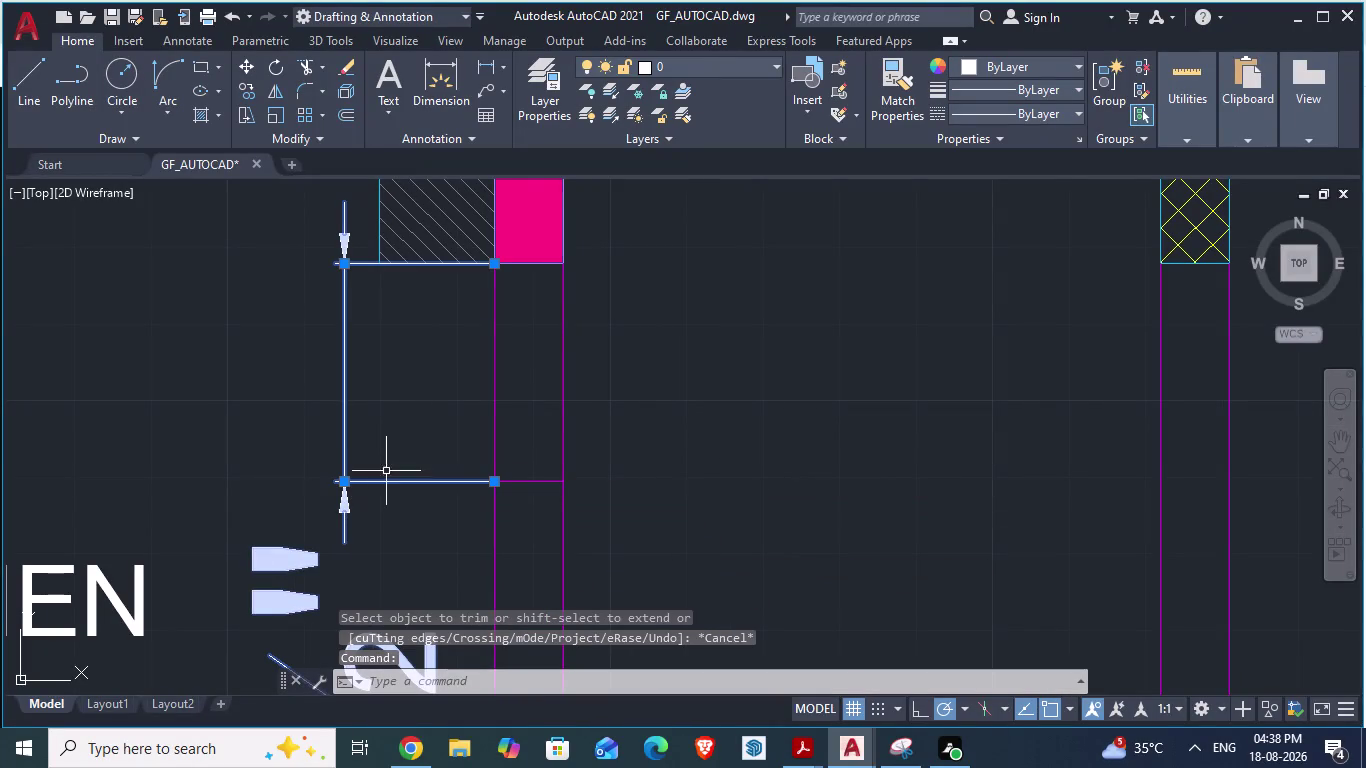
Delete the stray leftover lines beside the wall.
click(289, 568)
key(Delete)
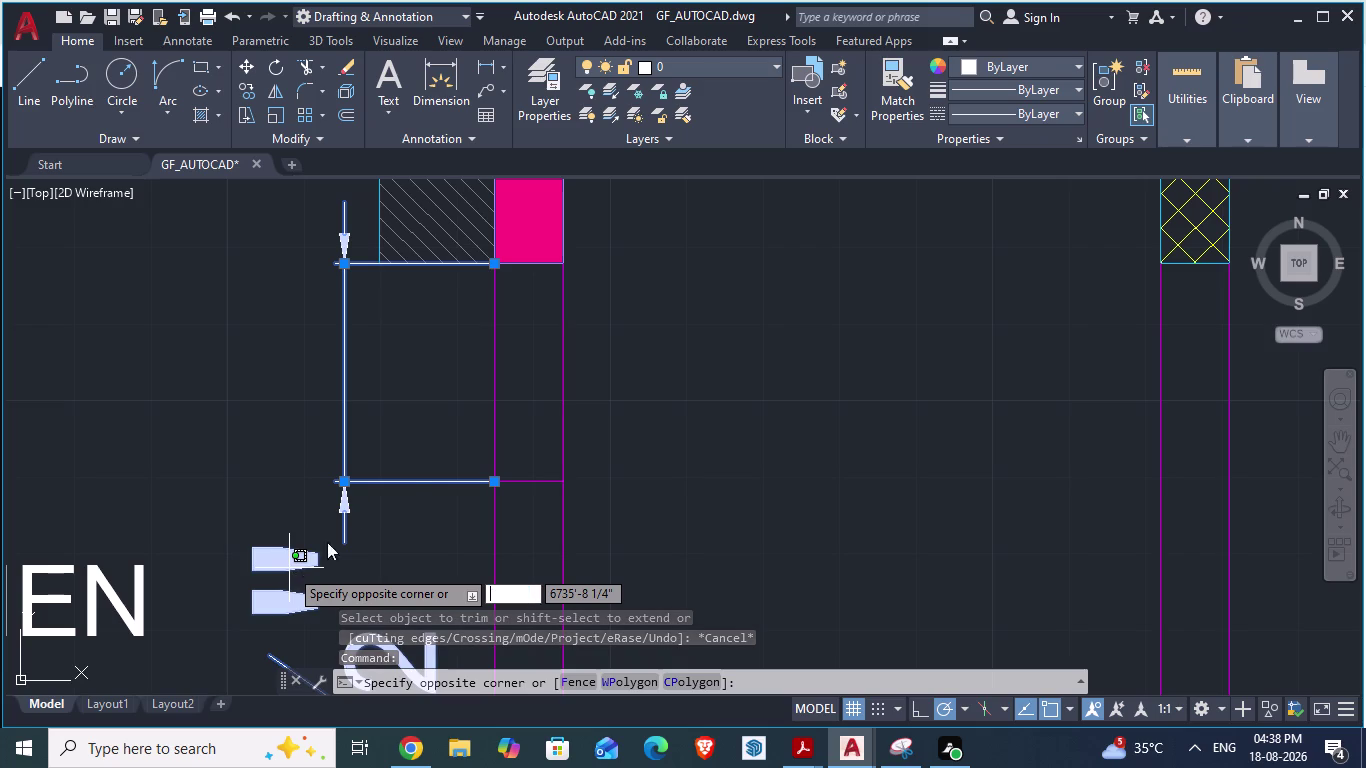
key(Escape)
key(Escape)
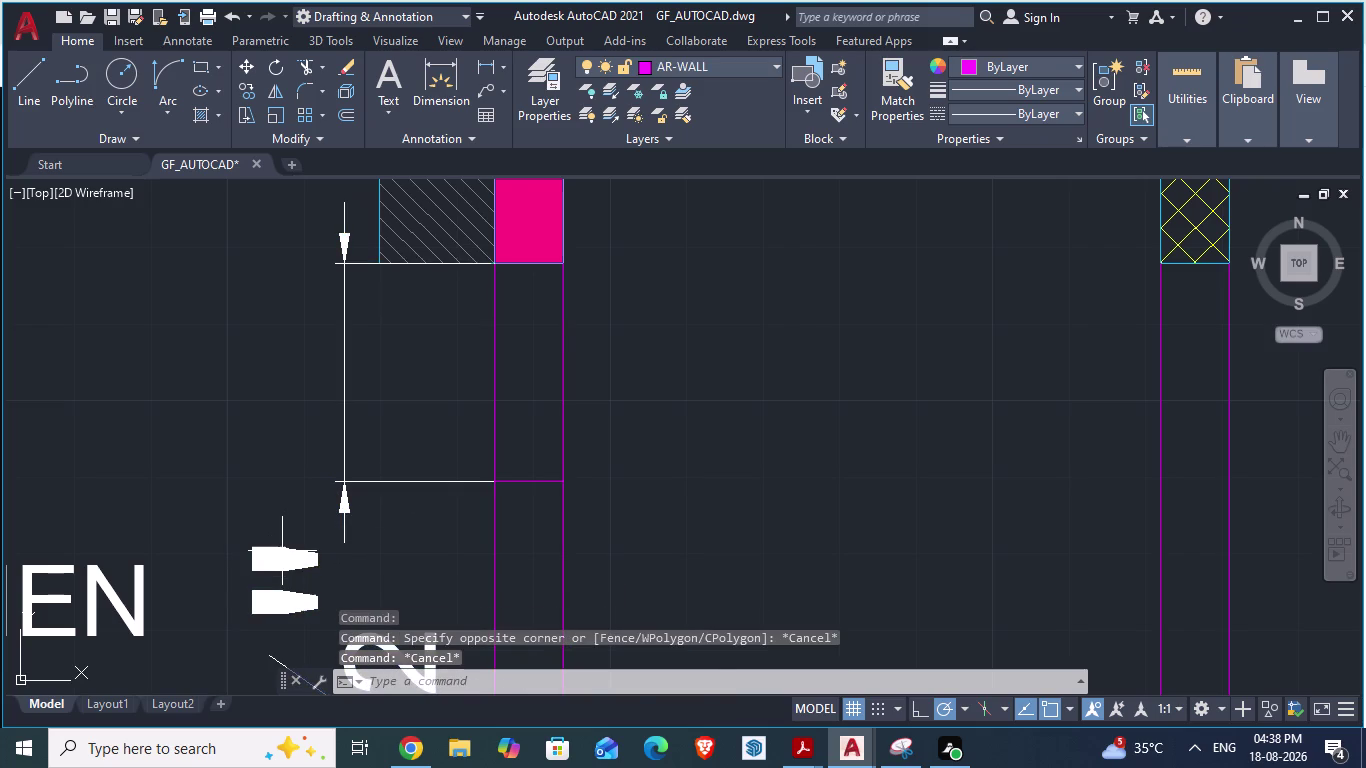
click(282, 551)
key(Delete)
scroll(down, 3)
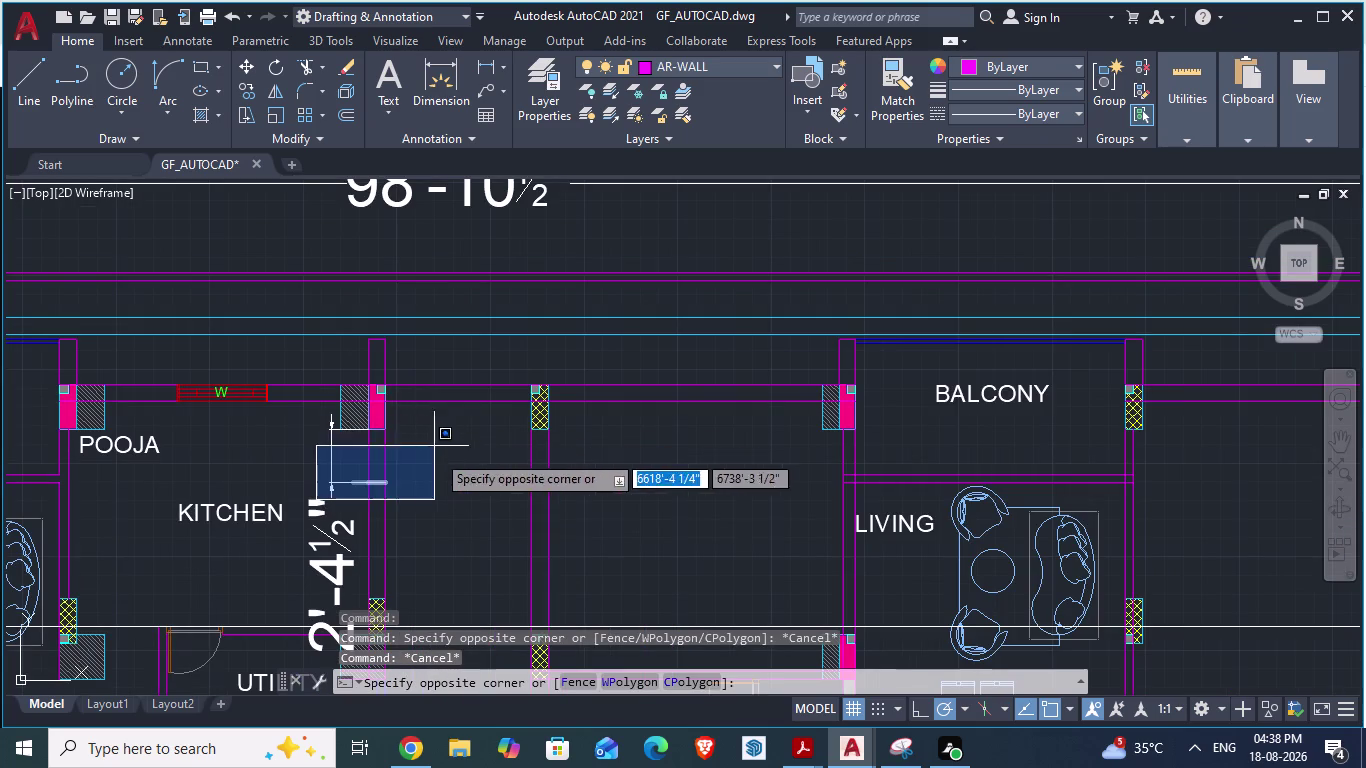
key(Escape)
scroll(up, 3)
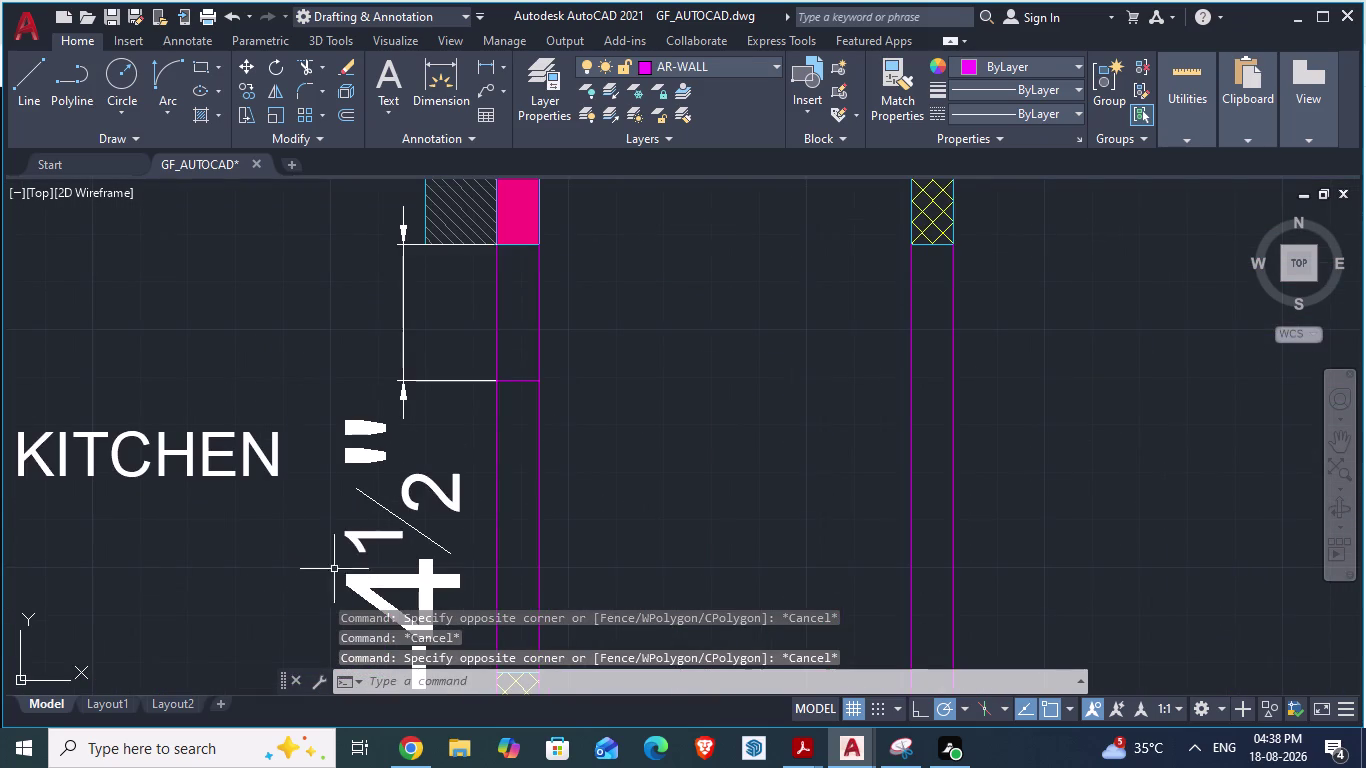
click(360, 578)
key(Delete)
Delete the short leftover line and save the floor plan.
scroll(down, 3)
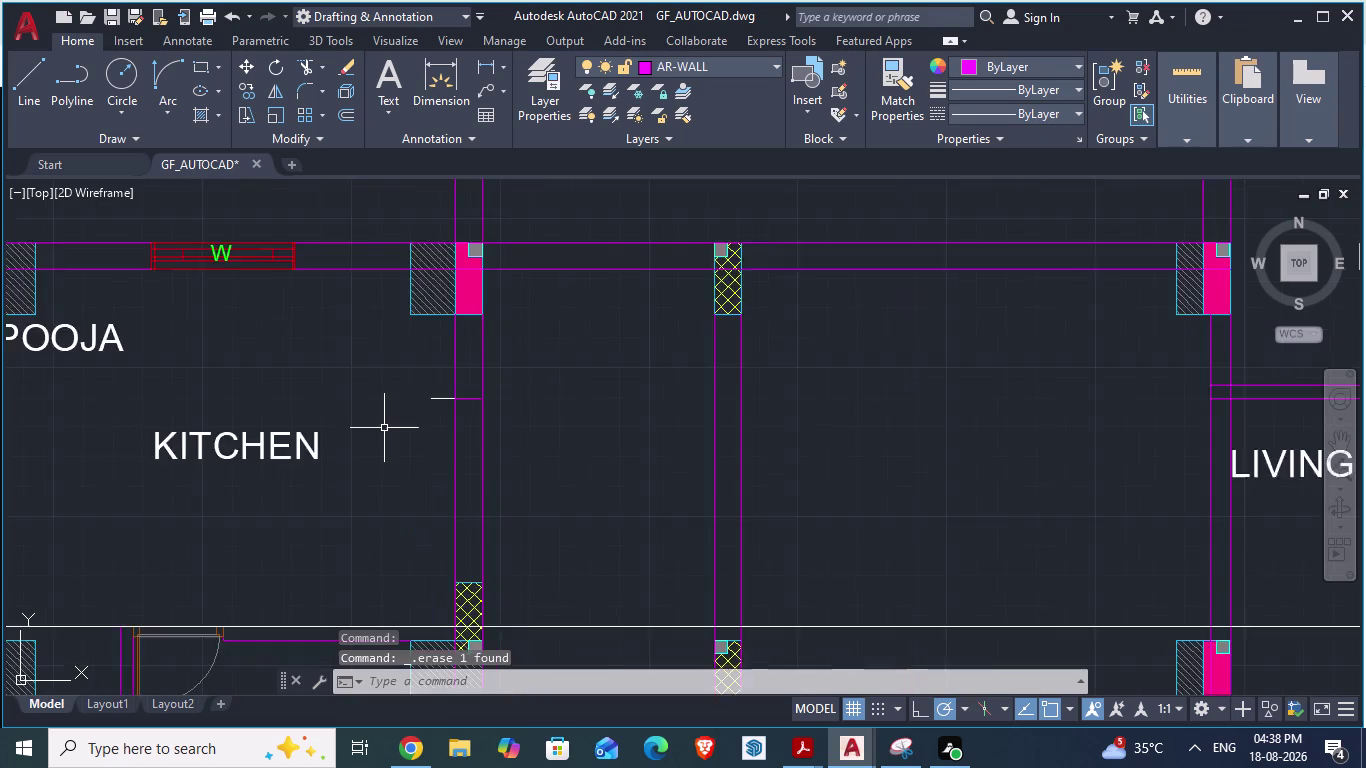
scroll(down, 3)
scroll(up, 3)
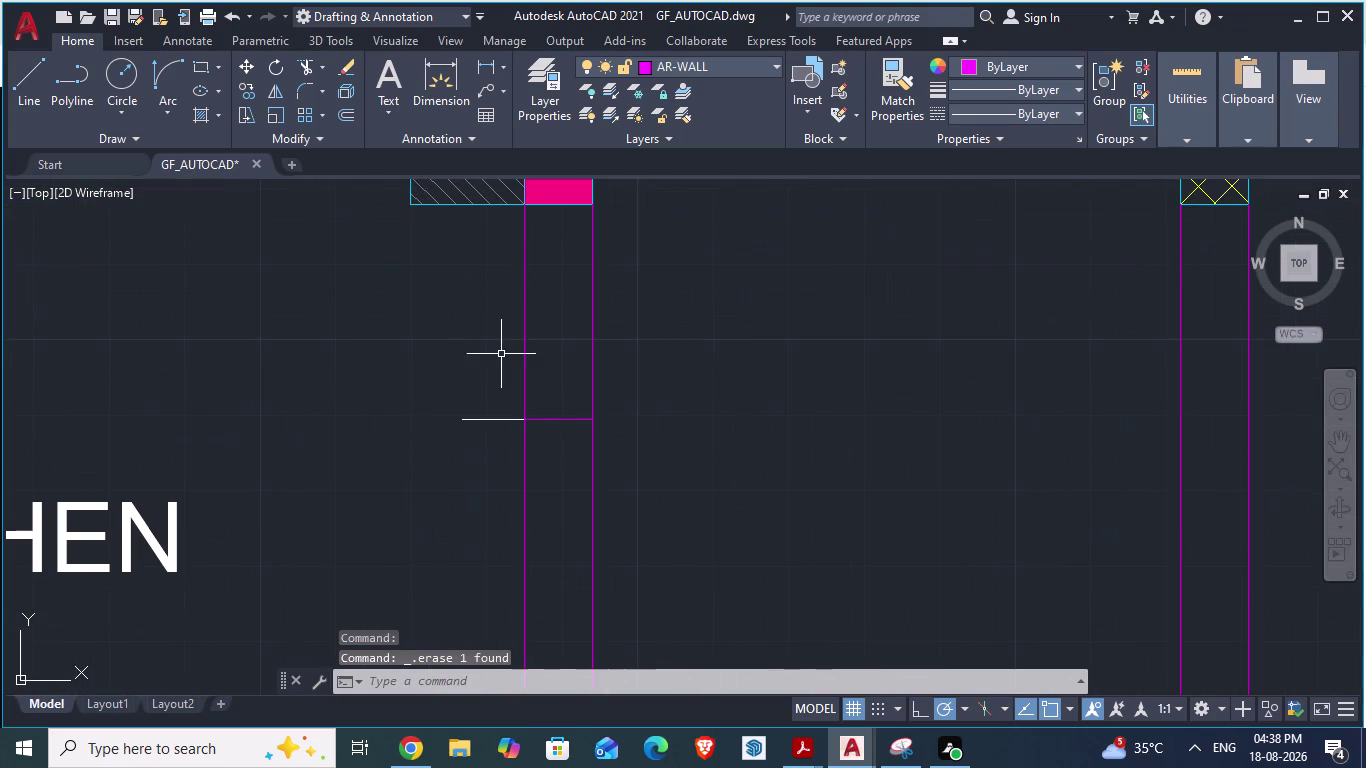
click(500, 355)
click(463, 477)
key(Delete)
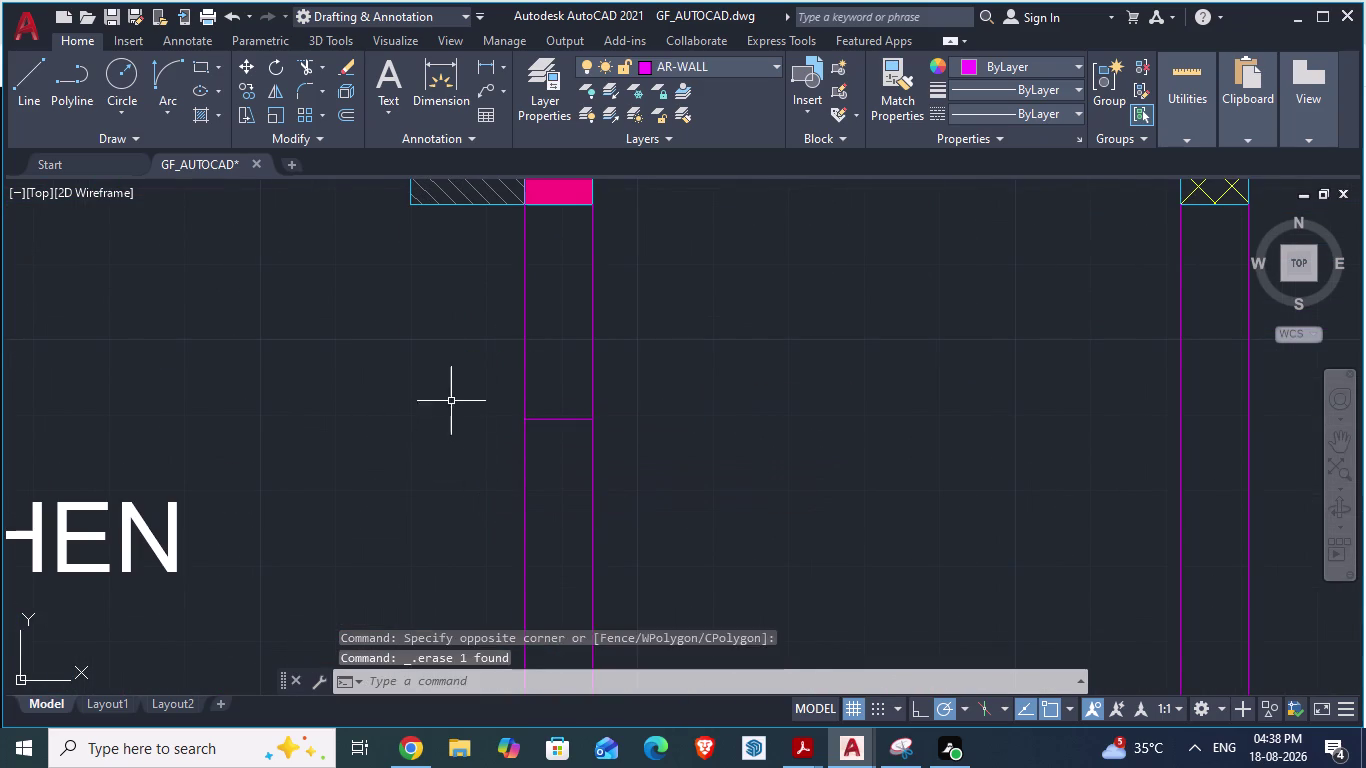
scroll(down, 3)
key(ctrl+s)
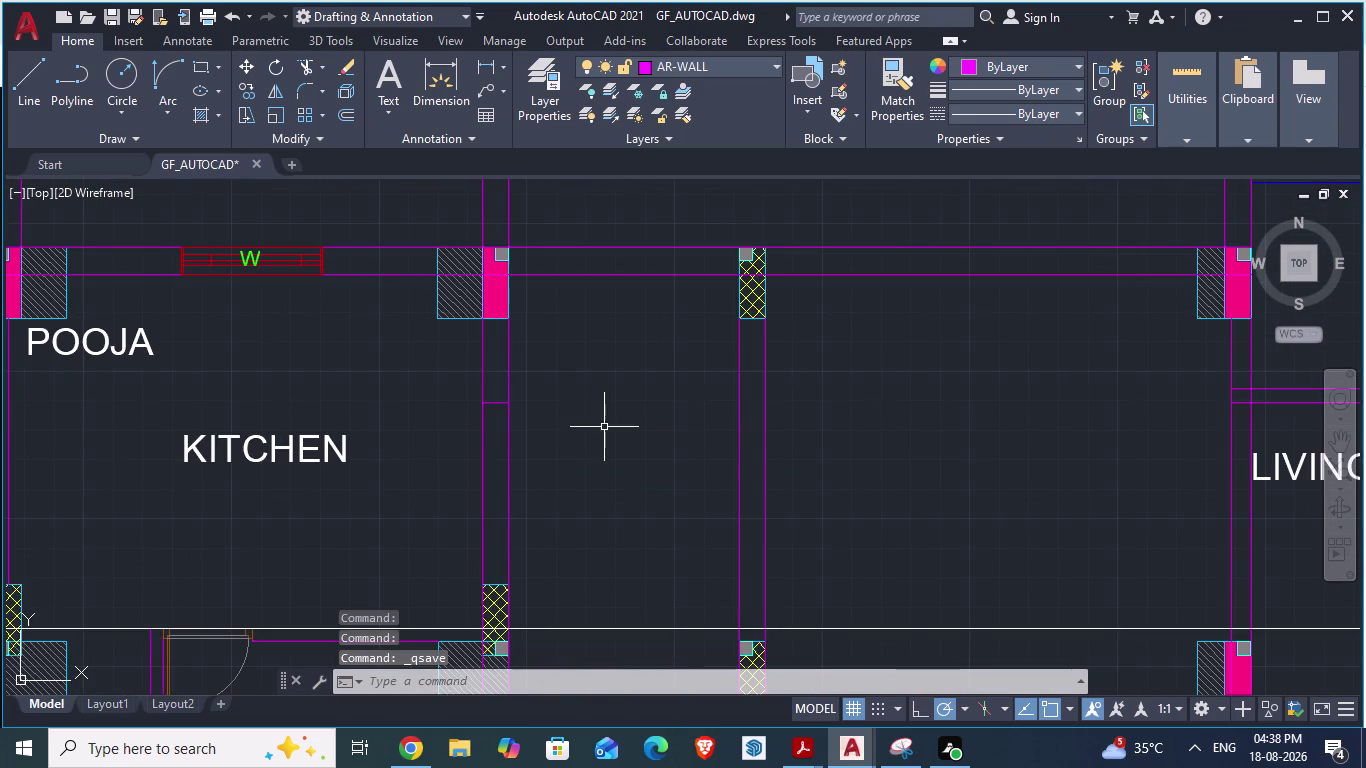
Select the W window block to be placed in the kitchen wall.
scroll(up, 3)
scroll(down, 3)
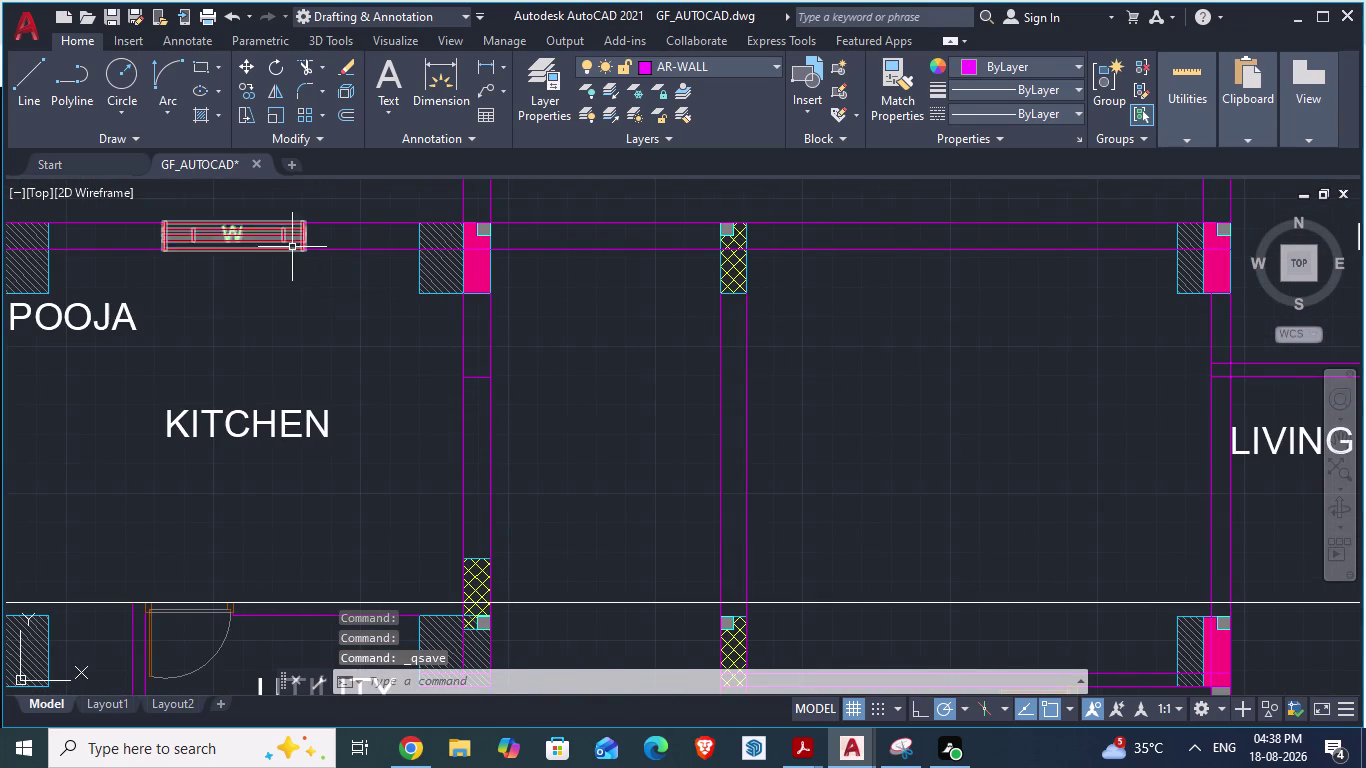
click(291, 247)
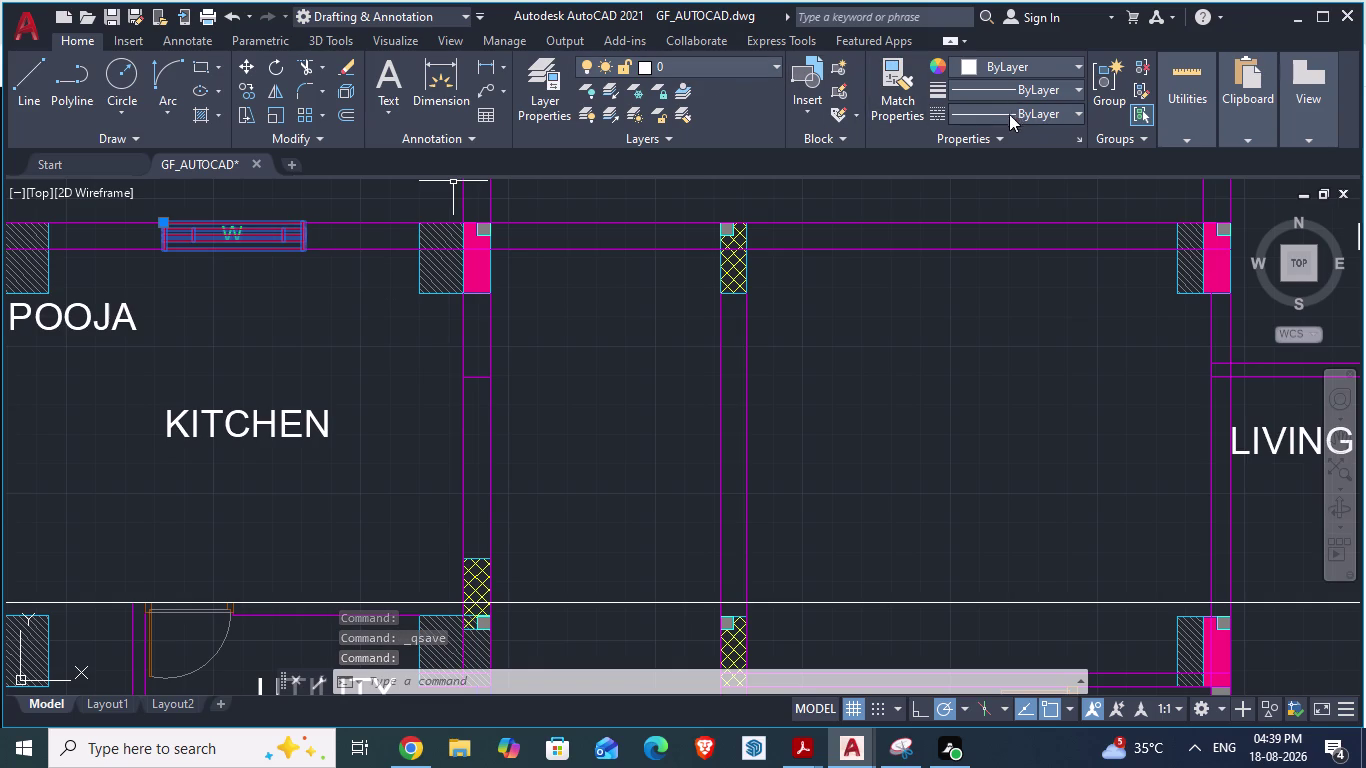
click(809, 112)
click(1104, 243)
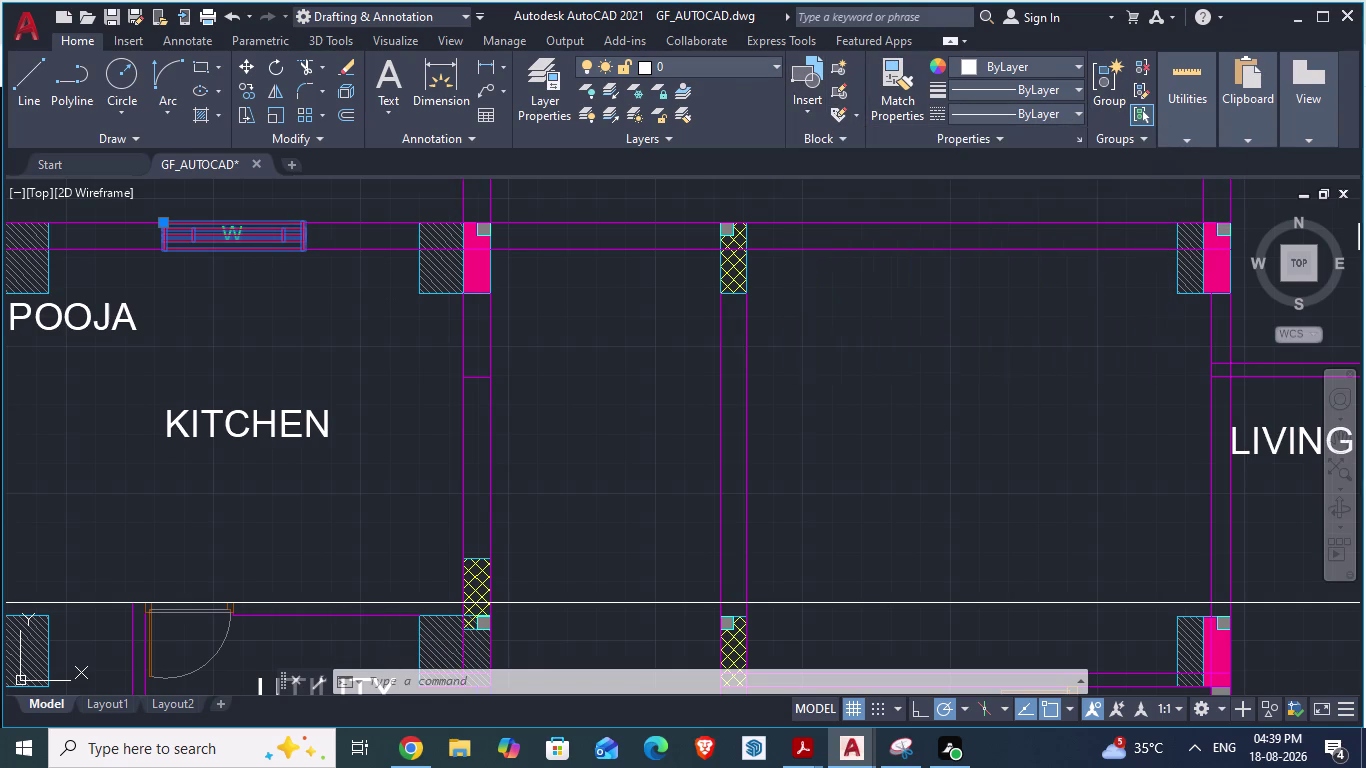
click(498, 523)
scroll(up, 3)
scroll(up, 3)
click(505, 360)
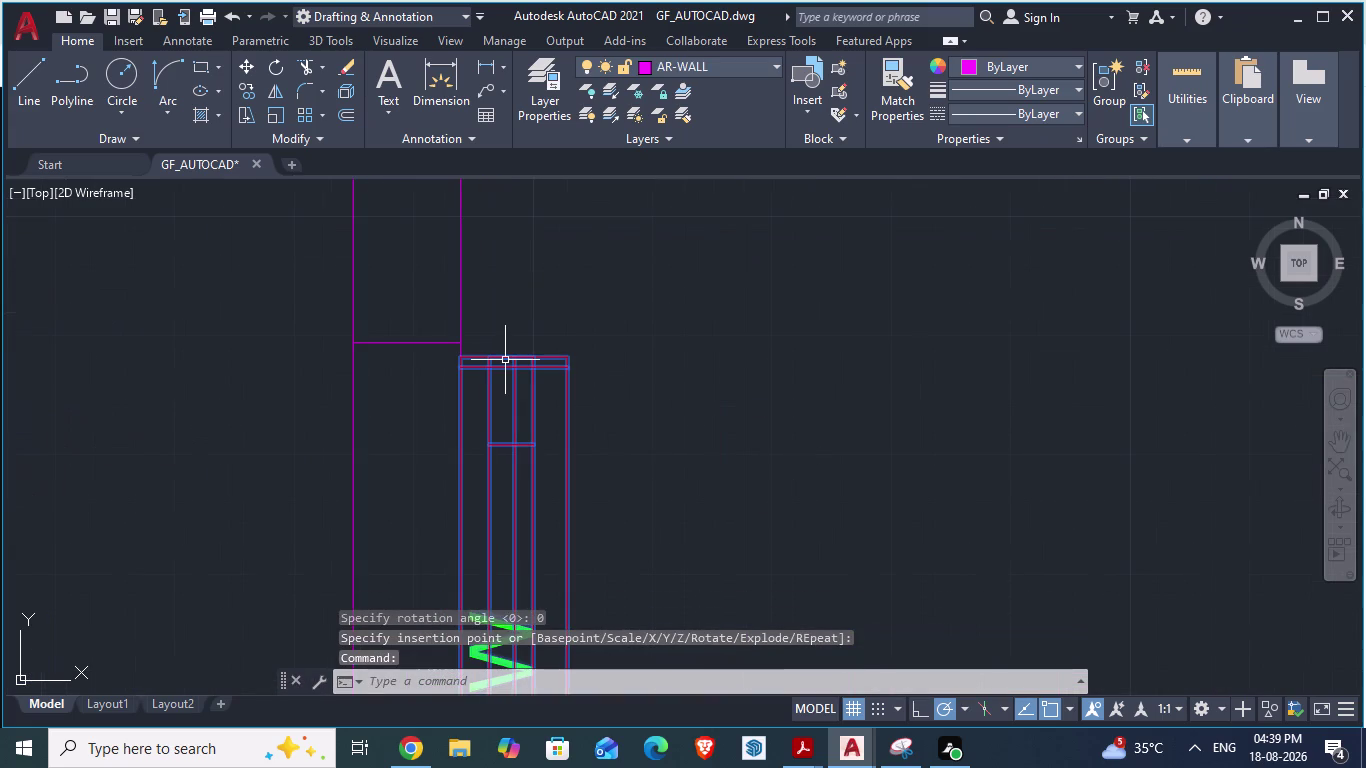
Move the W window block onto the kitchen's right-hand wall, then view ARCH PLANS.
key(m)
key(Return)
scroll(up, 3)
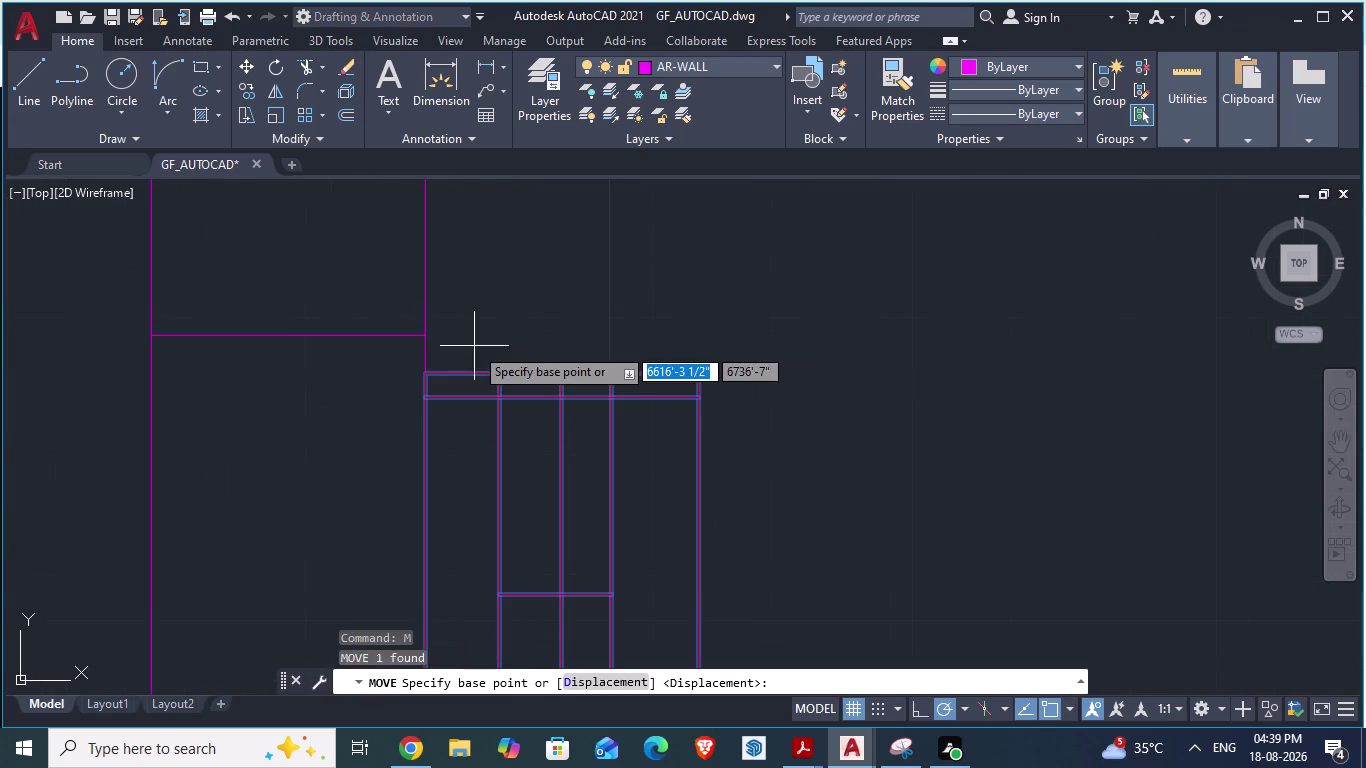
drag(432, 377, 193, 350)
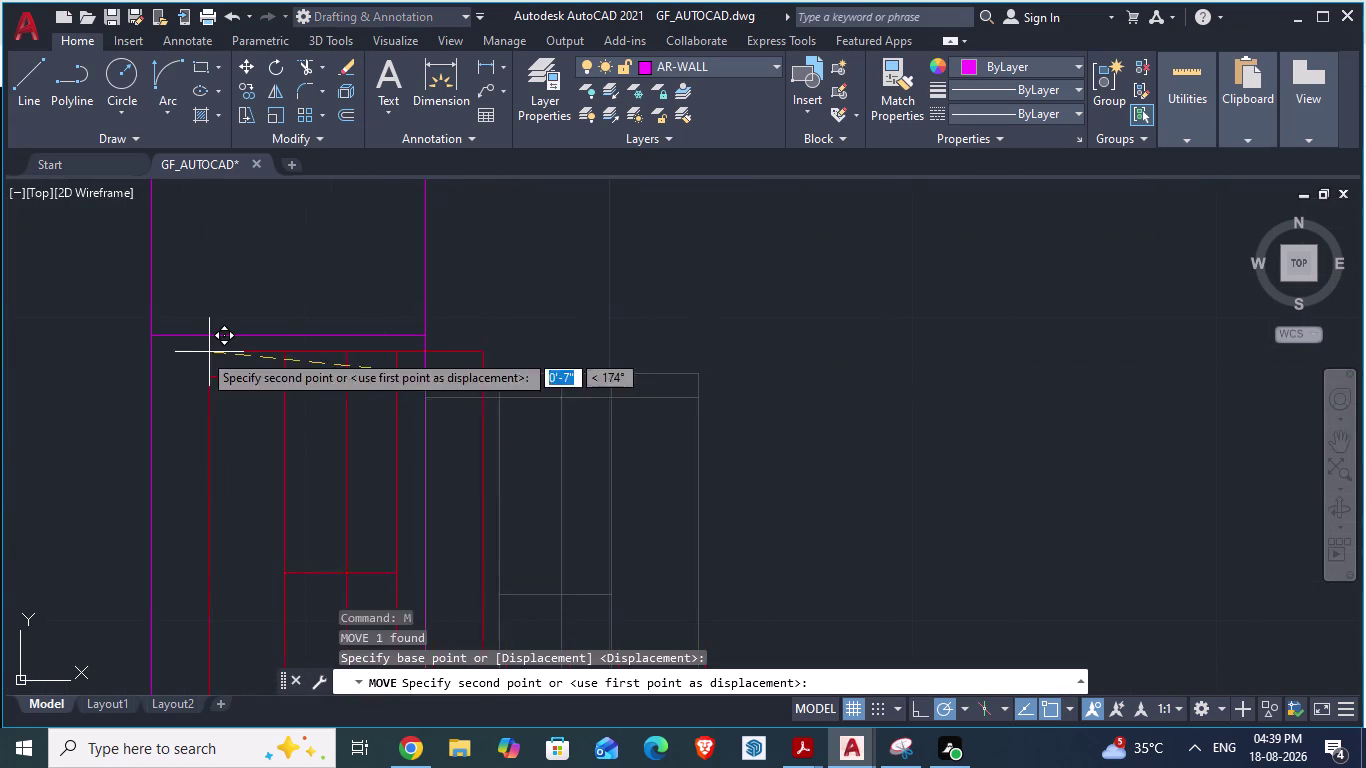
drag(193, 350, 142, 329)
scroll(up, 3)
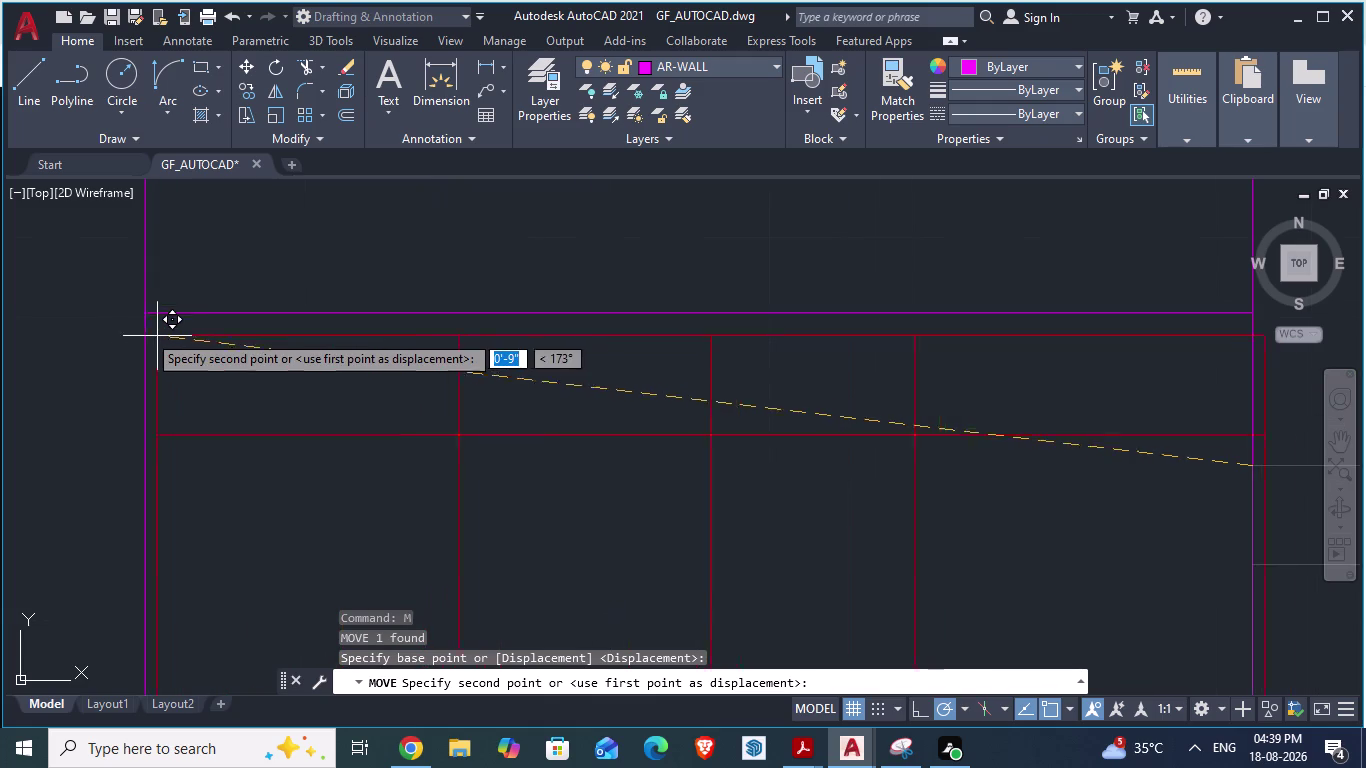
drag(142, 329, 146, 318)
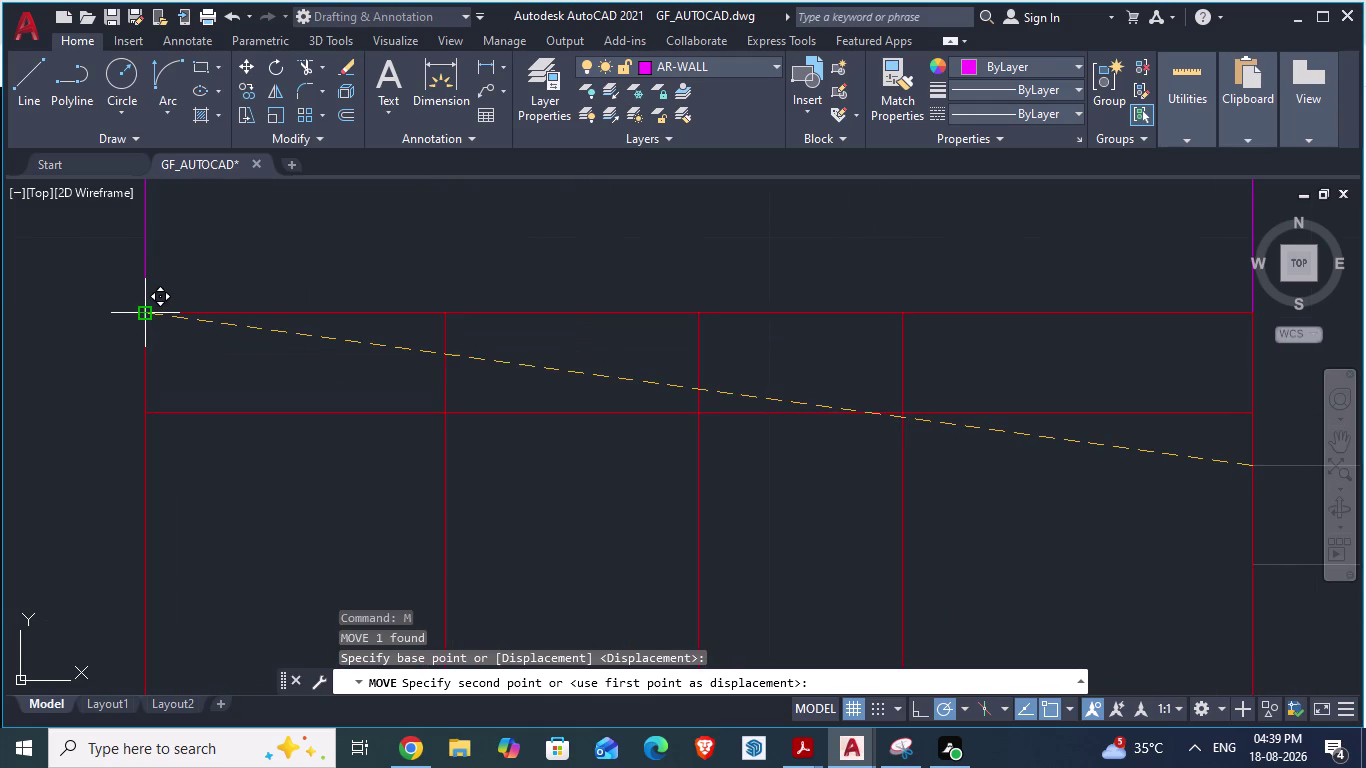
click(145, 319)
scroll(down, 3)
scroll(down, 3)
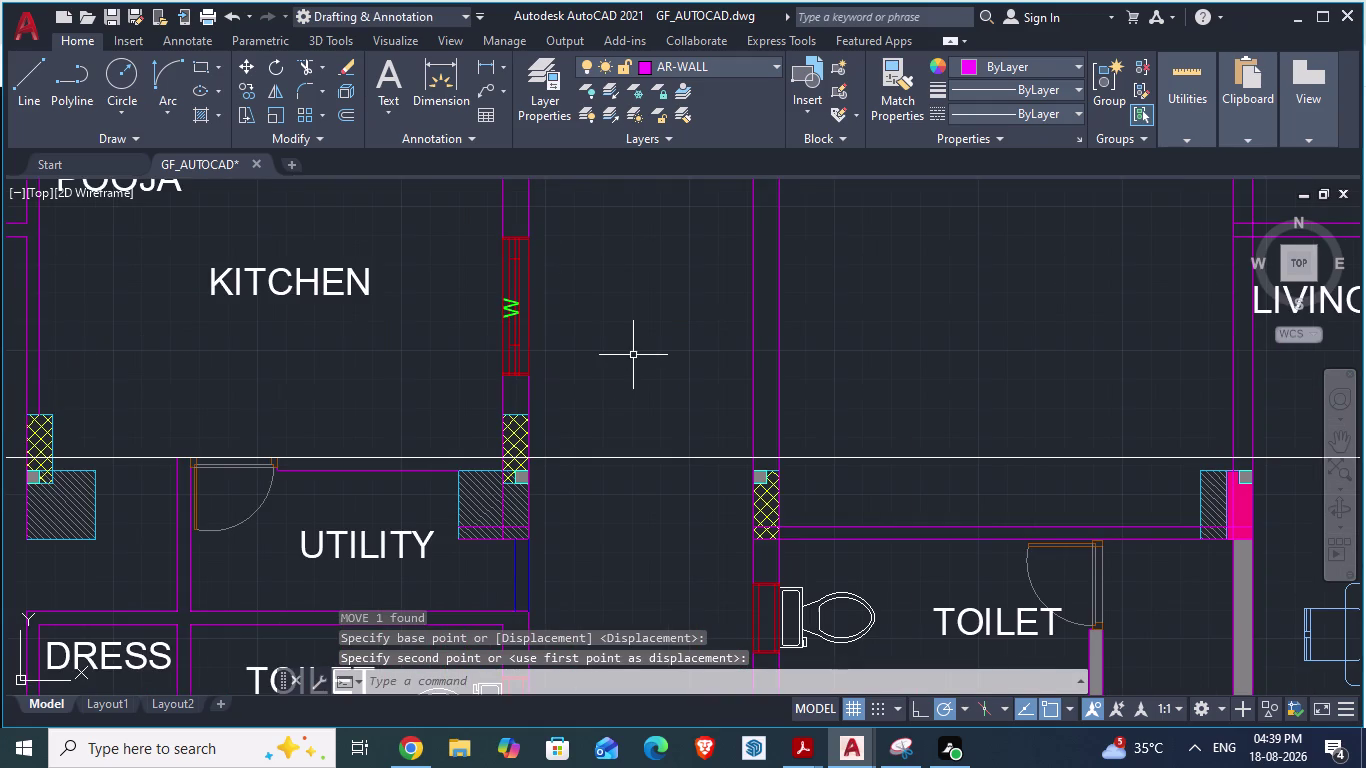
key(alt+Tab)
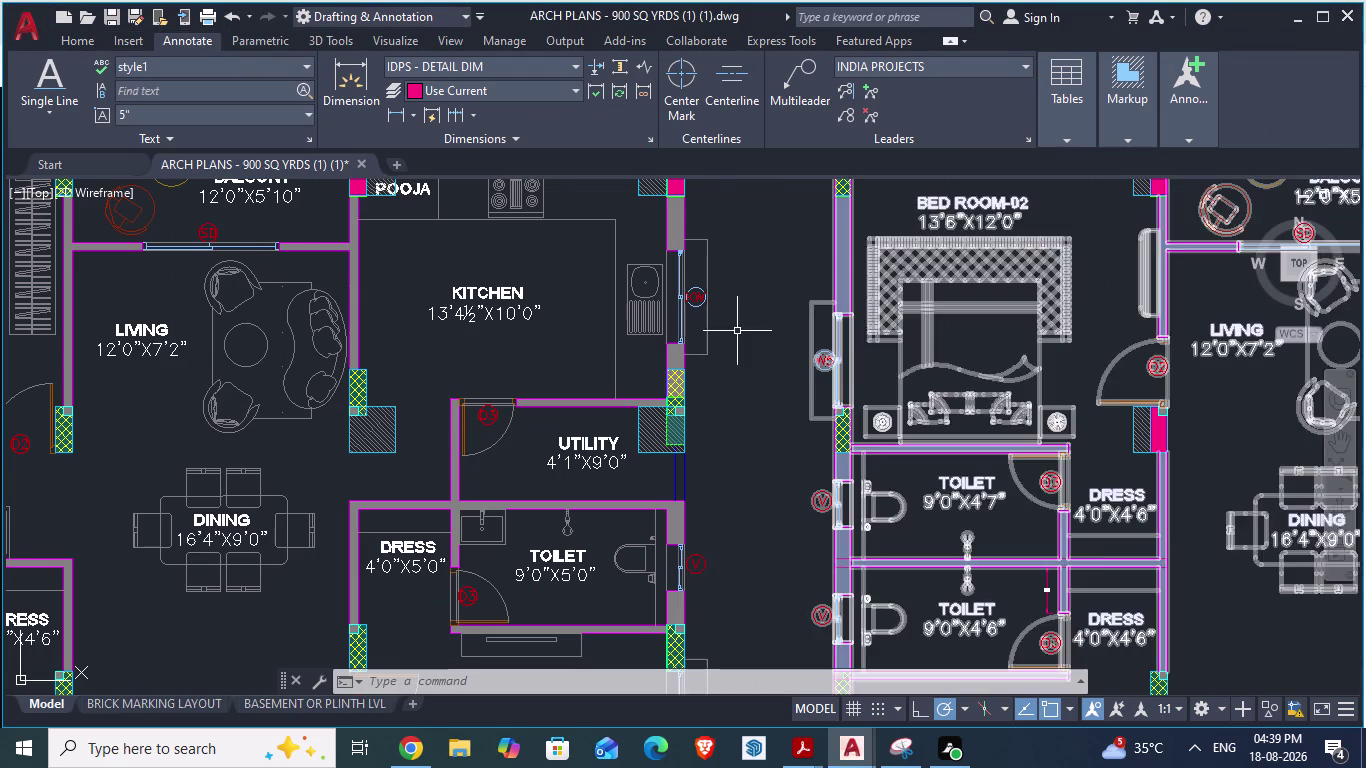
Return to the GF_AUTOCAD drawing and save it.
scroll(up, 3)
key(alt+Tab)
scroll(down, 3)
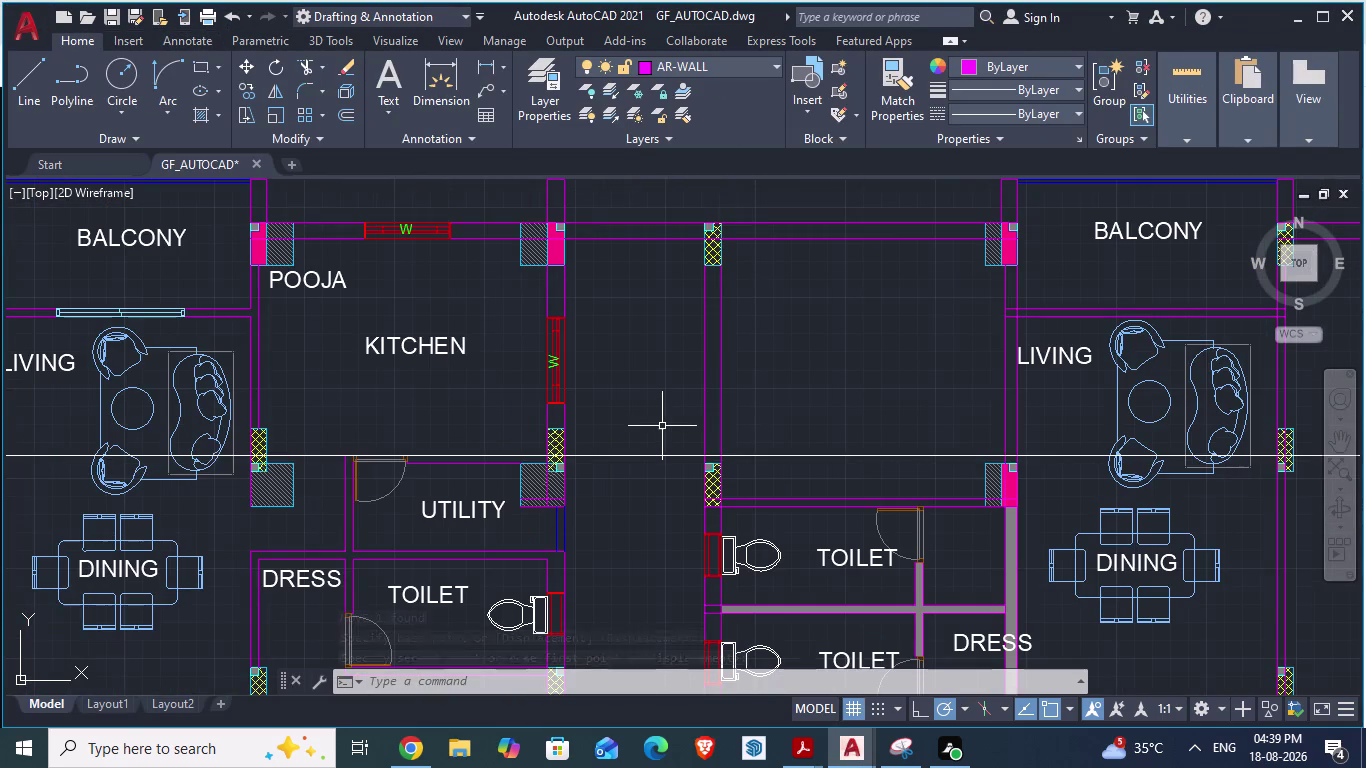
key(ctrl+s)
scroll(up, 3)
scroll(up, 3)
click(495, 297)
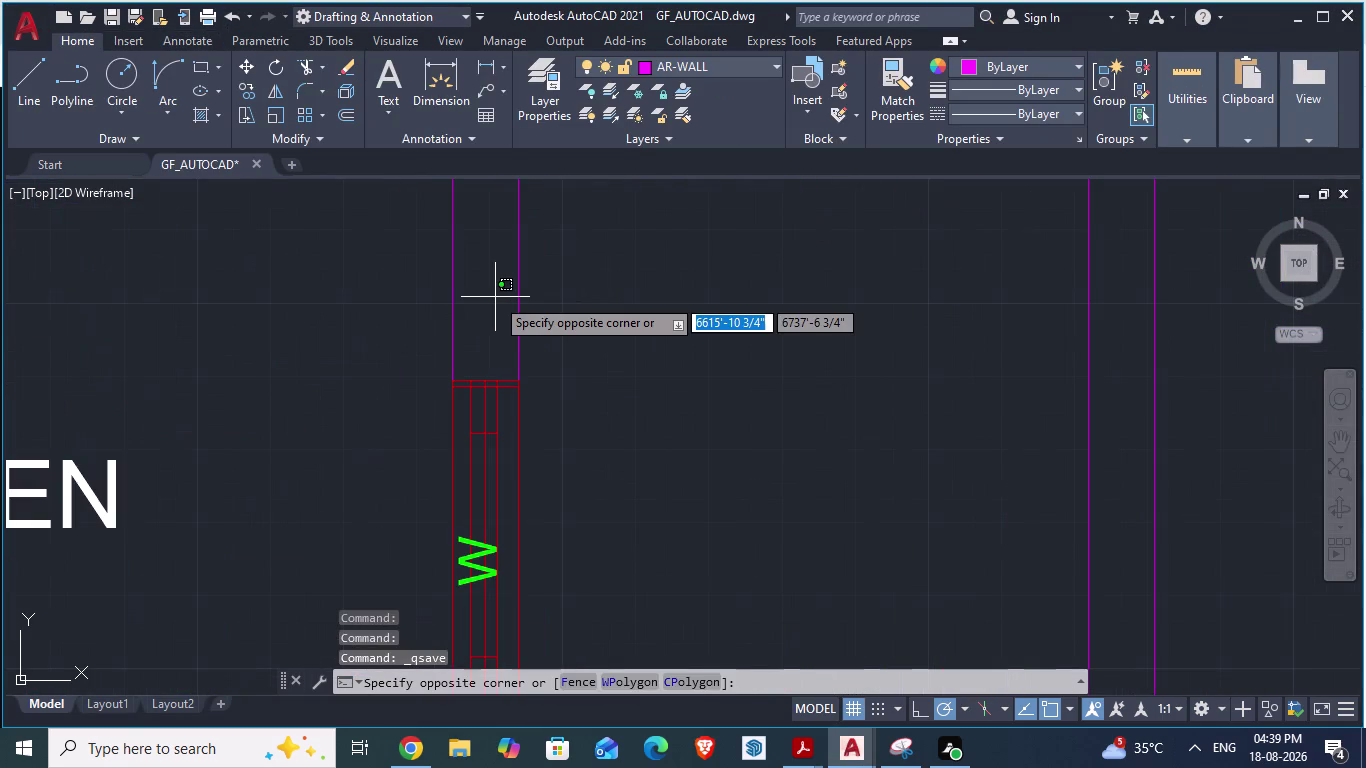
Solid-hatch the wall pieces above and below the side window, save, and show ARCH PLANS.
key(h)
key(Return)
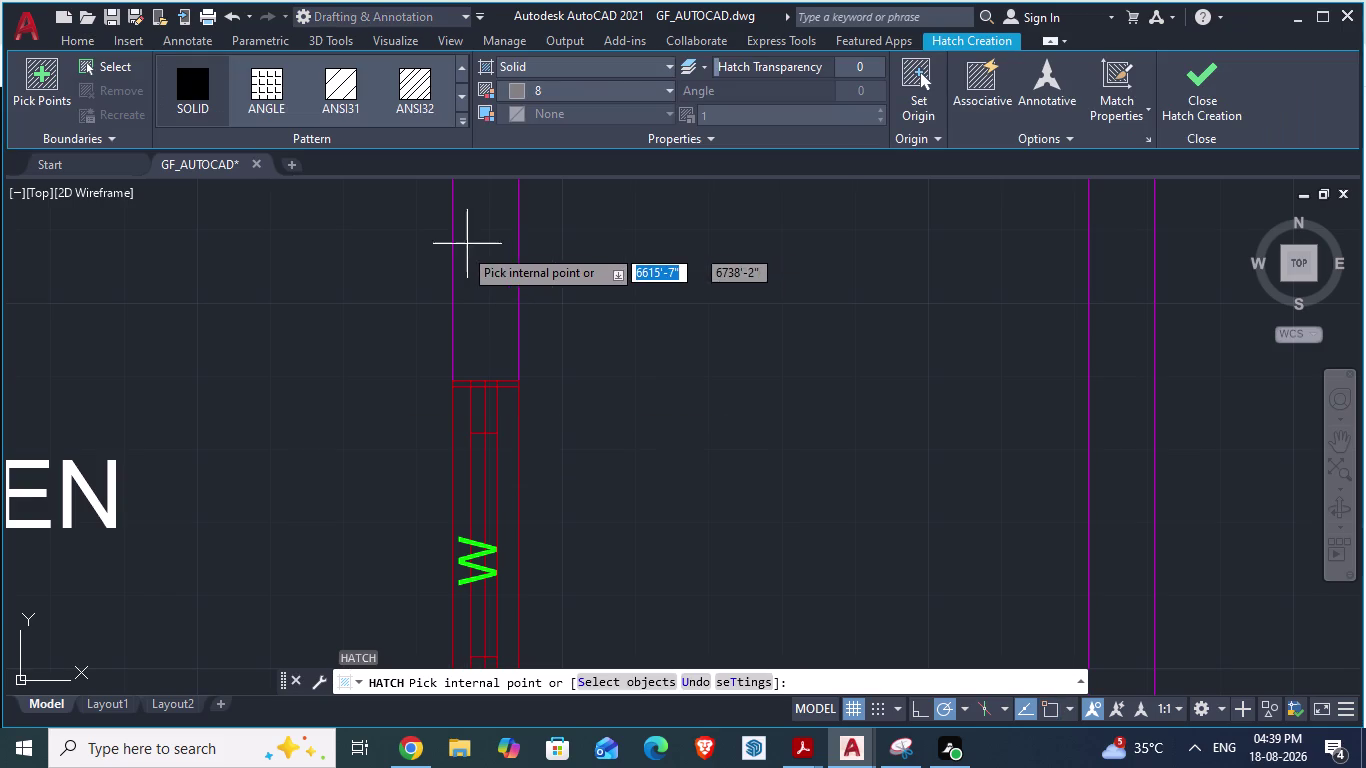
click(480, 255)
scroll(down, 3)
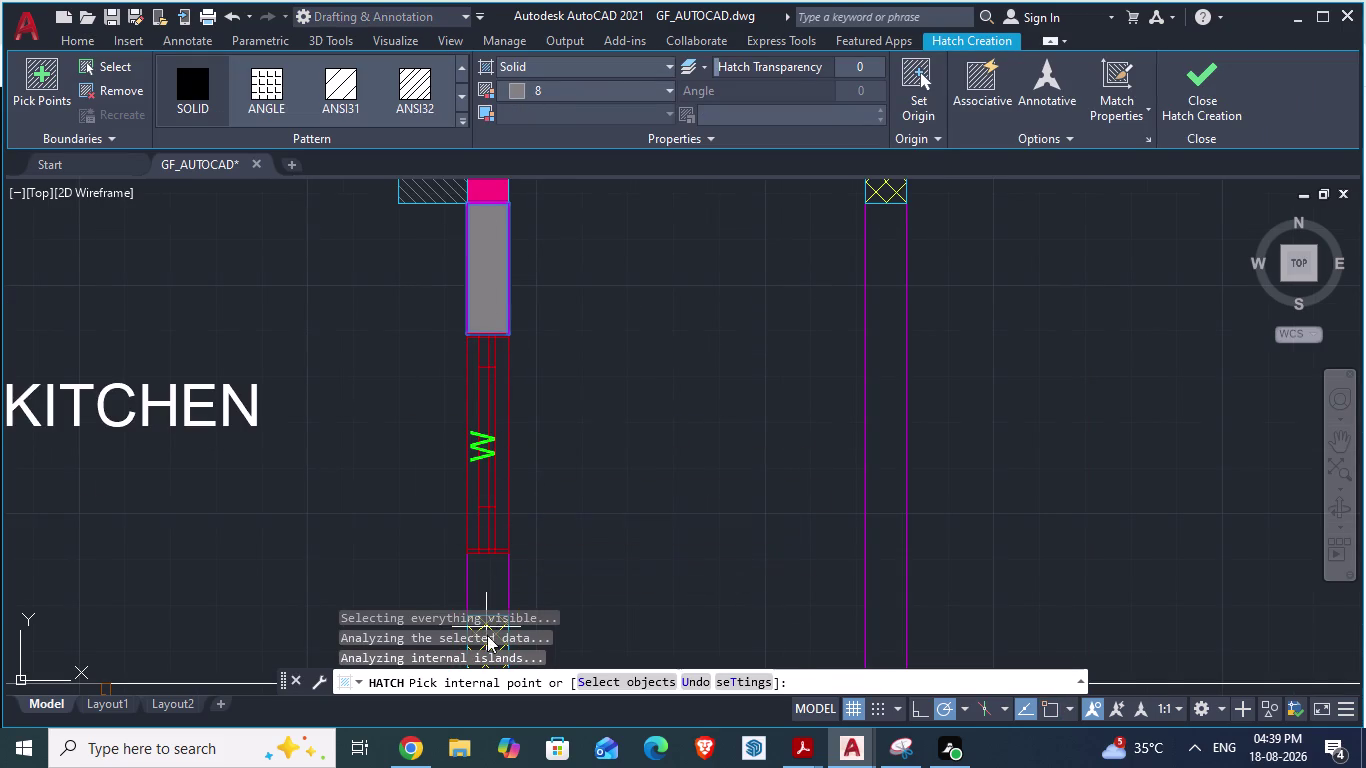
scroll(up, 3)
click(480, 583)
scroll(down, 3)
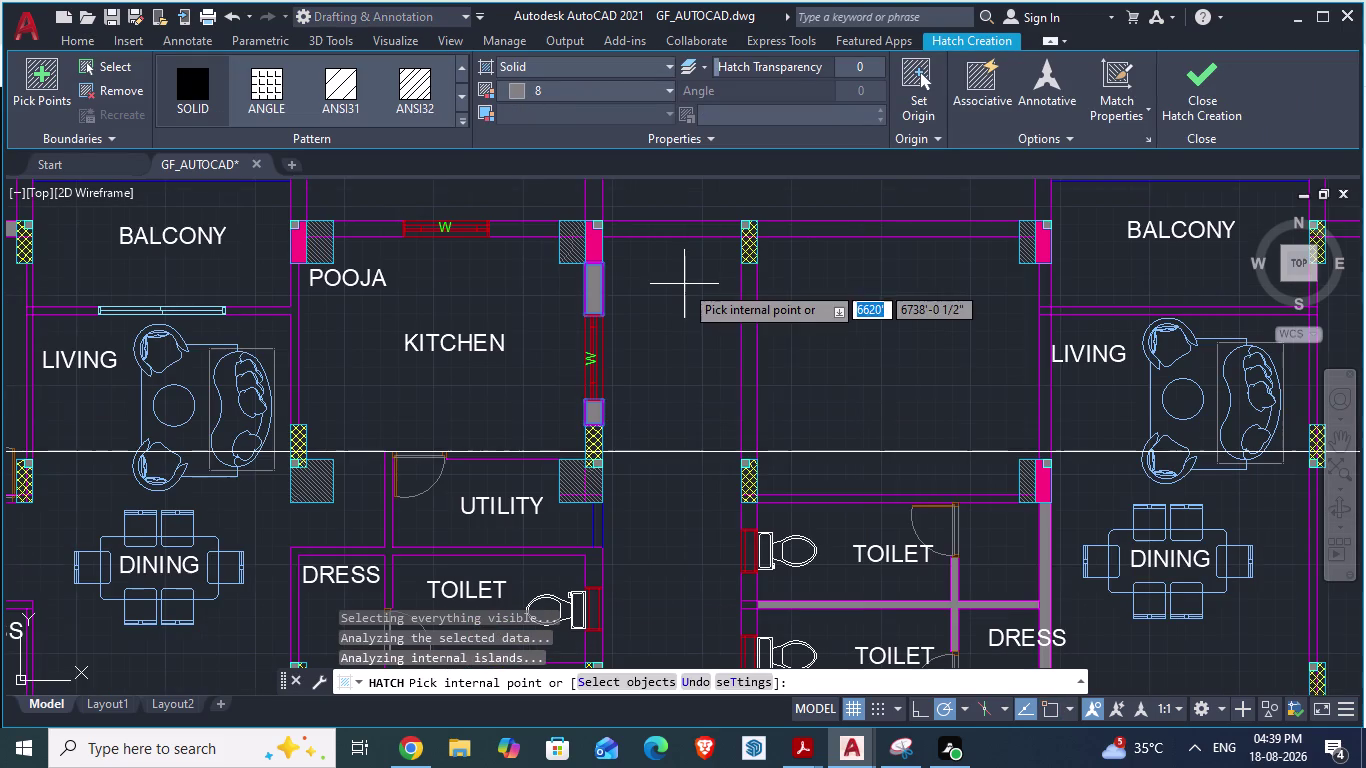
key(ctrl+s)
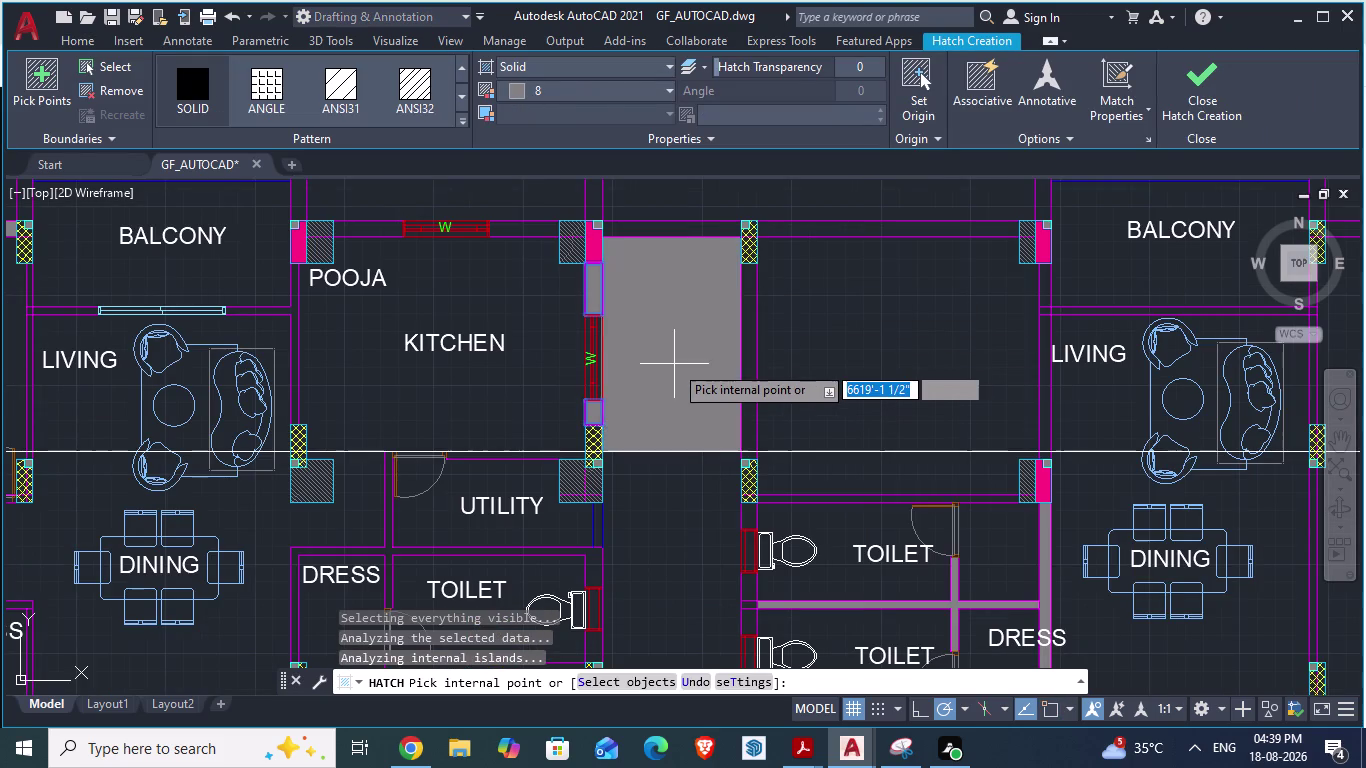
key(alt+Tab)
scroll(down, 3)
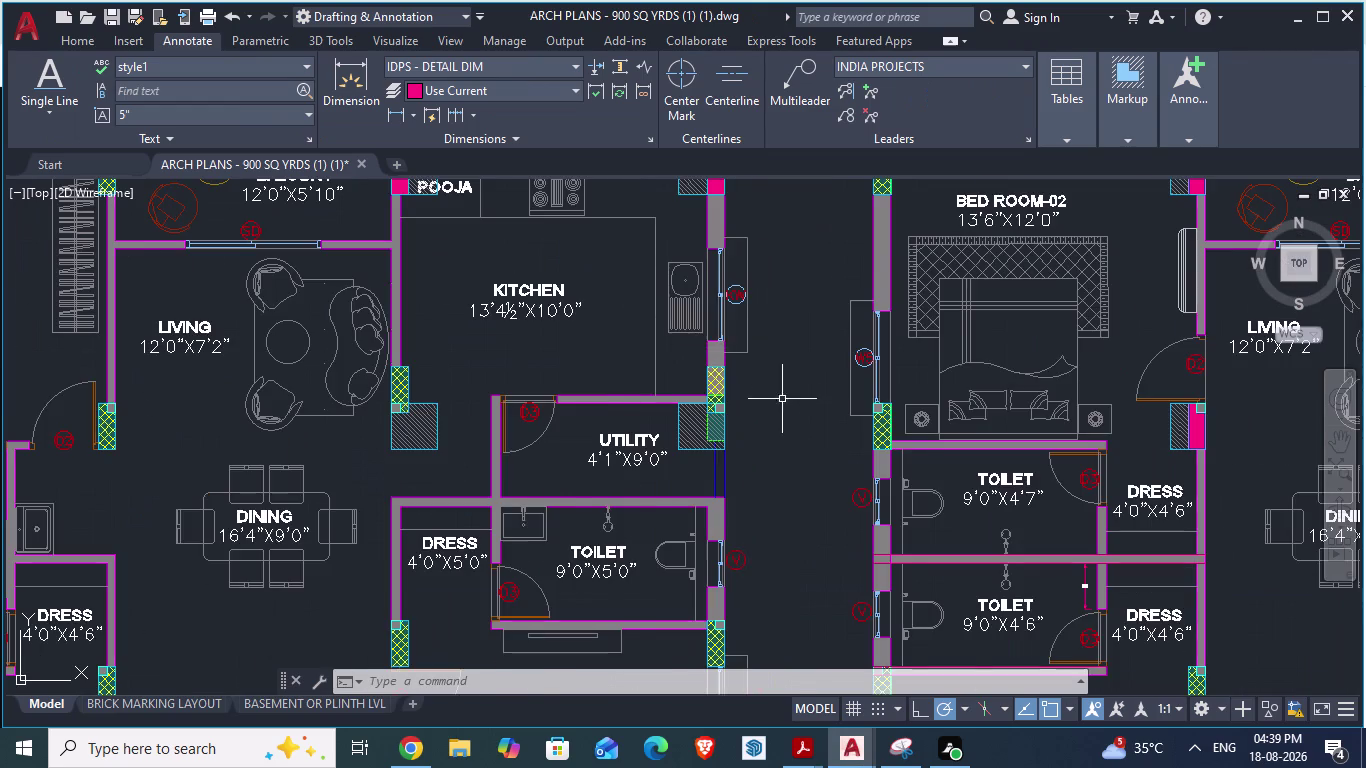
scroll(down, 3)
scroll(up, 3)
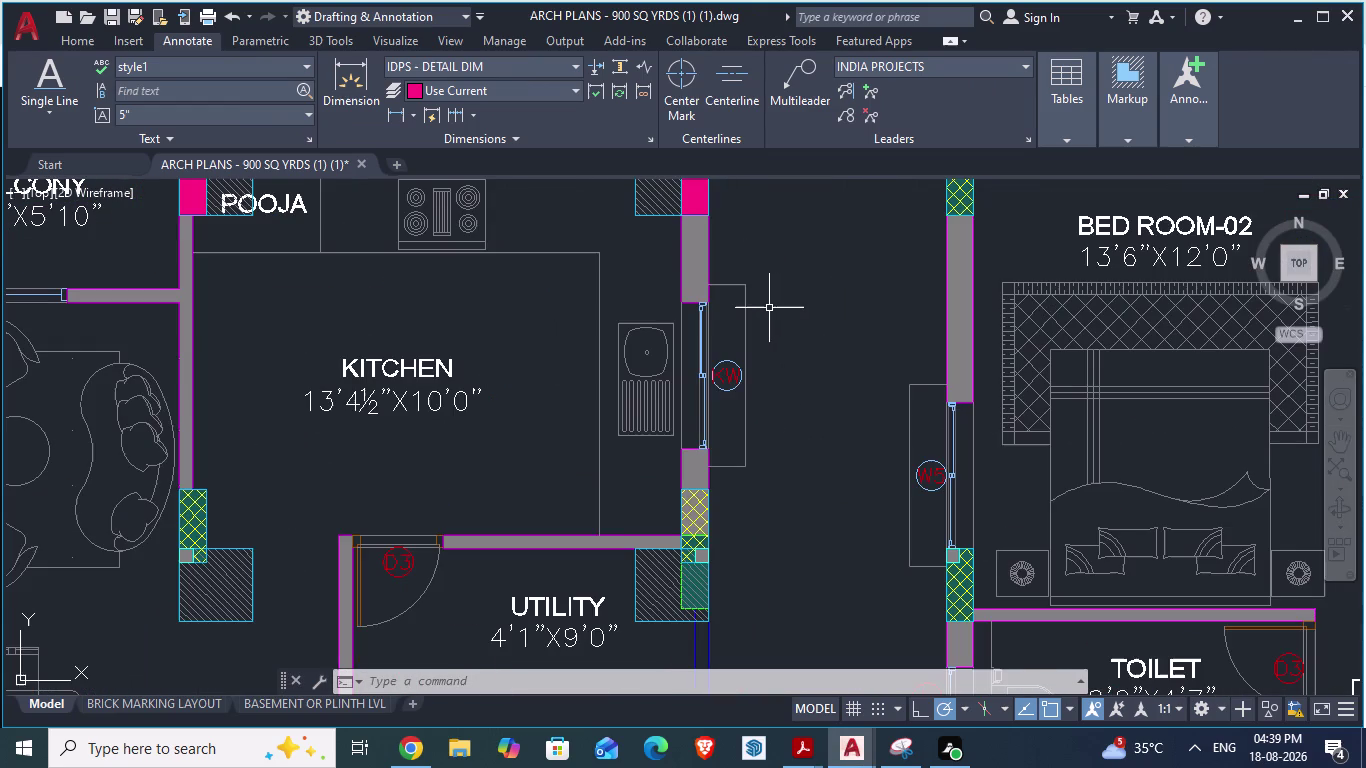
scroll(up, 3)
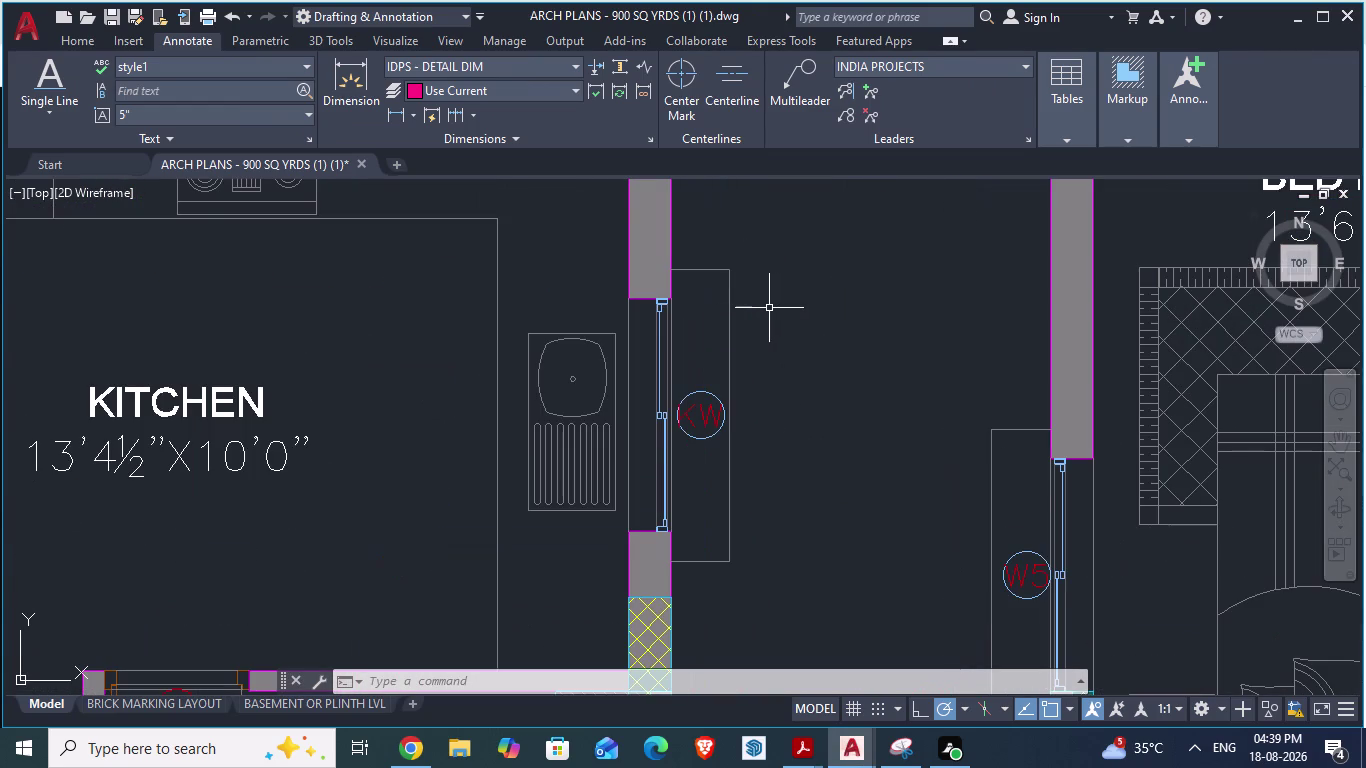
scroll(down, 3)
scroll(up, 3)
scroll(down, 3)
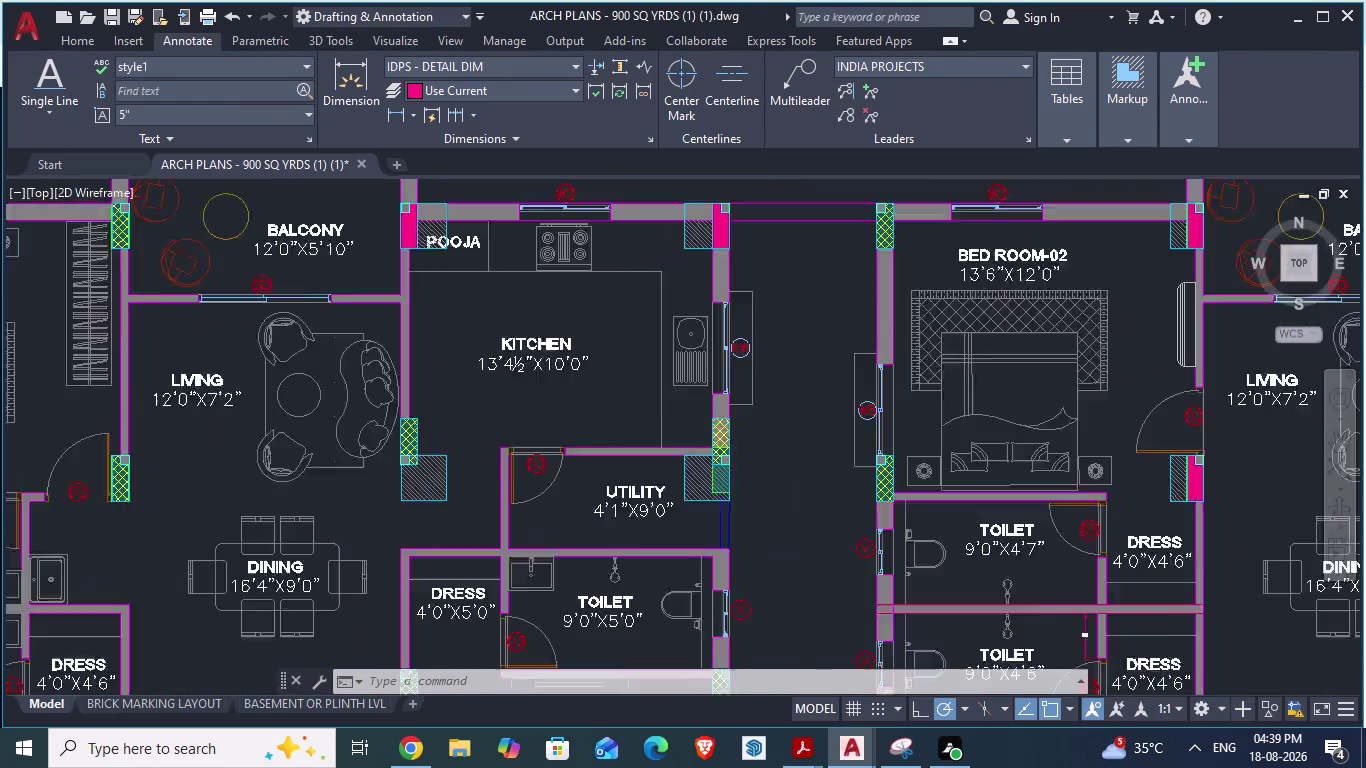
scroll(up, 3)
scroll(down, 3)
scroll(up, 3)
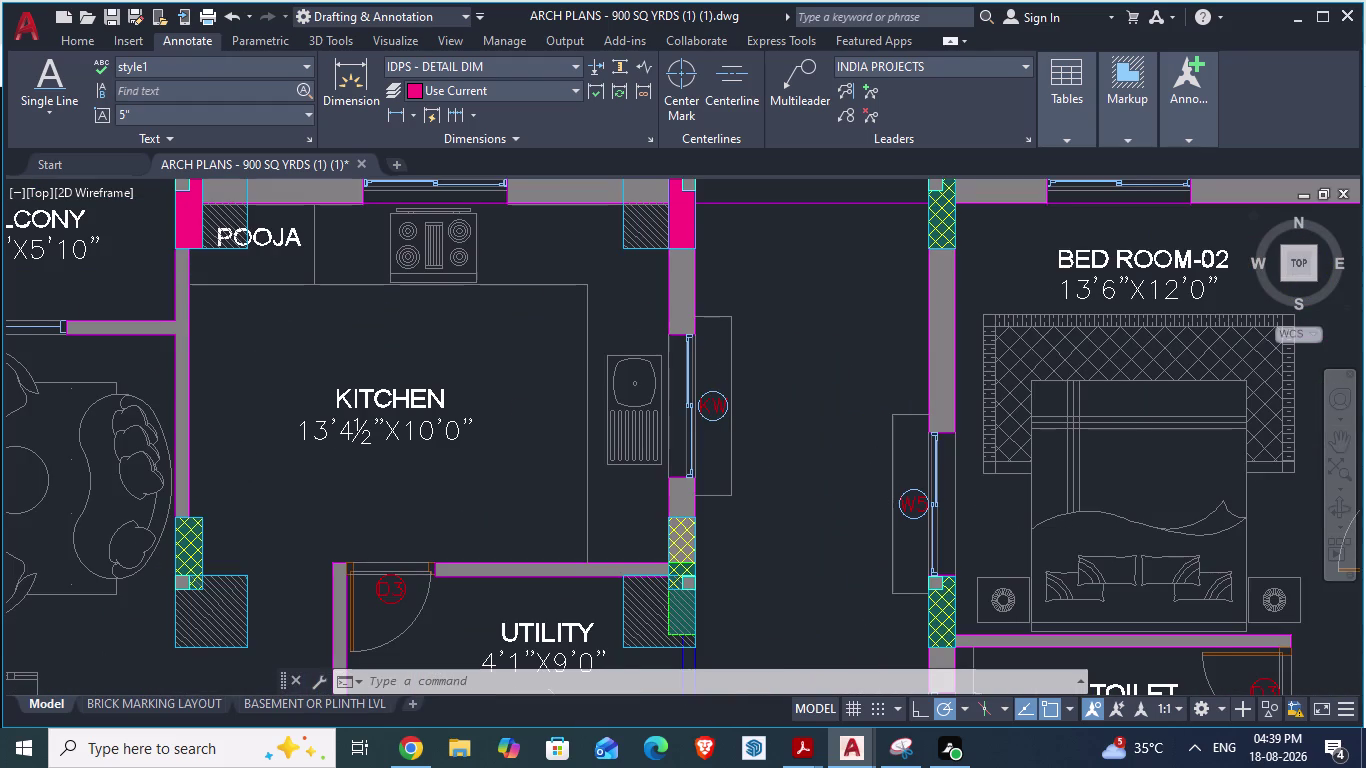
scroll(down, 3)
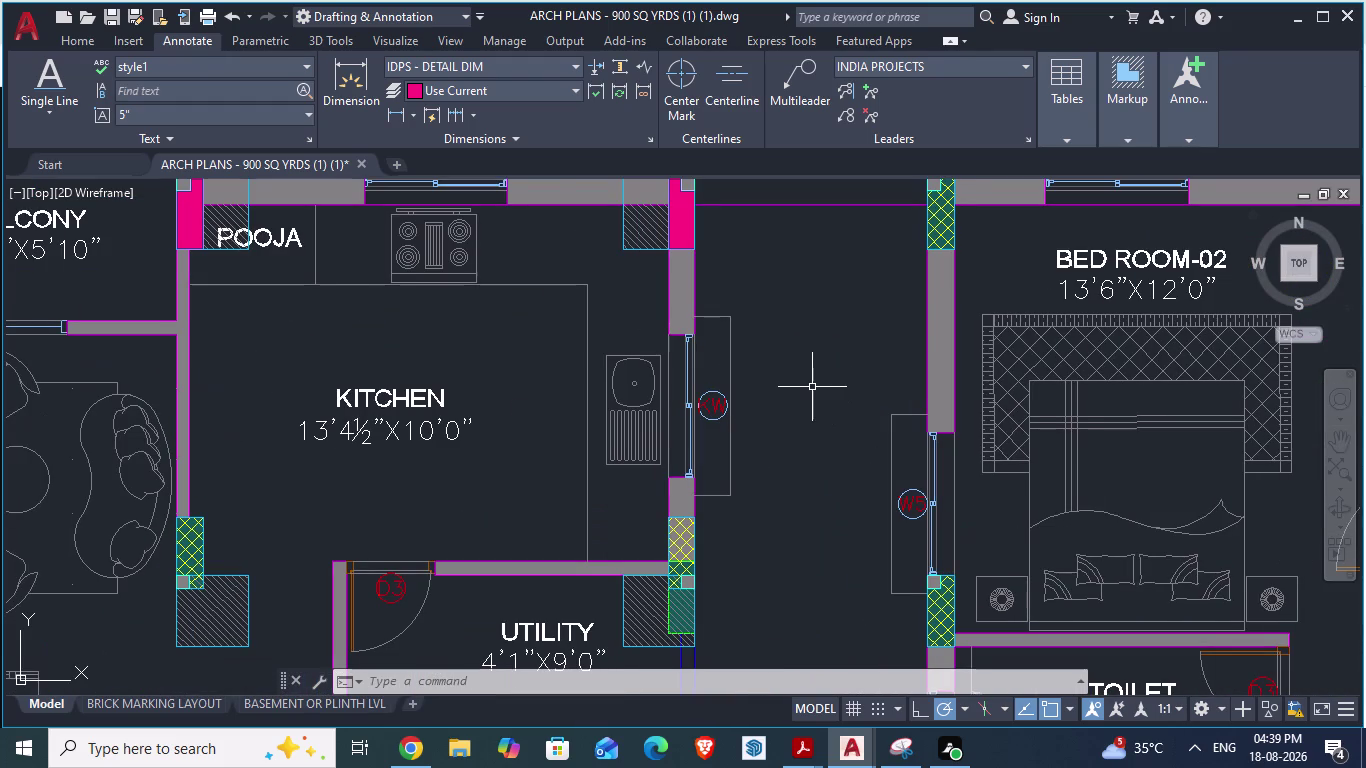
scroll(down, 3)
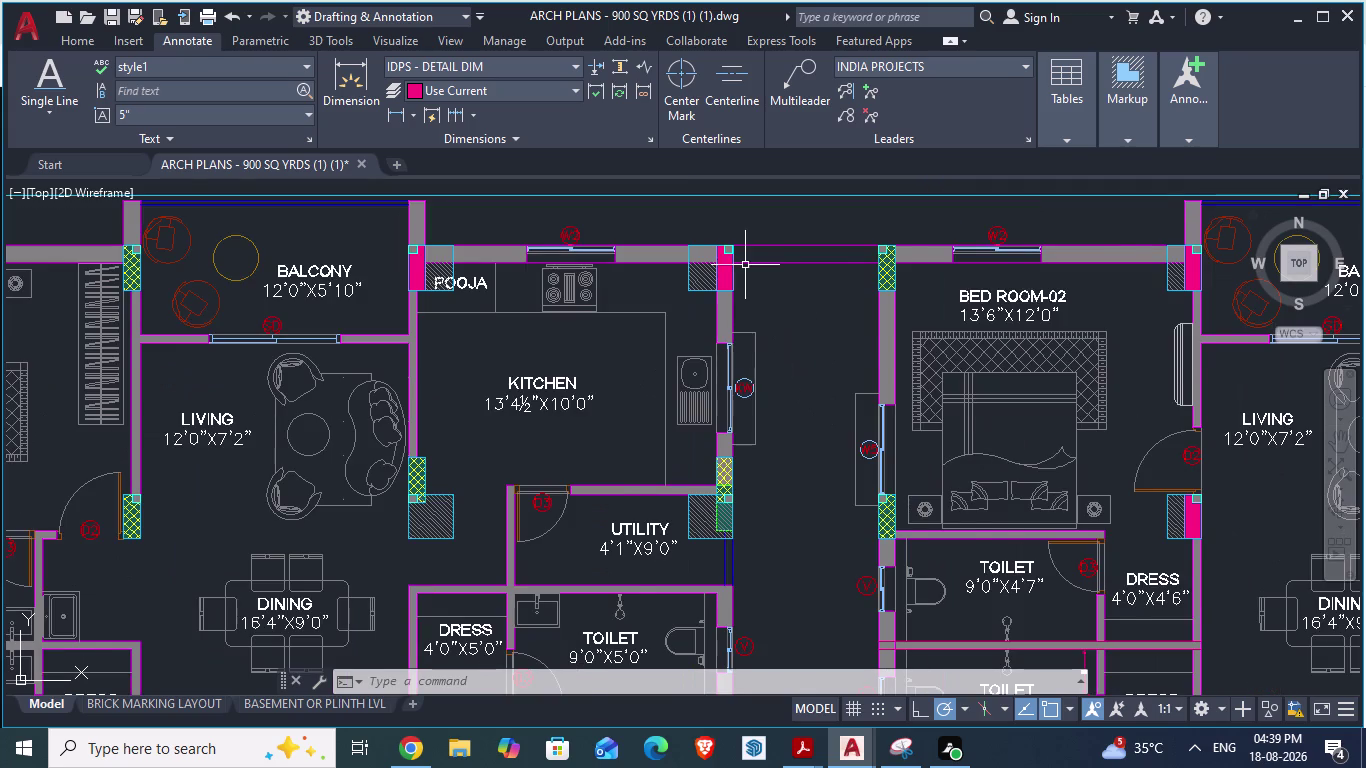
scroll(down, 3)
scroll(up, 3)
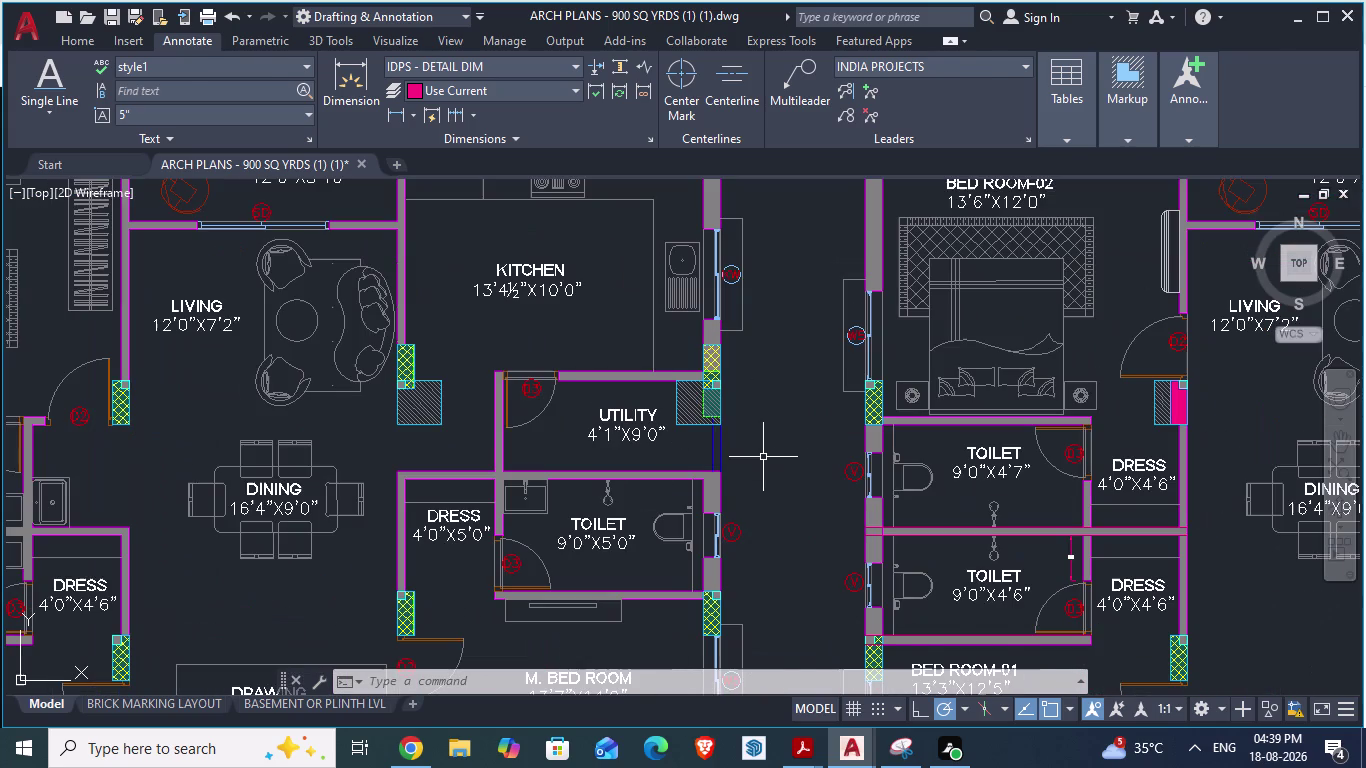
key(alt+Tab)
scroll(down, 3)
scroll(up, 3)
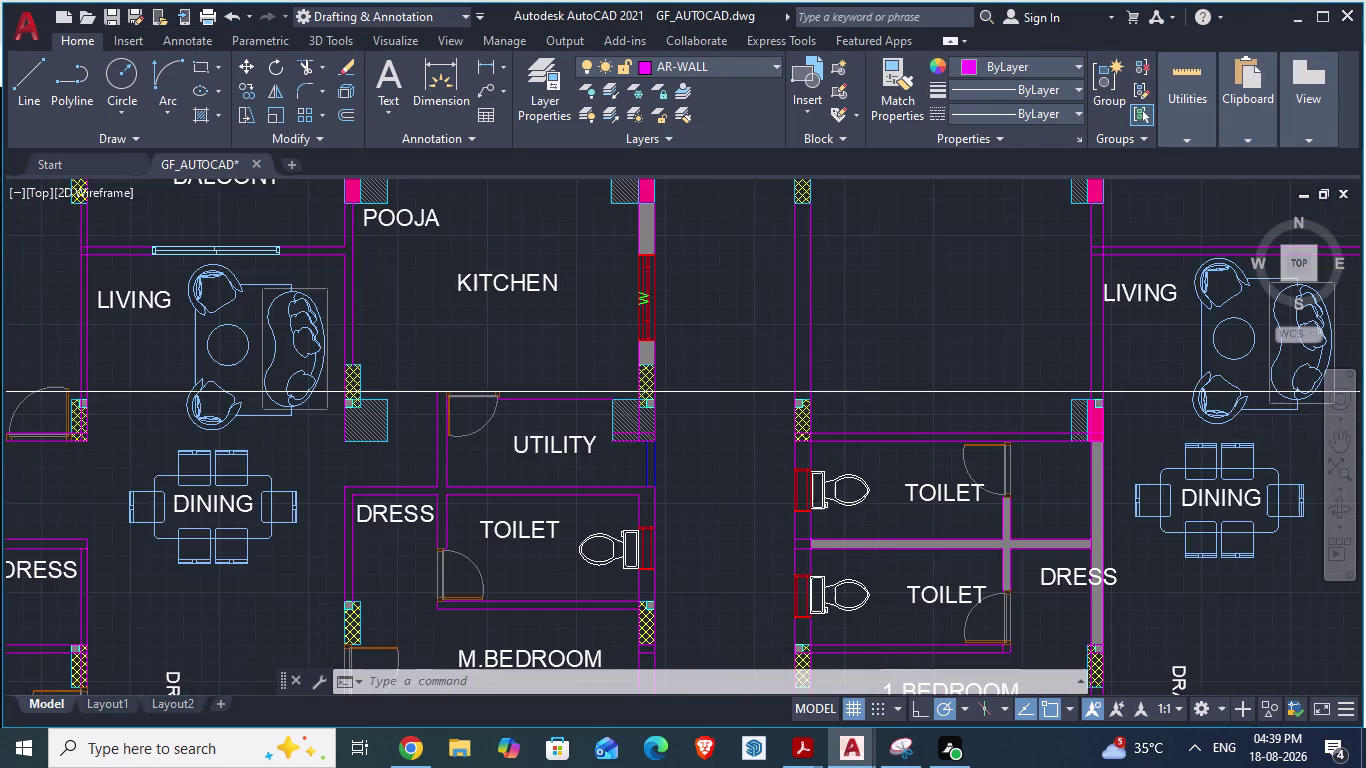
scroll(down, 3)
scroll(down, 3)
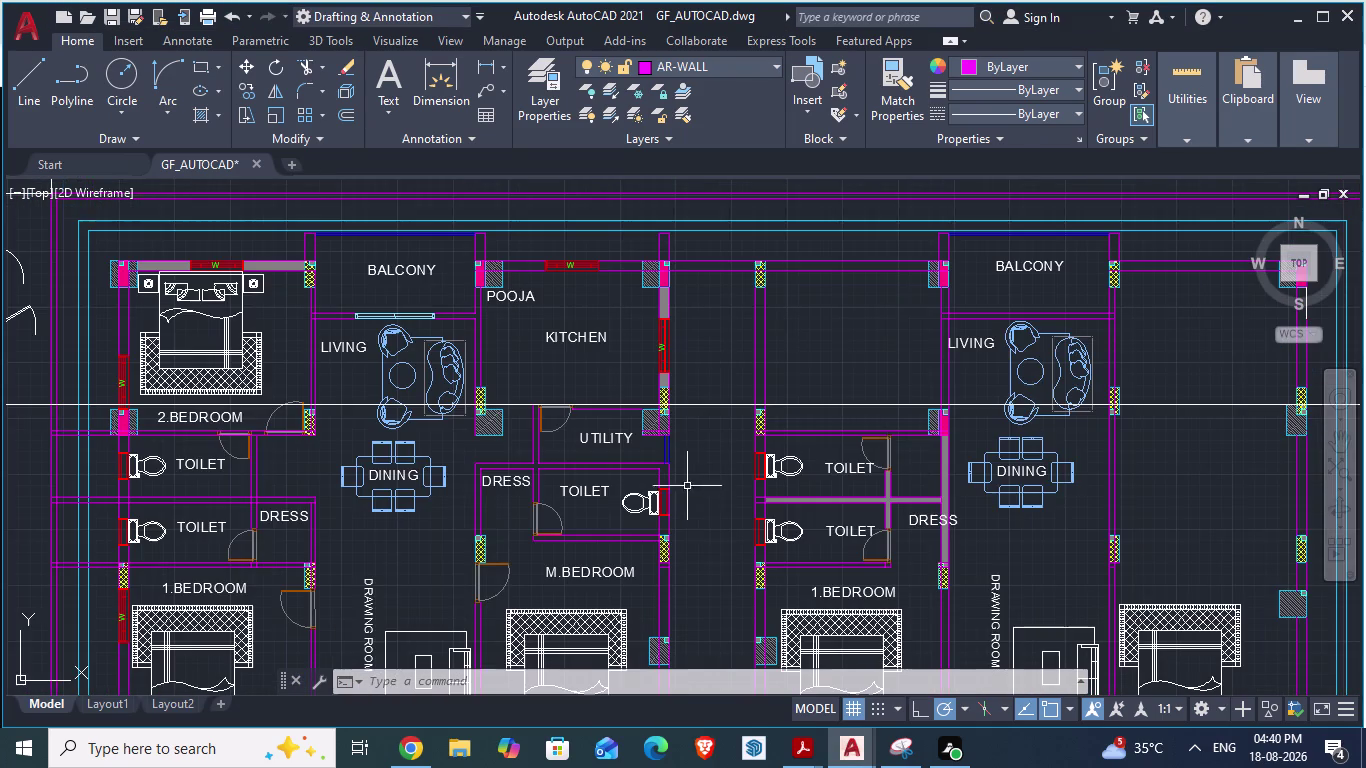
key(alt+Tab)
scroll(up, 3)
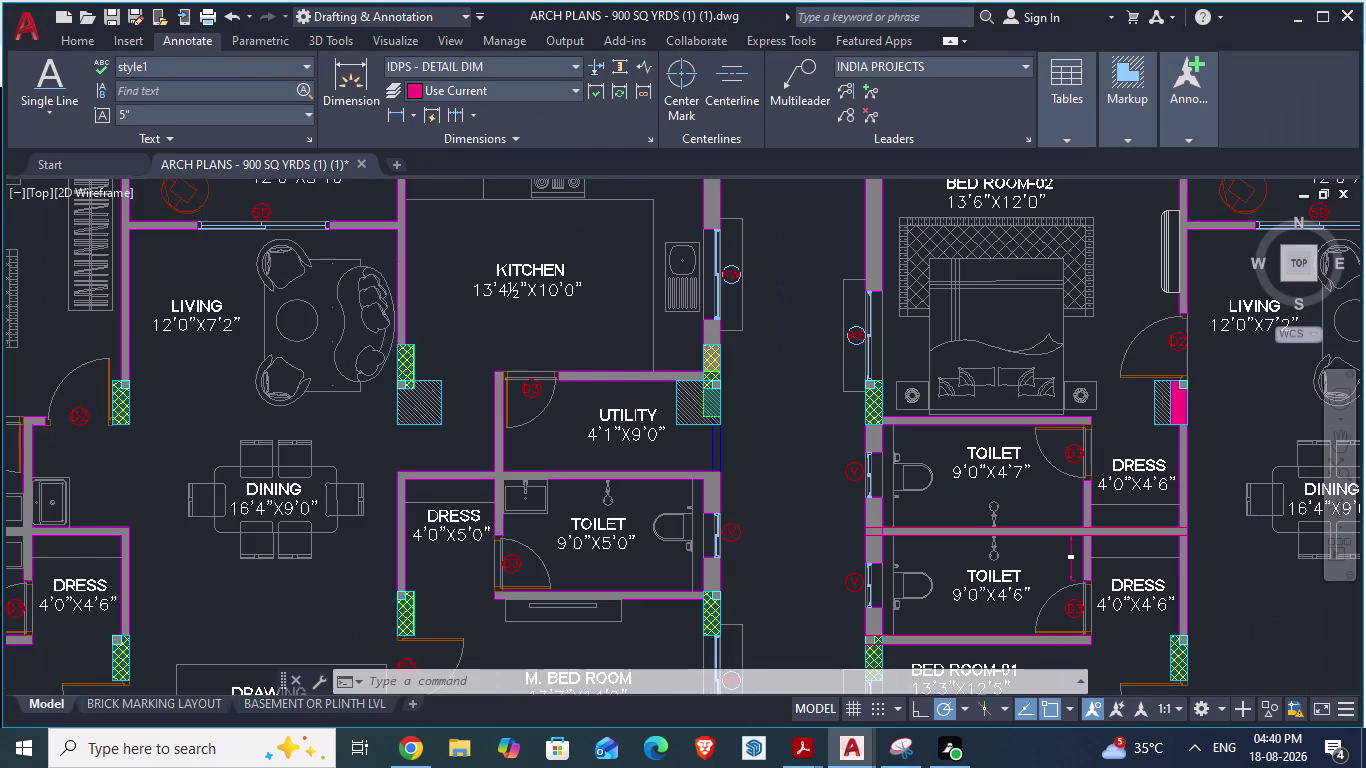
key(alt+Tab)
scroll(up, 3)
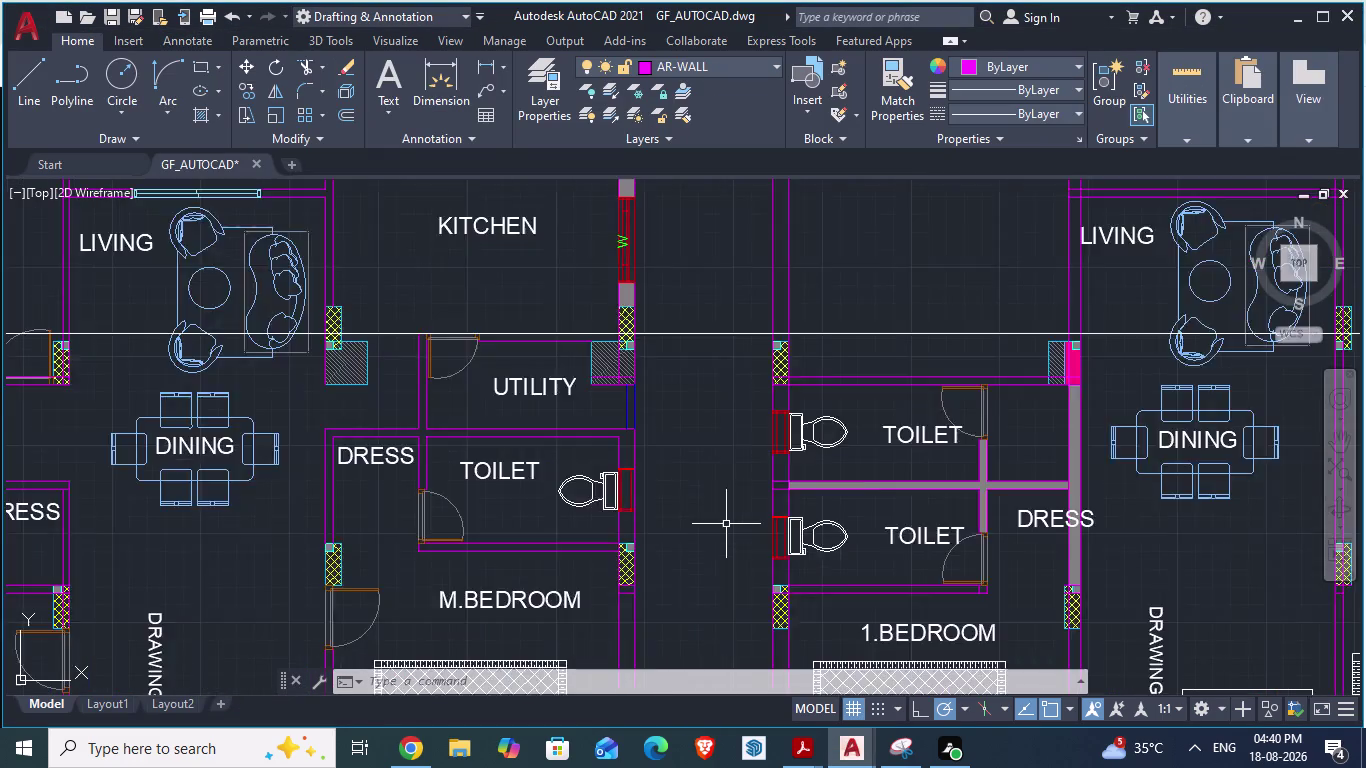
scroll(up, 3)
scroll(down, 3)
key(alt+Tab)
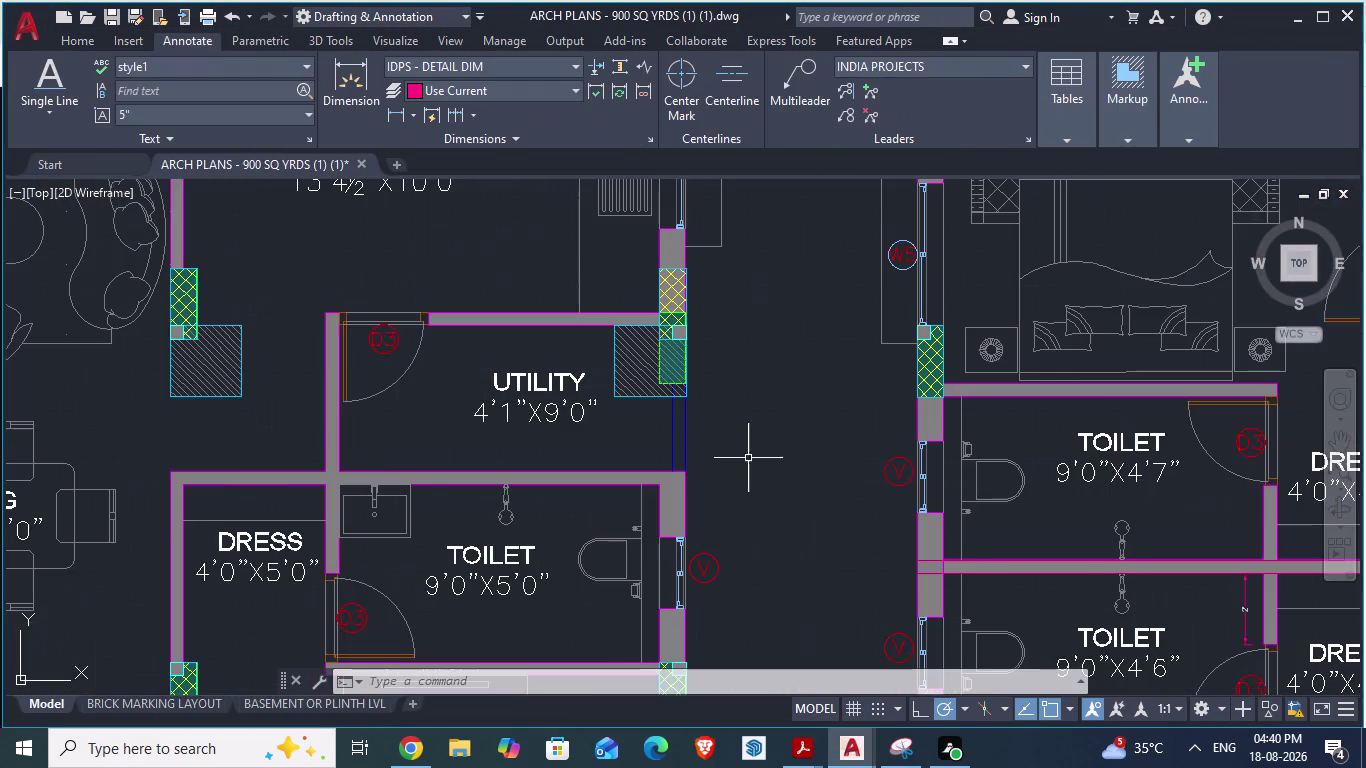
scroll(down, 3)
key(alt+Tab)
scroll(down, 3)
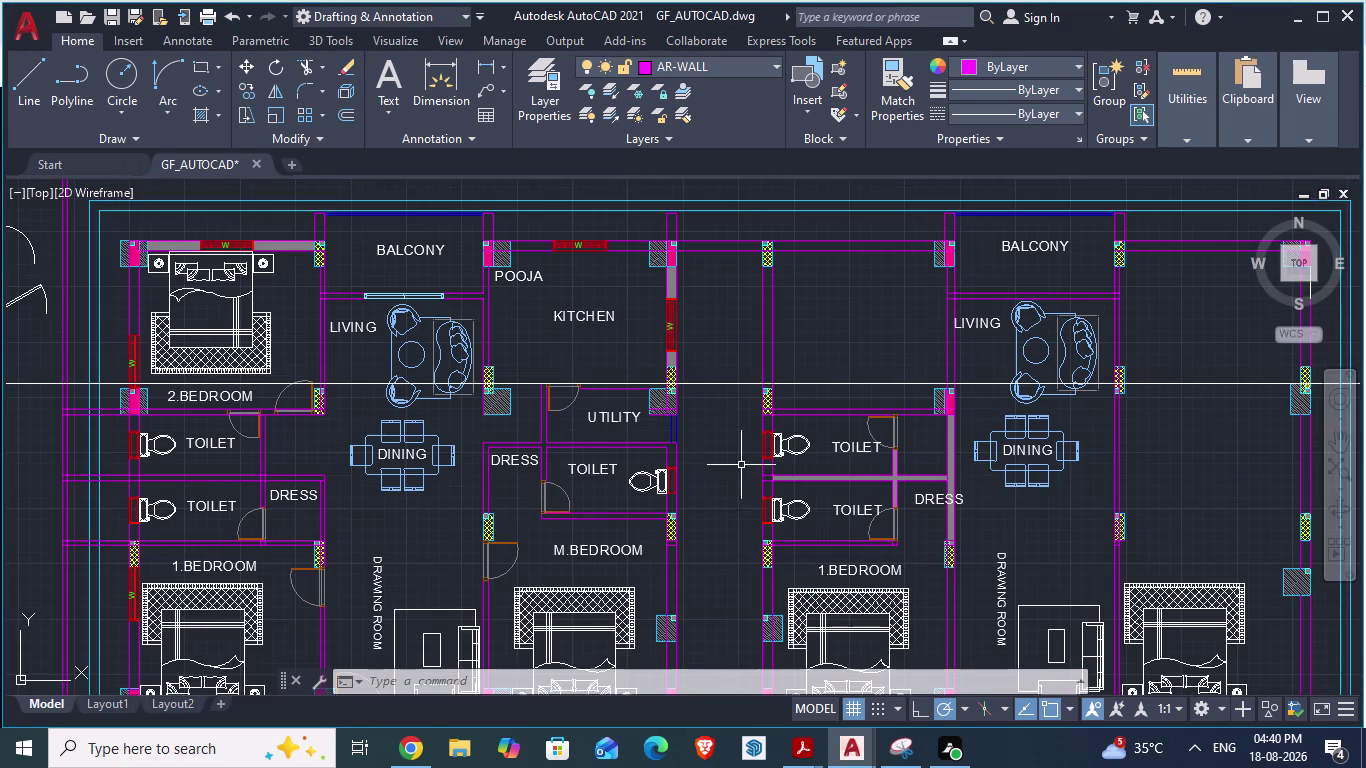
scroll(up, 3)
key(alt+Tab)
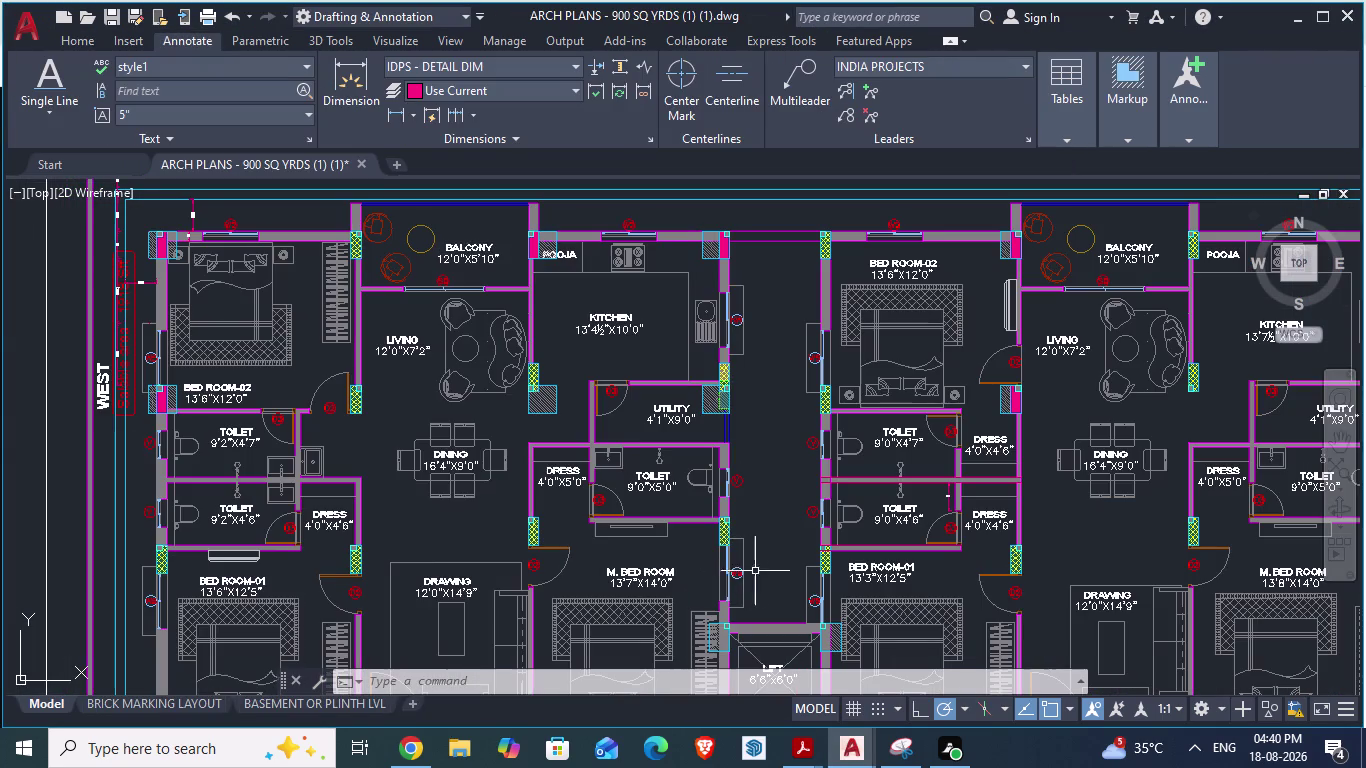
scroll(up, 3)
scroll(up, 3)
key(alt+Tab)
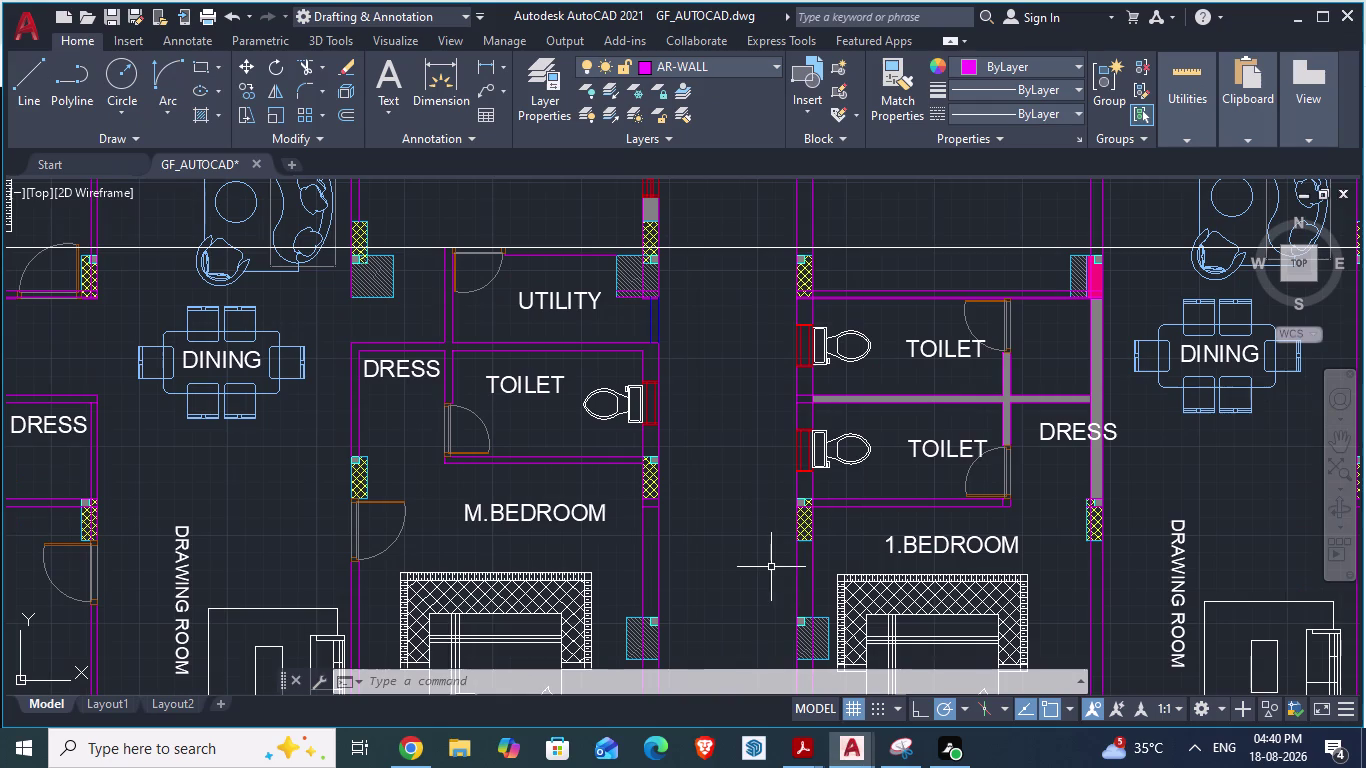
scroll(up, 3)
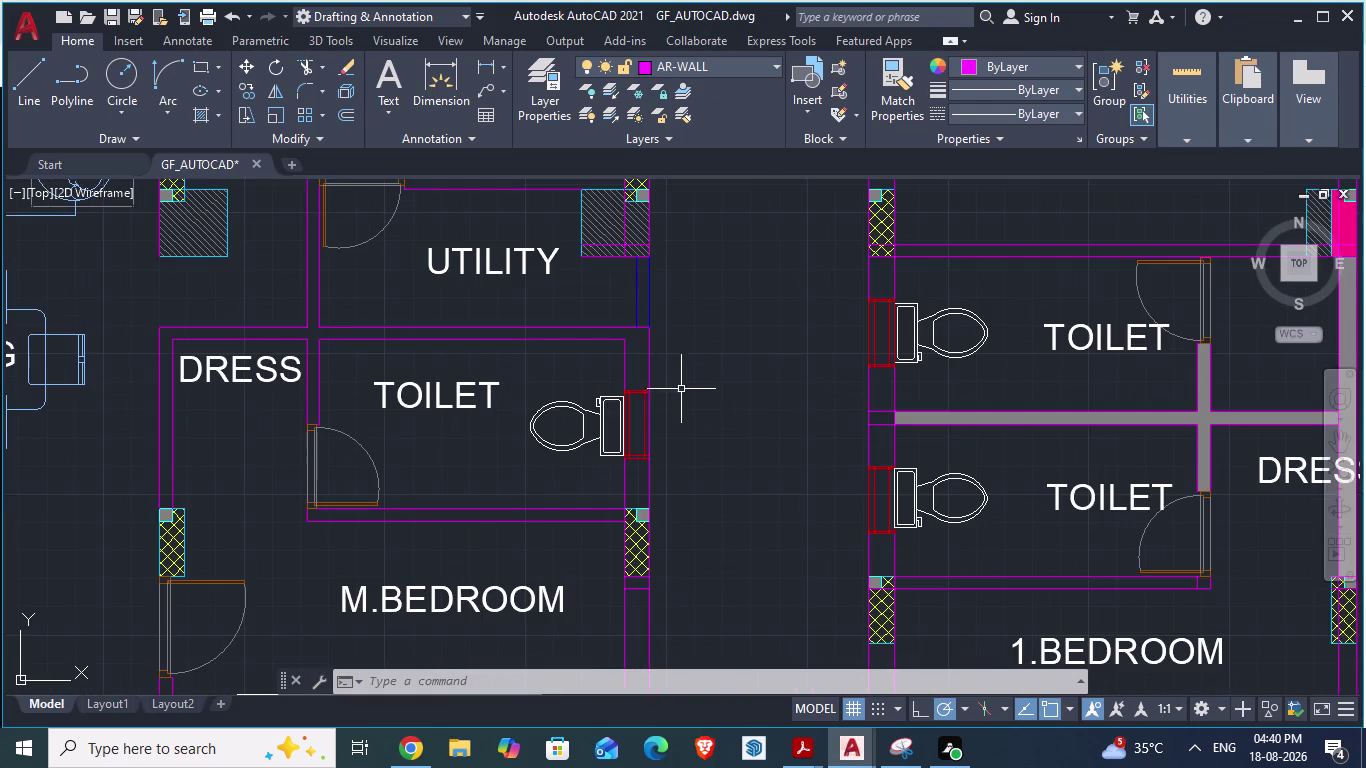
scroll(down, 3)
key(alt+Tab)
scroll(down, 3)
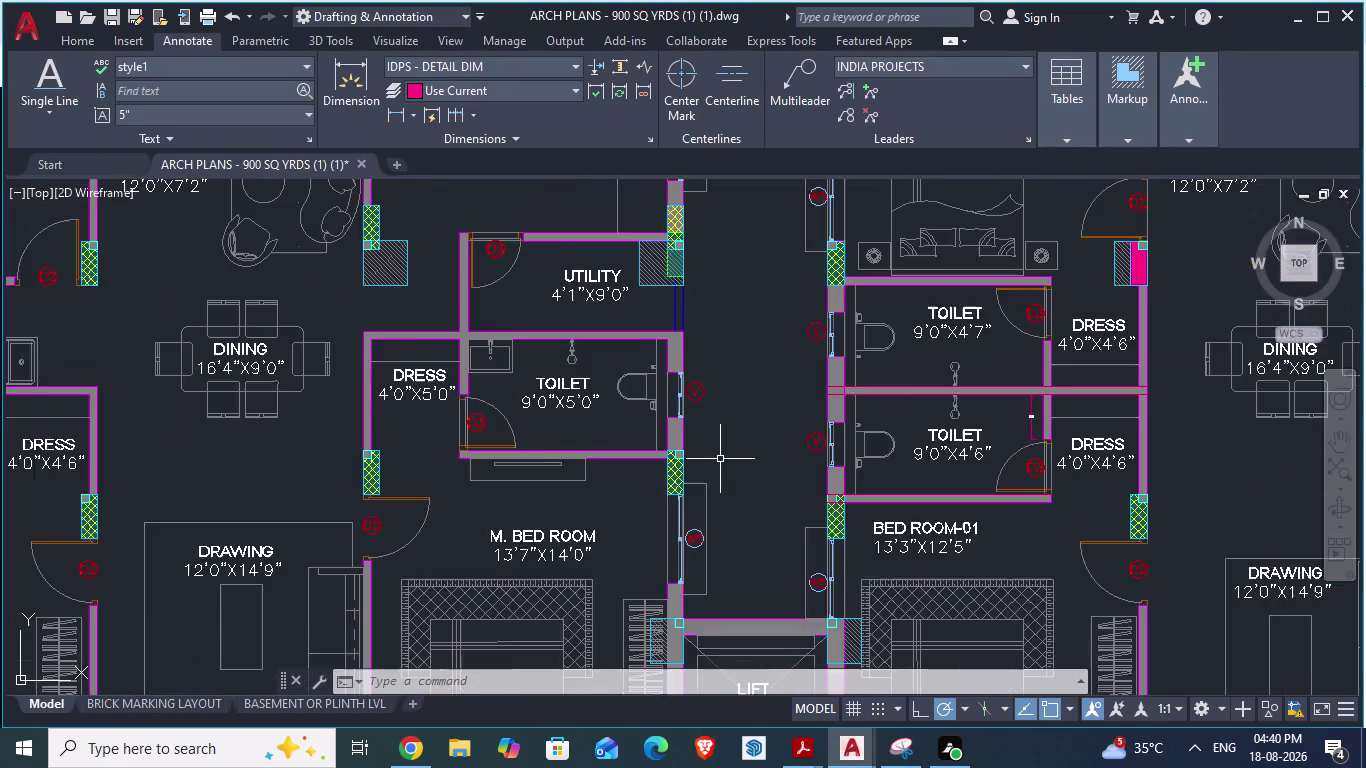
scroll(down, 3)
scroll(up, 3)
scroll(up, 3)
key(alt+Tab)
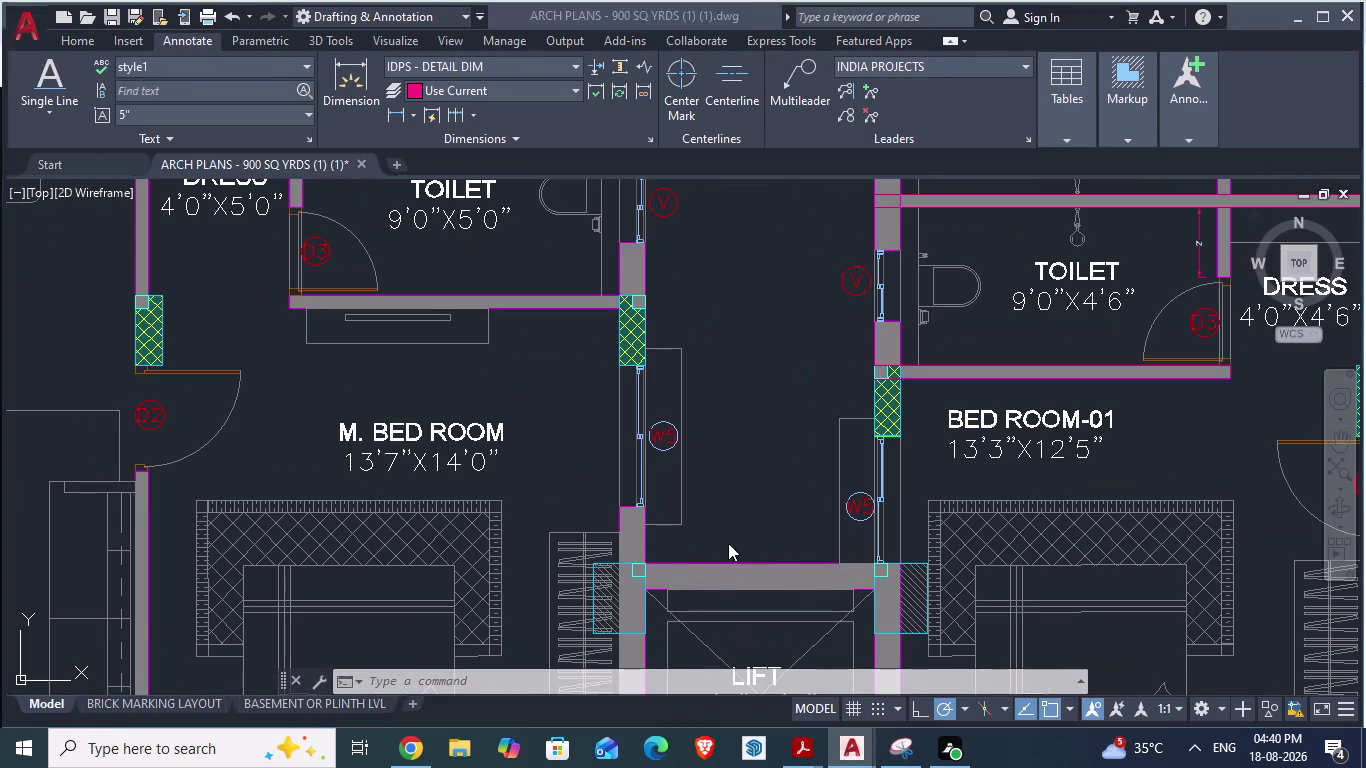
scroll(down, 3)
scroll(up, 3)
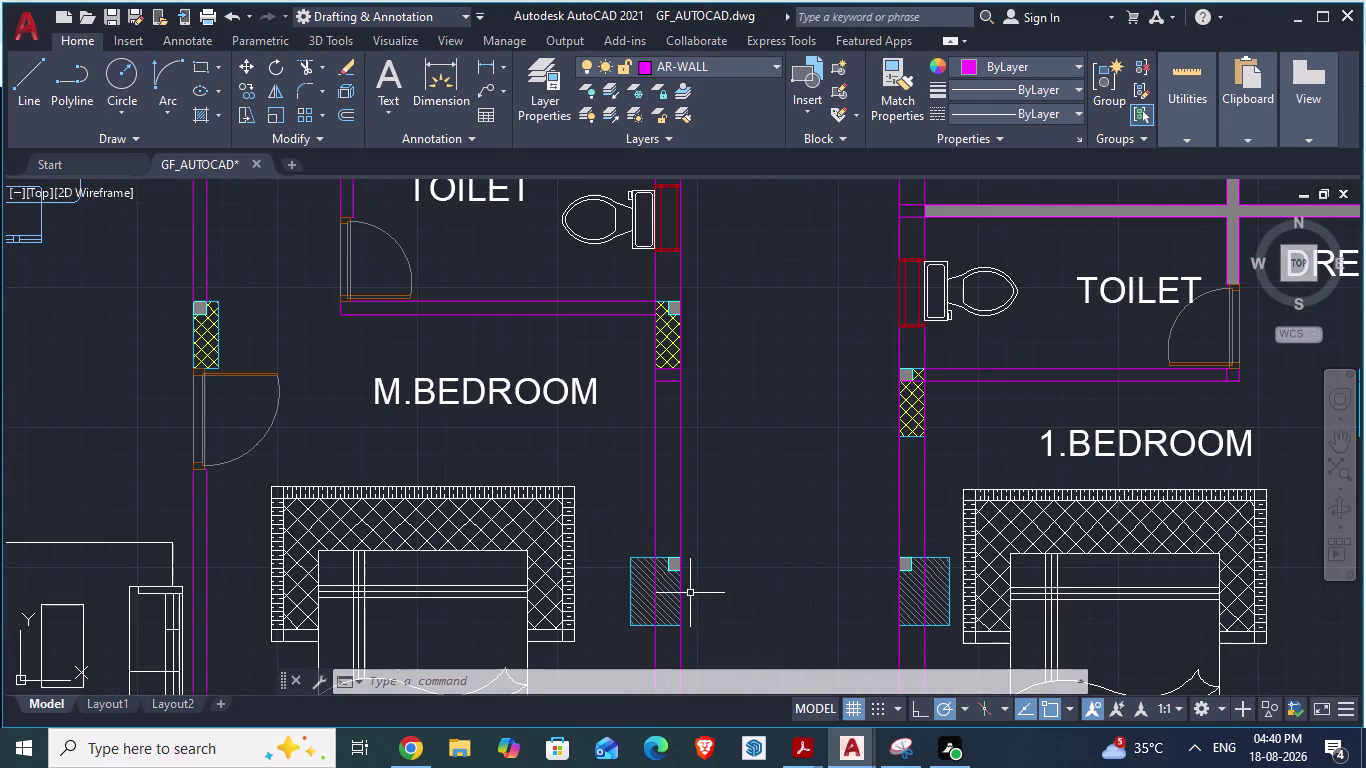
key(alt+Tab)
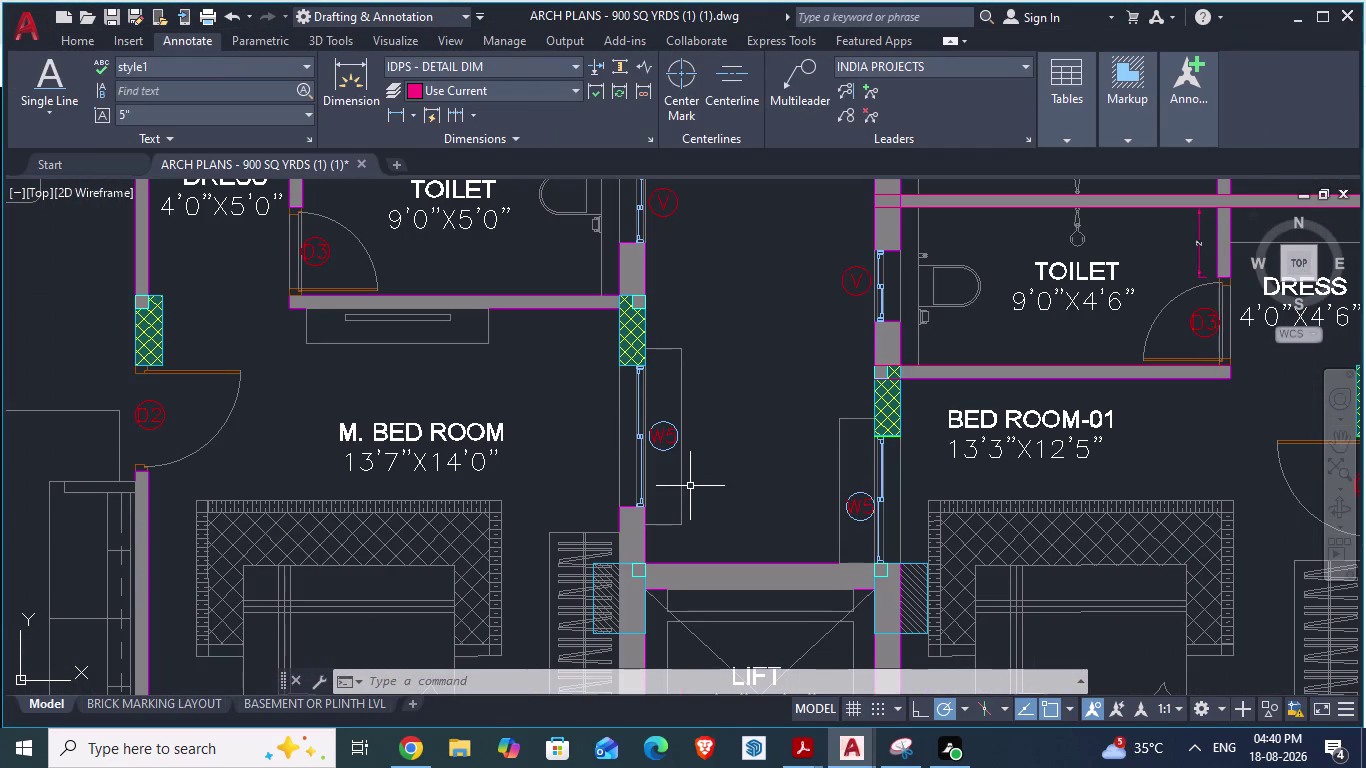
scroll(down, 3)
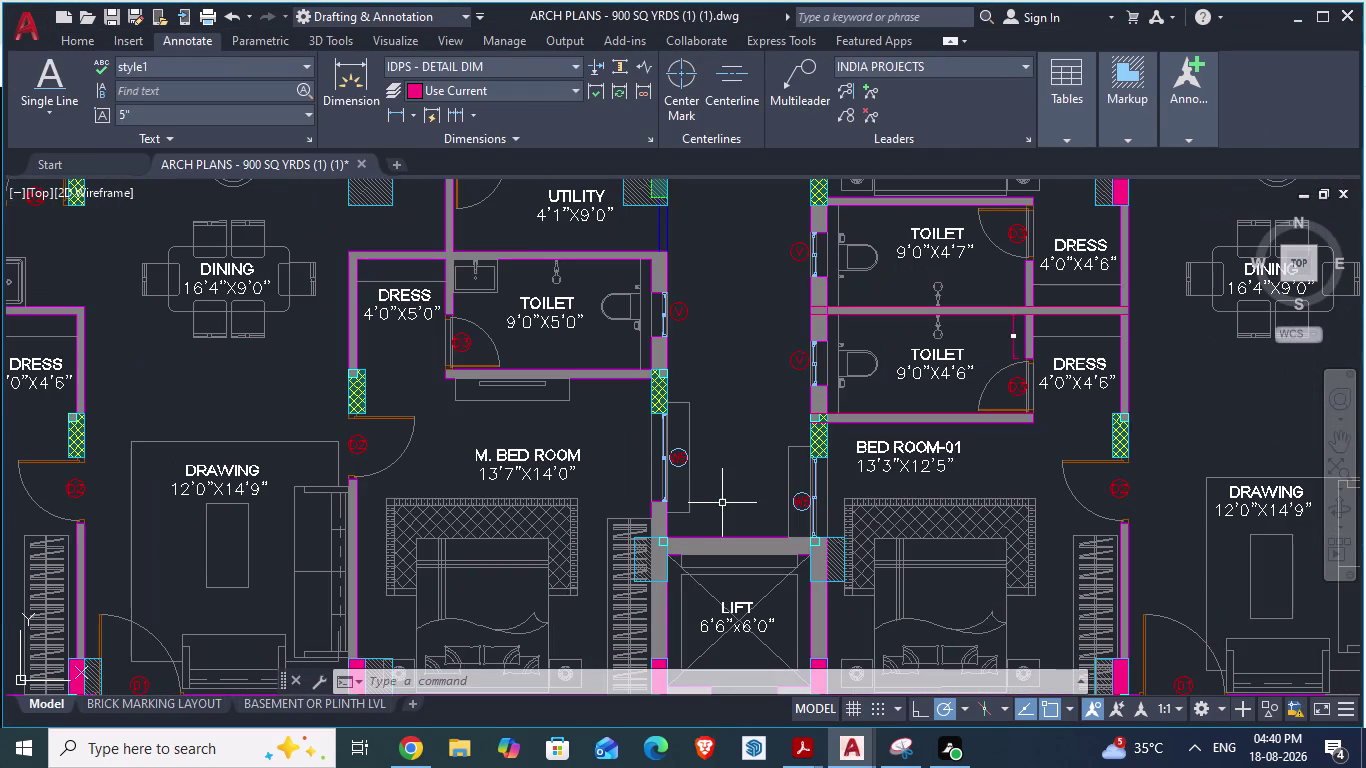
scroll(up, 3)
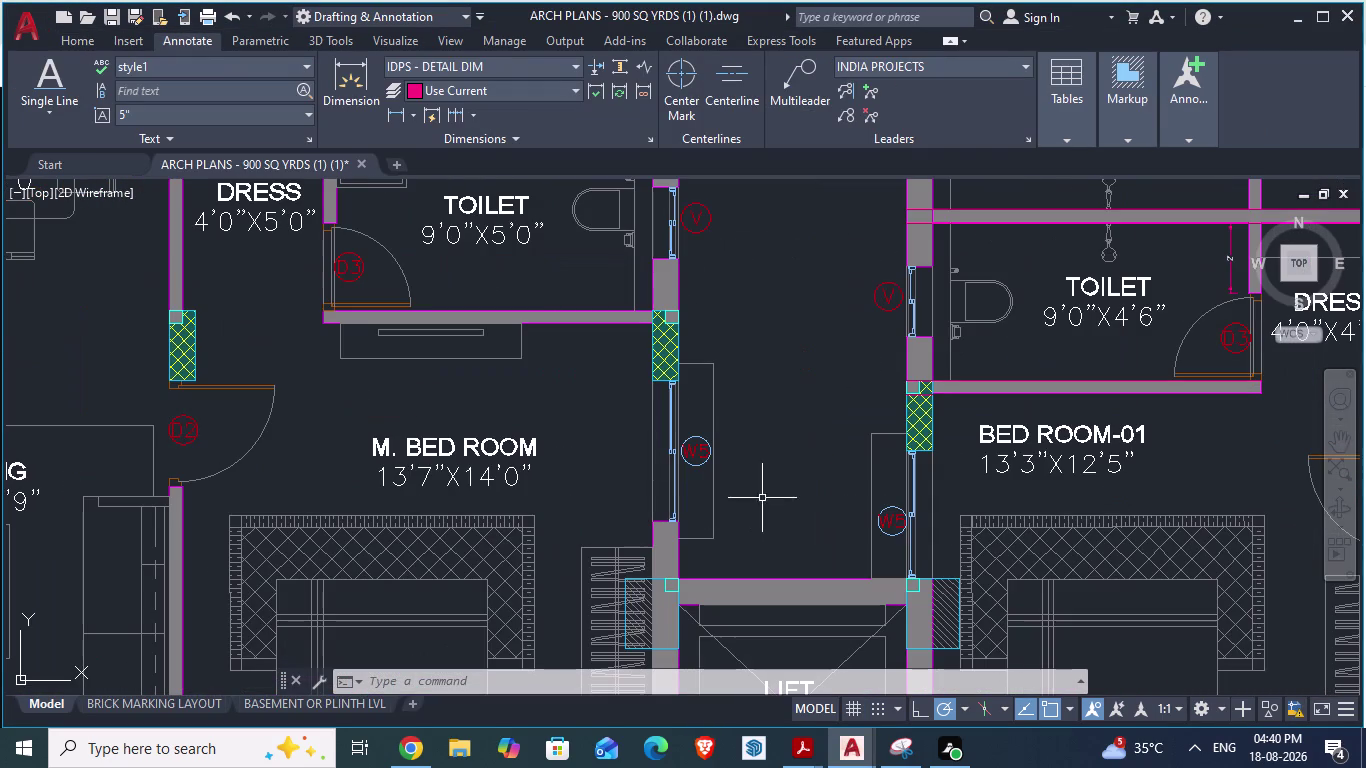
key(alt+Tab)
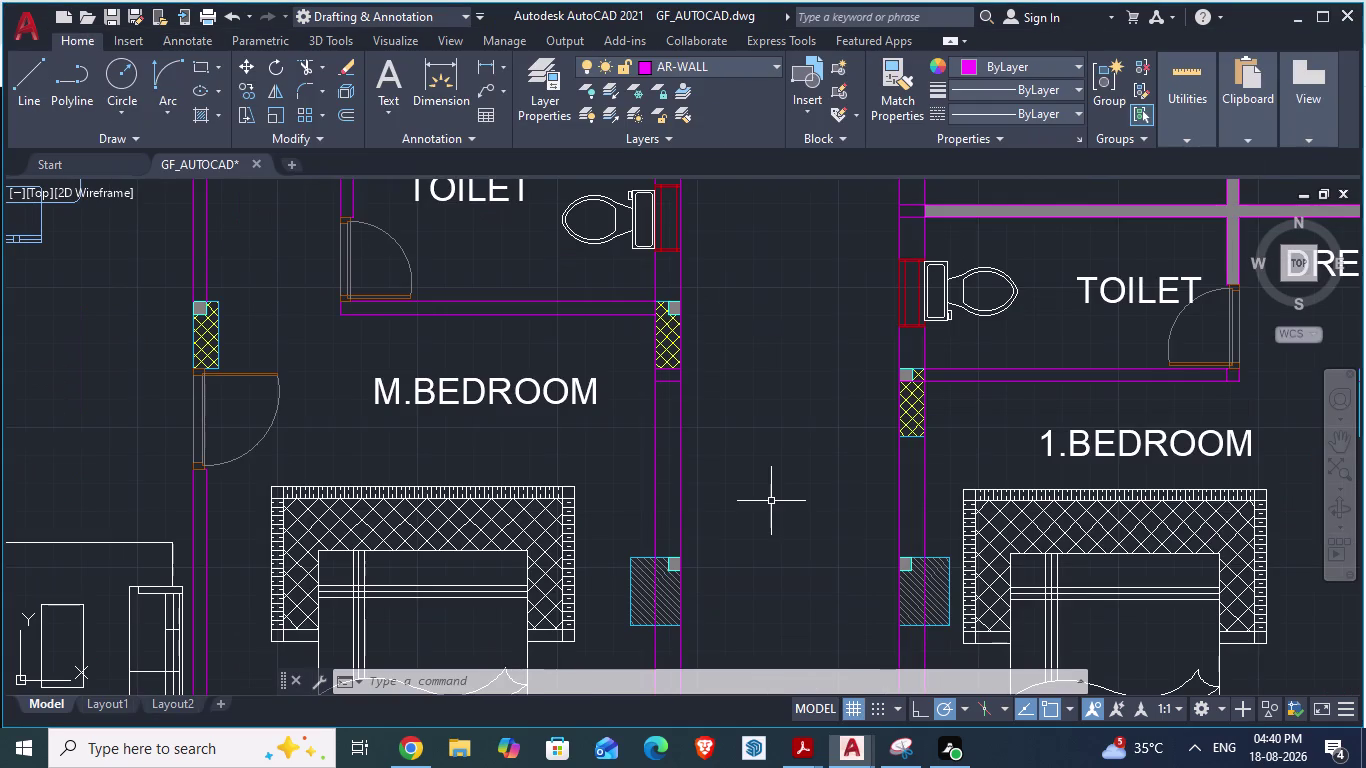
key(alt+Tab)
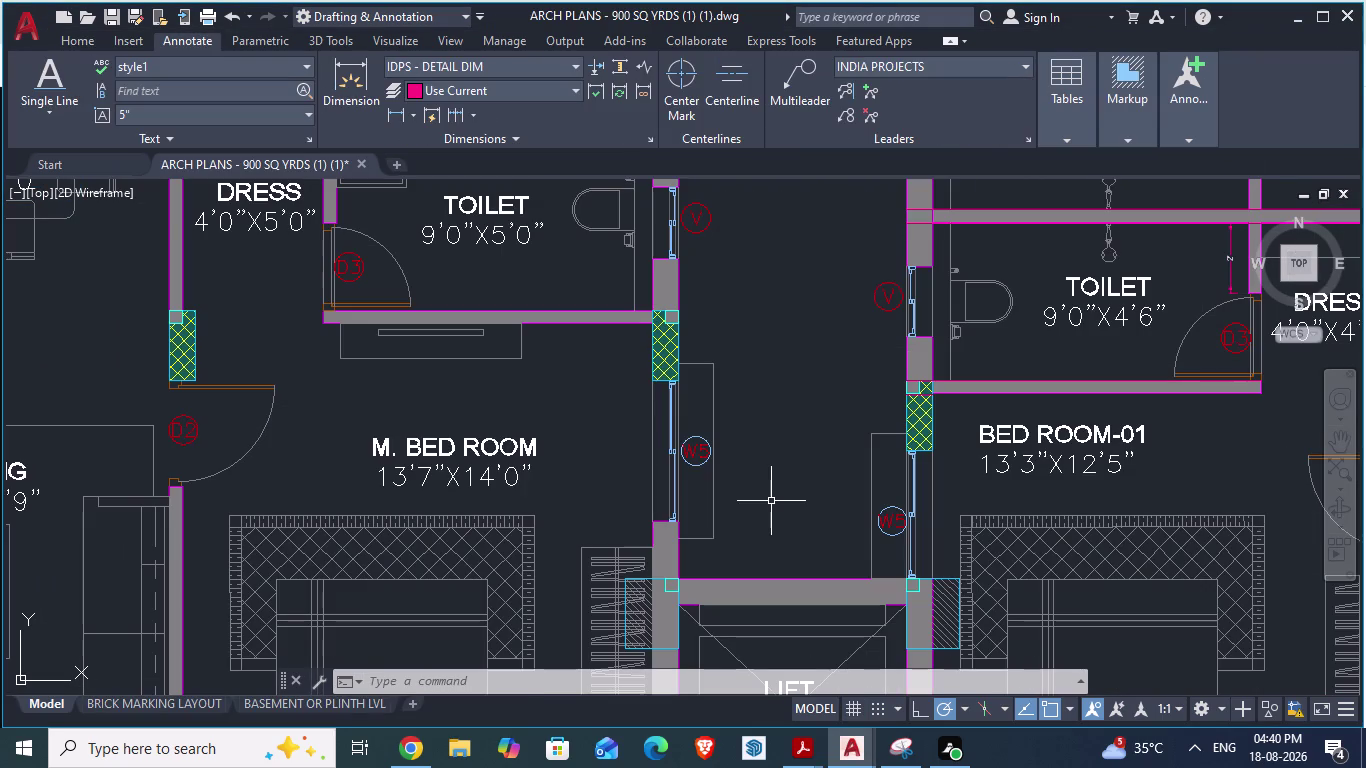
text(DA)
key(Return)
scroll(up, 3)
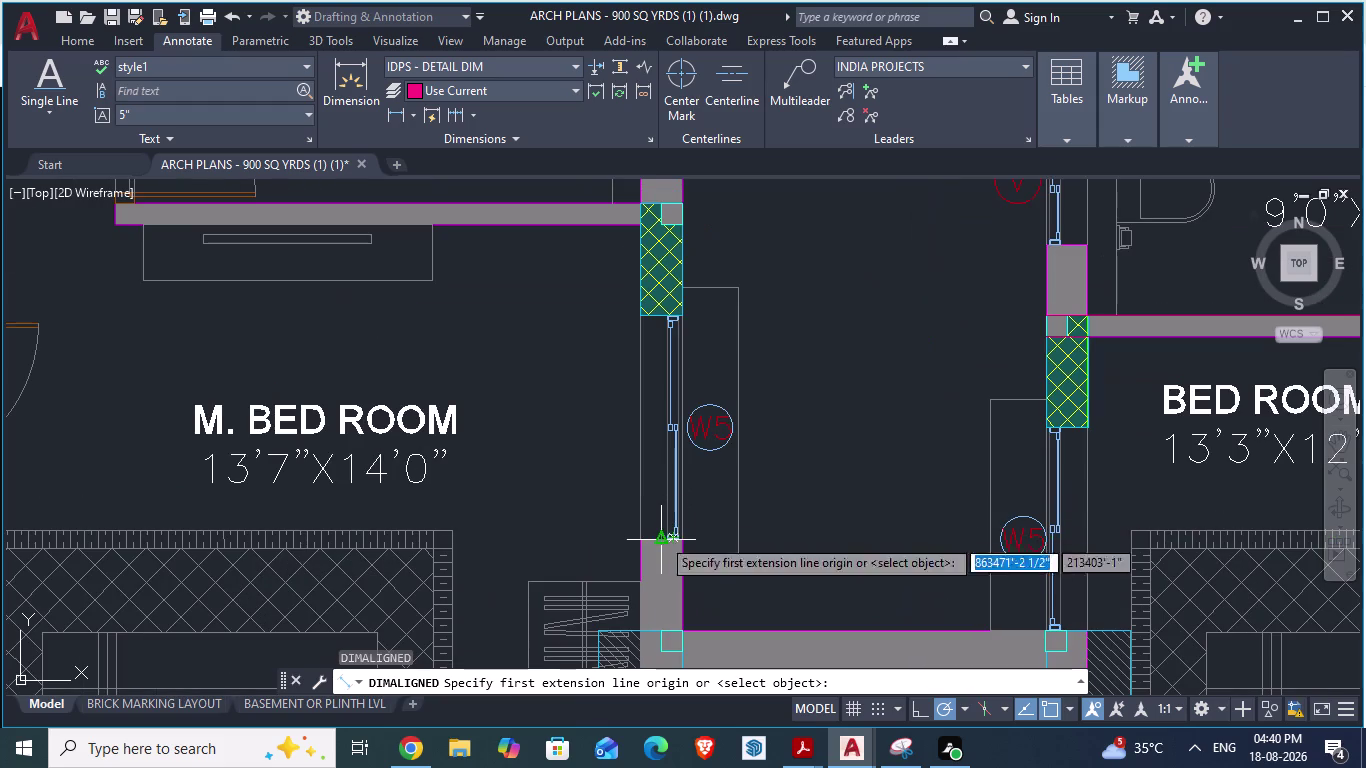
click(661, 537)
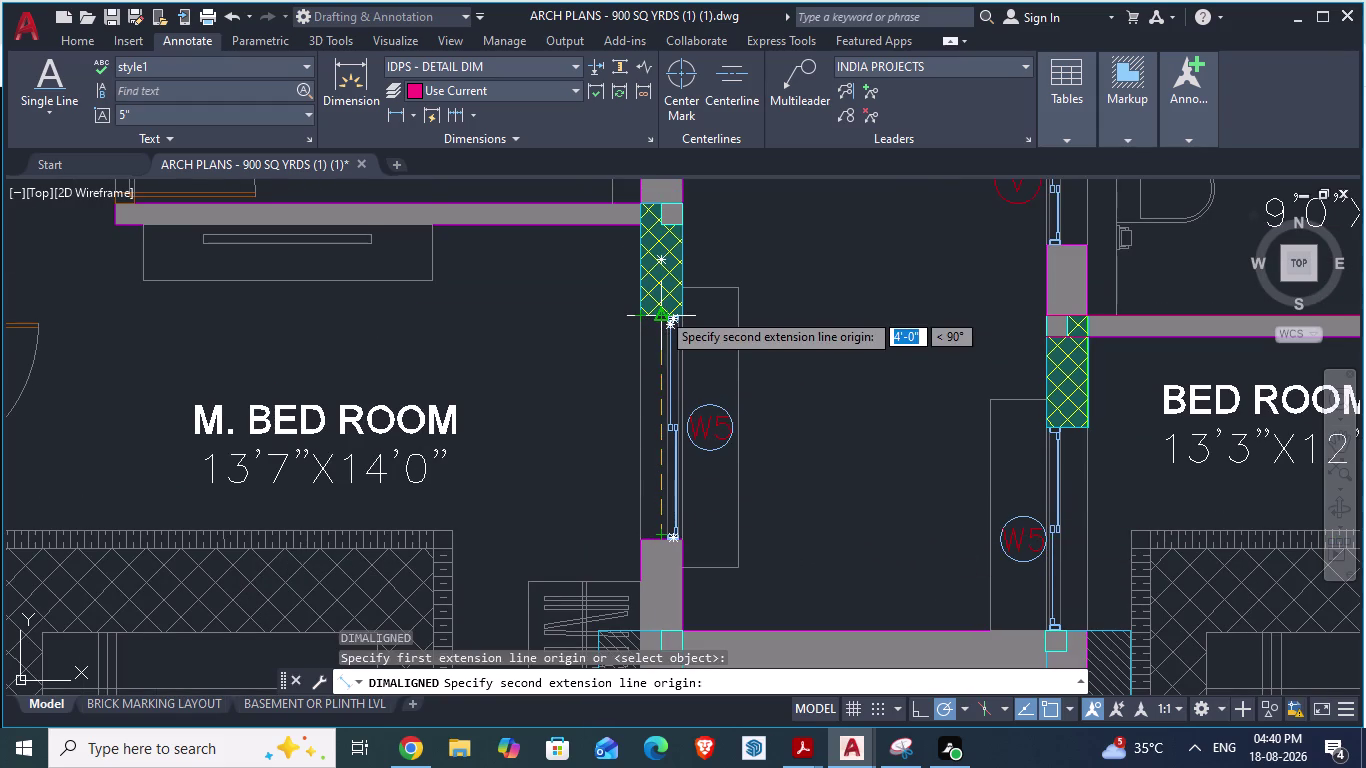
key(Escape)
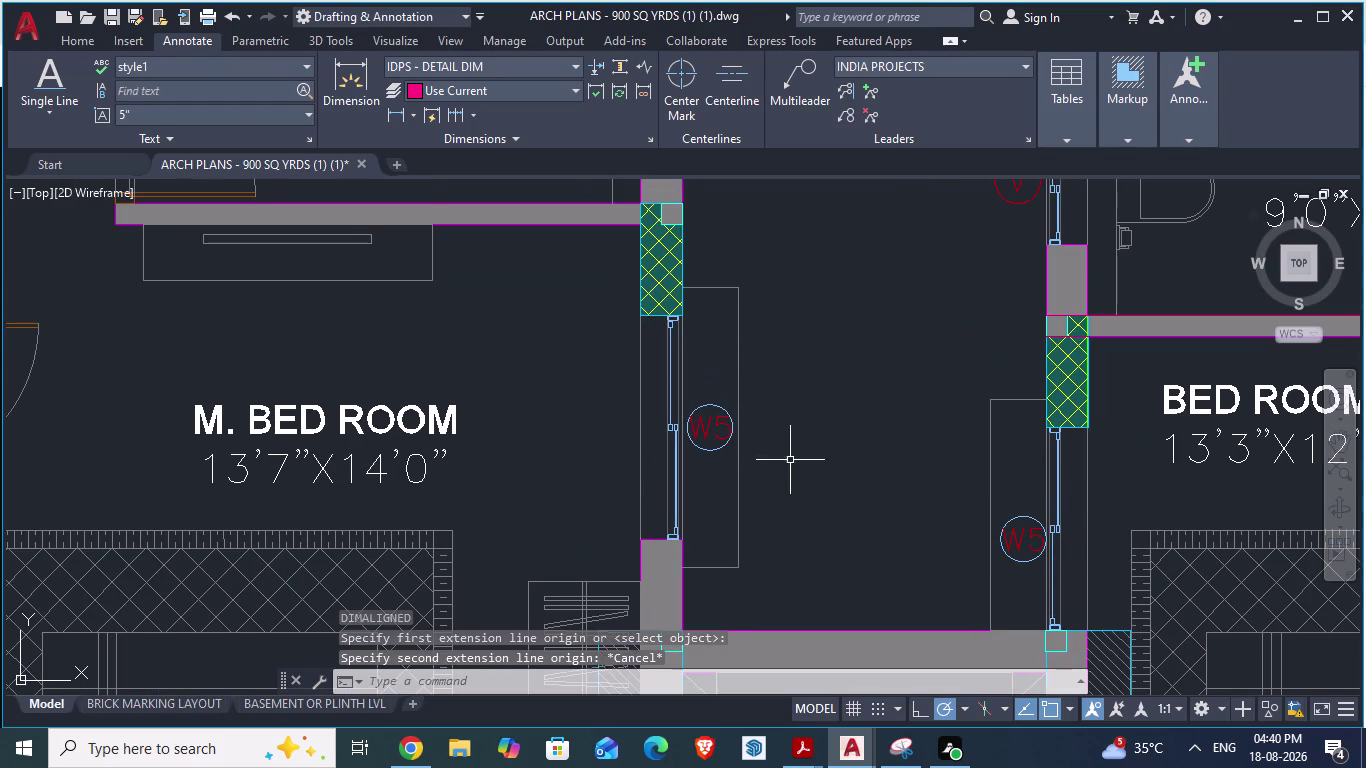
key(alt+Tab)
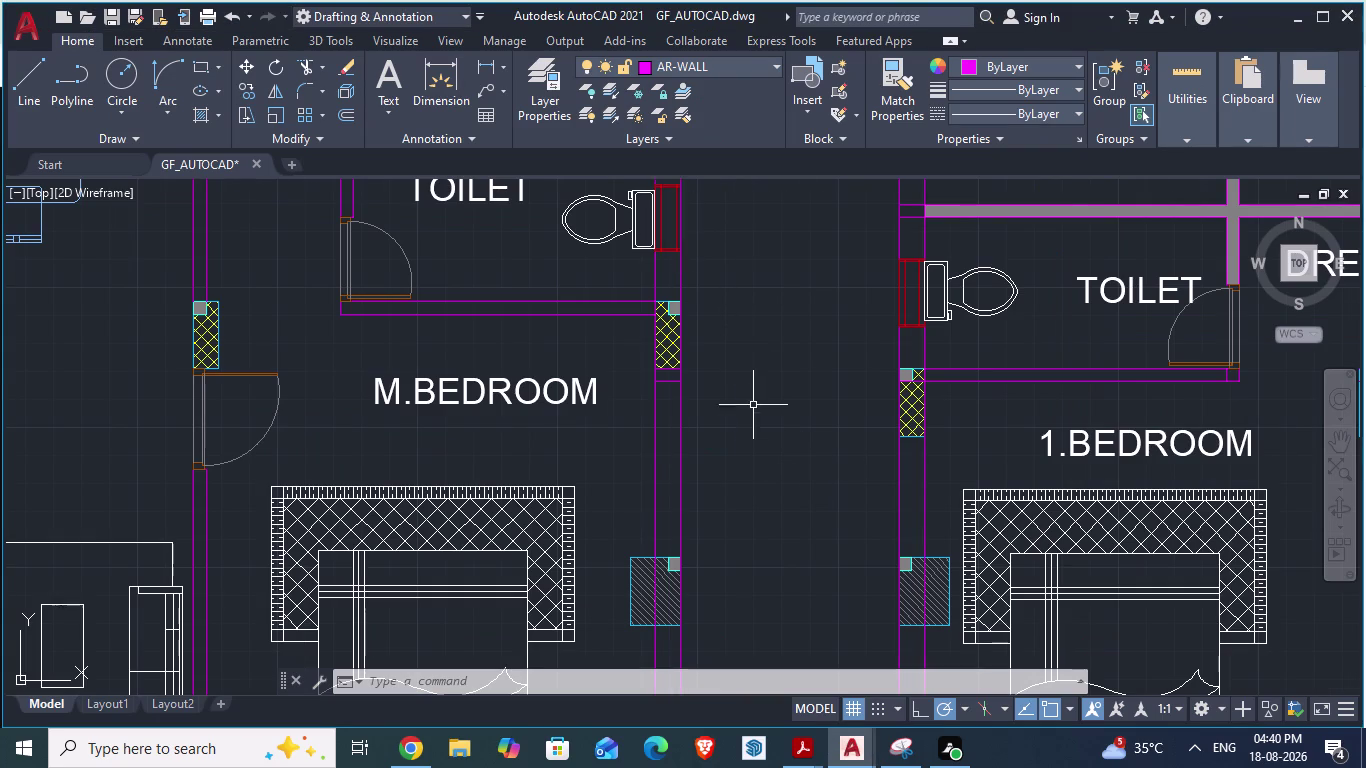
scroll(down, 3)
Copy a W window block and paste it at the master-bedroom wall opening corner.
click(716, 196)
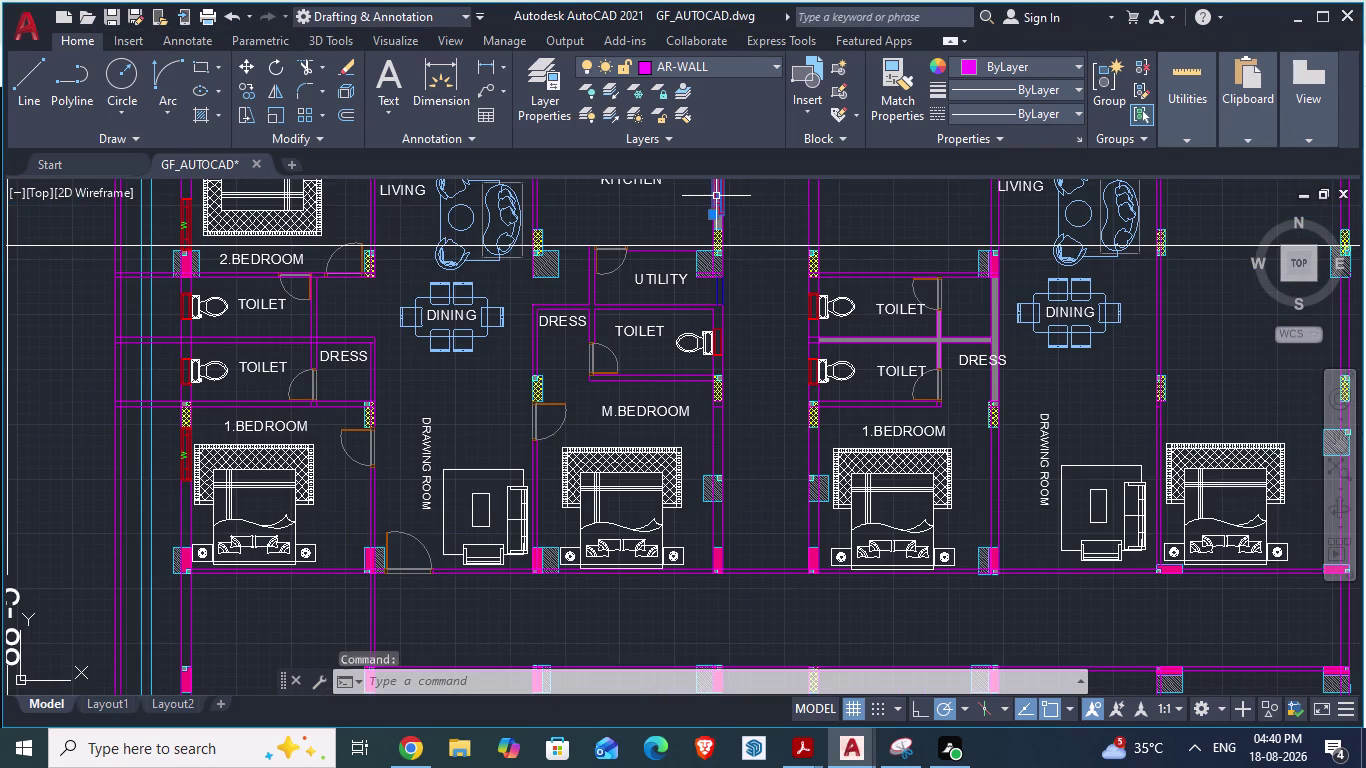
key(ctrl+c)
key(ctrl+v)
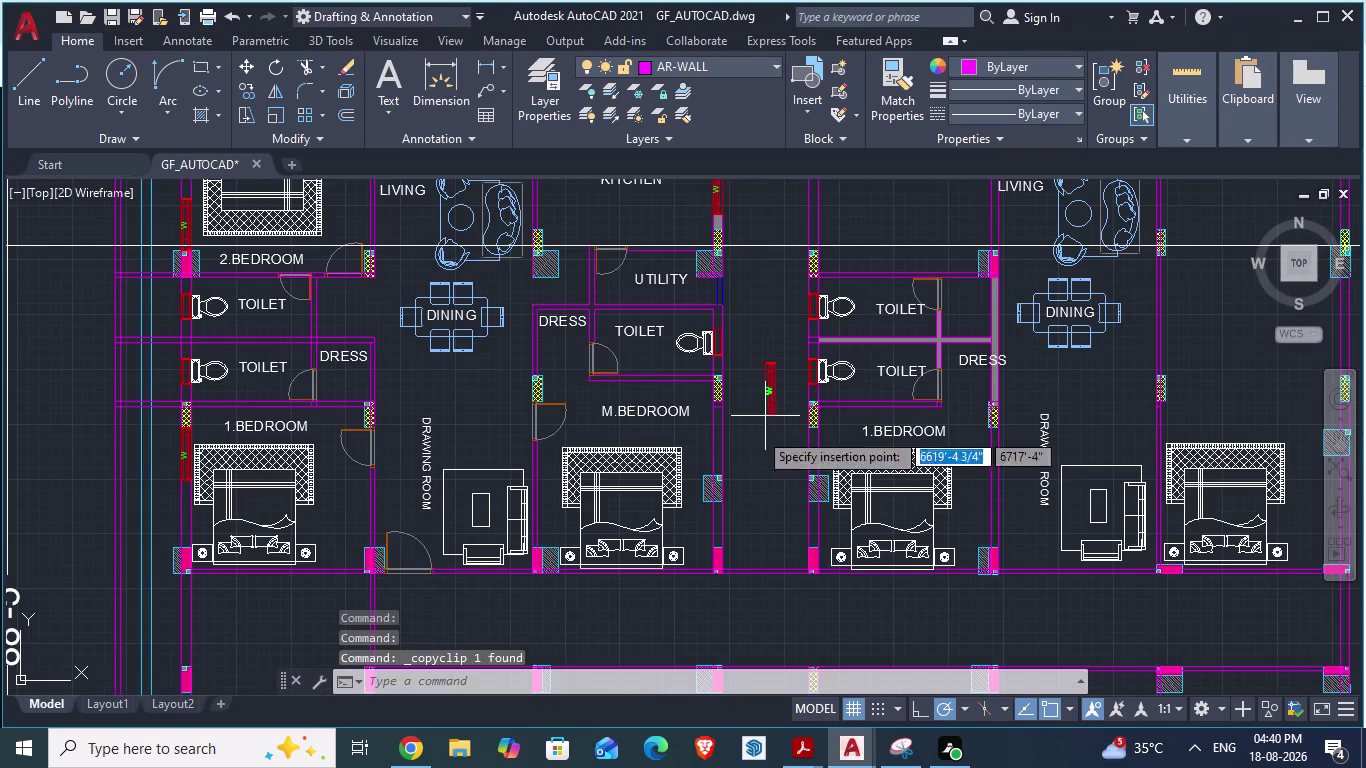
scroll(up, 3)
scroll(up, 3)
scroll(down, 3)
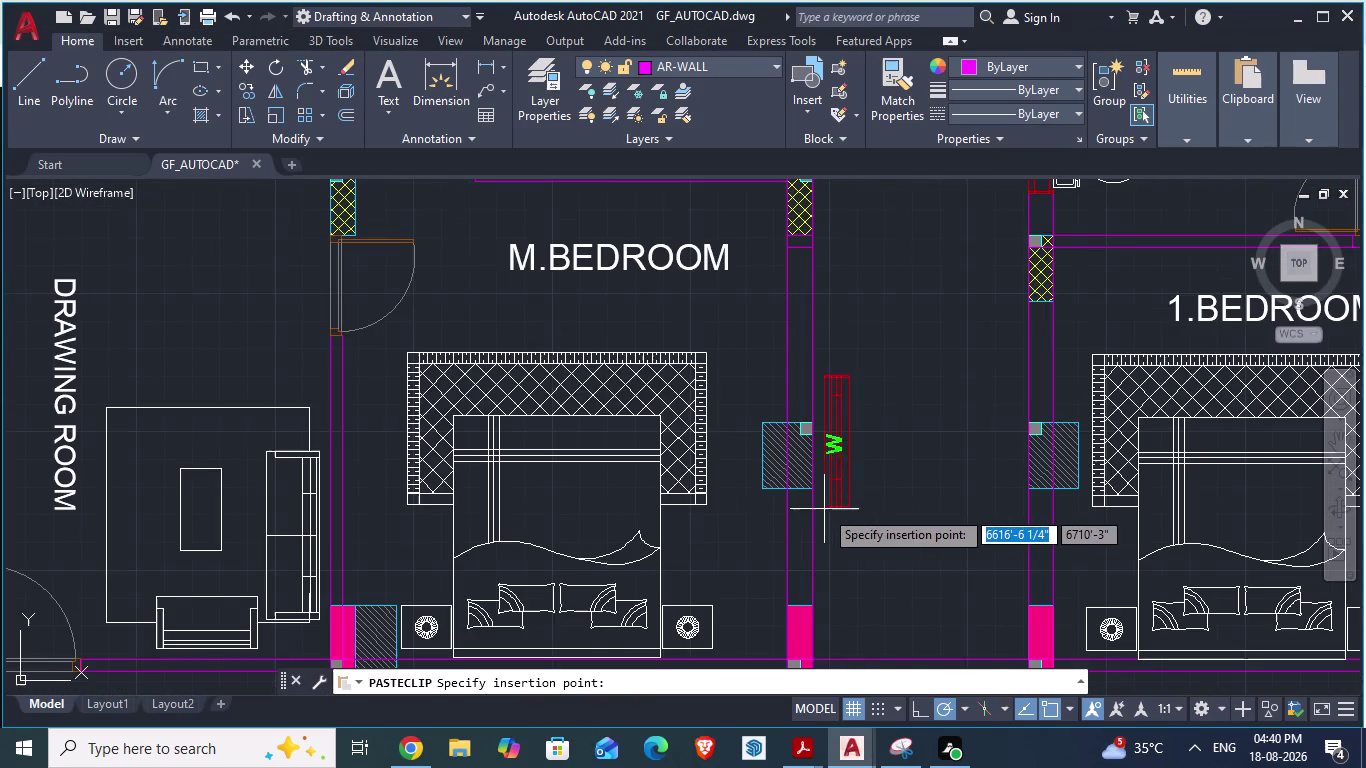
scroll(up, 3)
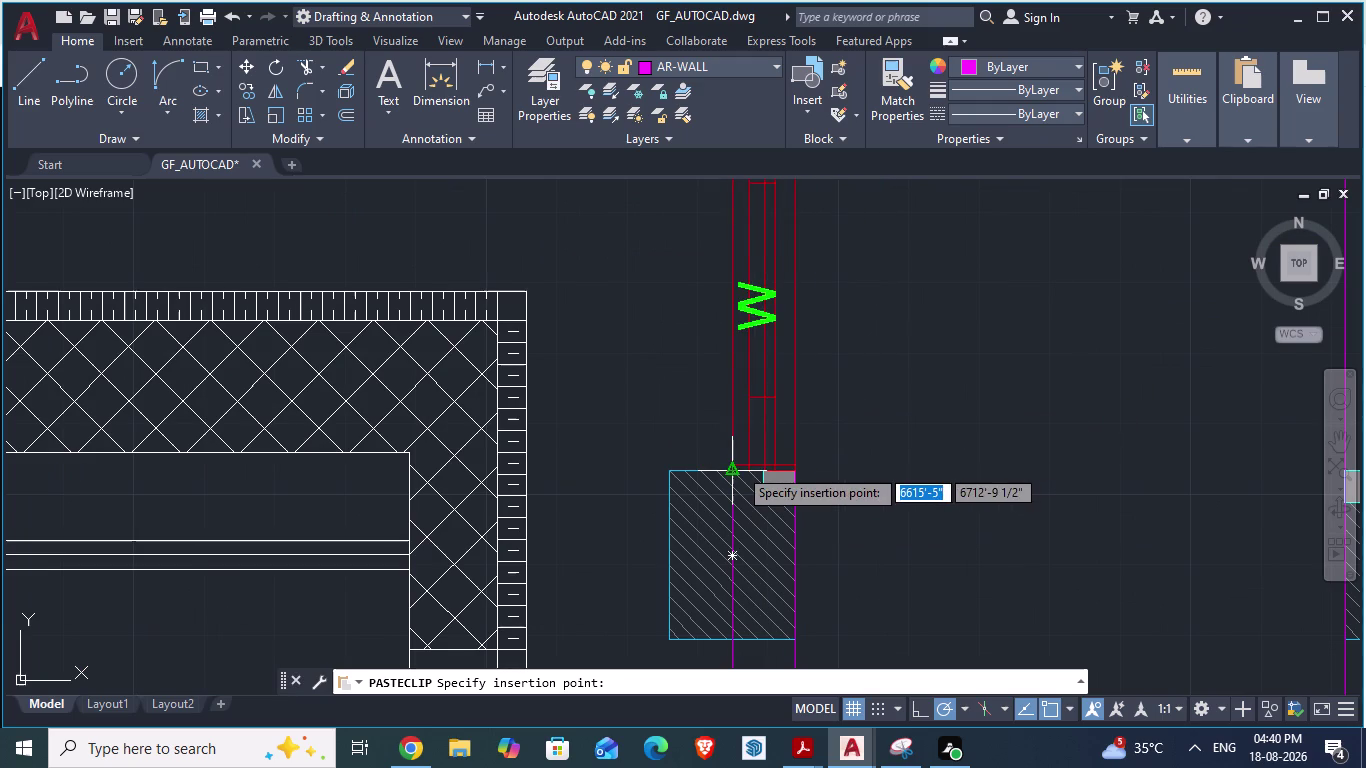
click(738, 467)
scroll(up, 3)
scroll(up, 3)
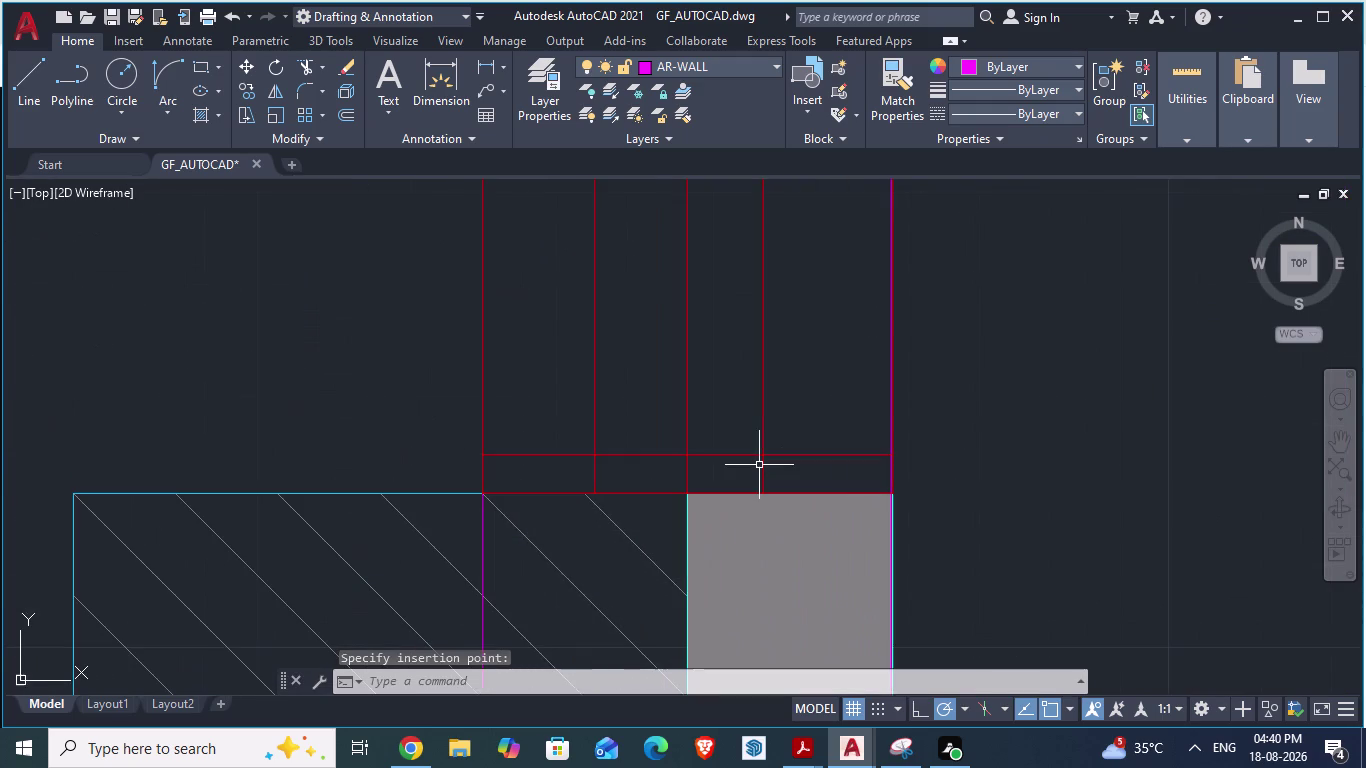
scroll(down, 3)
scroll(down, 3)
scroll(up, 3)
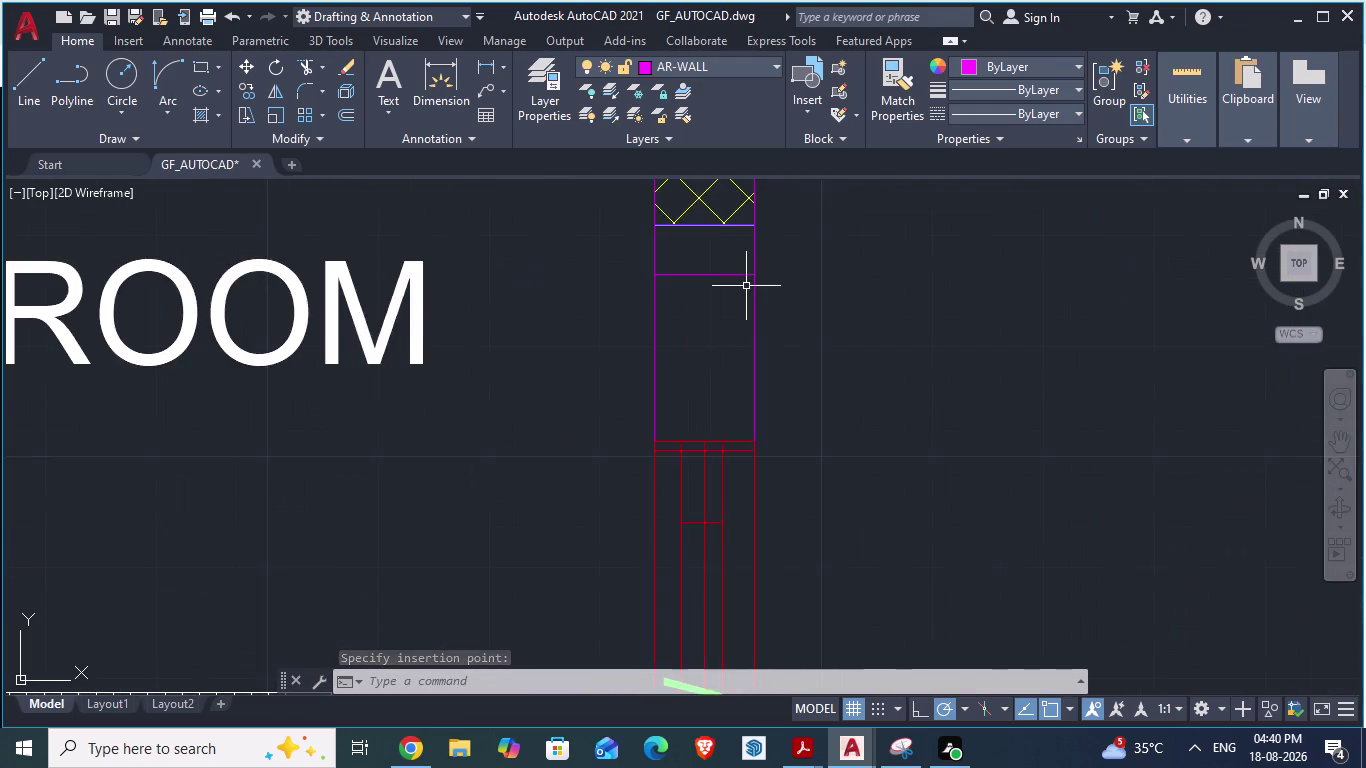
scroll(up, 3)
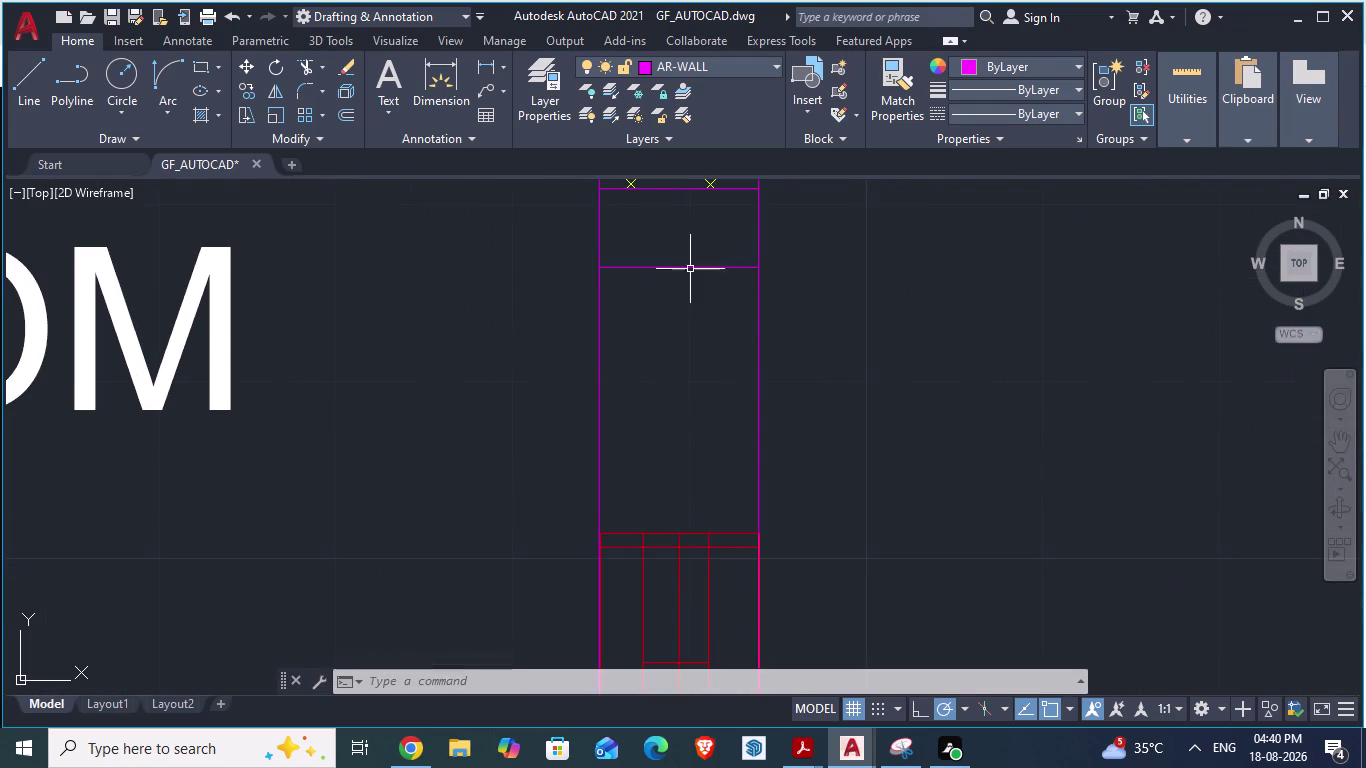
Delete the stray line crossing the master-bedroom wall.
click(690, 267)
key(Delete)
scroll(down, 3)
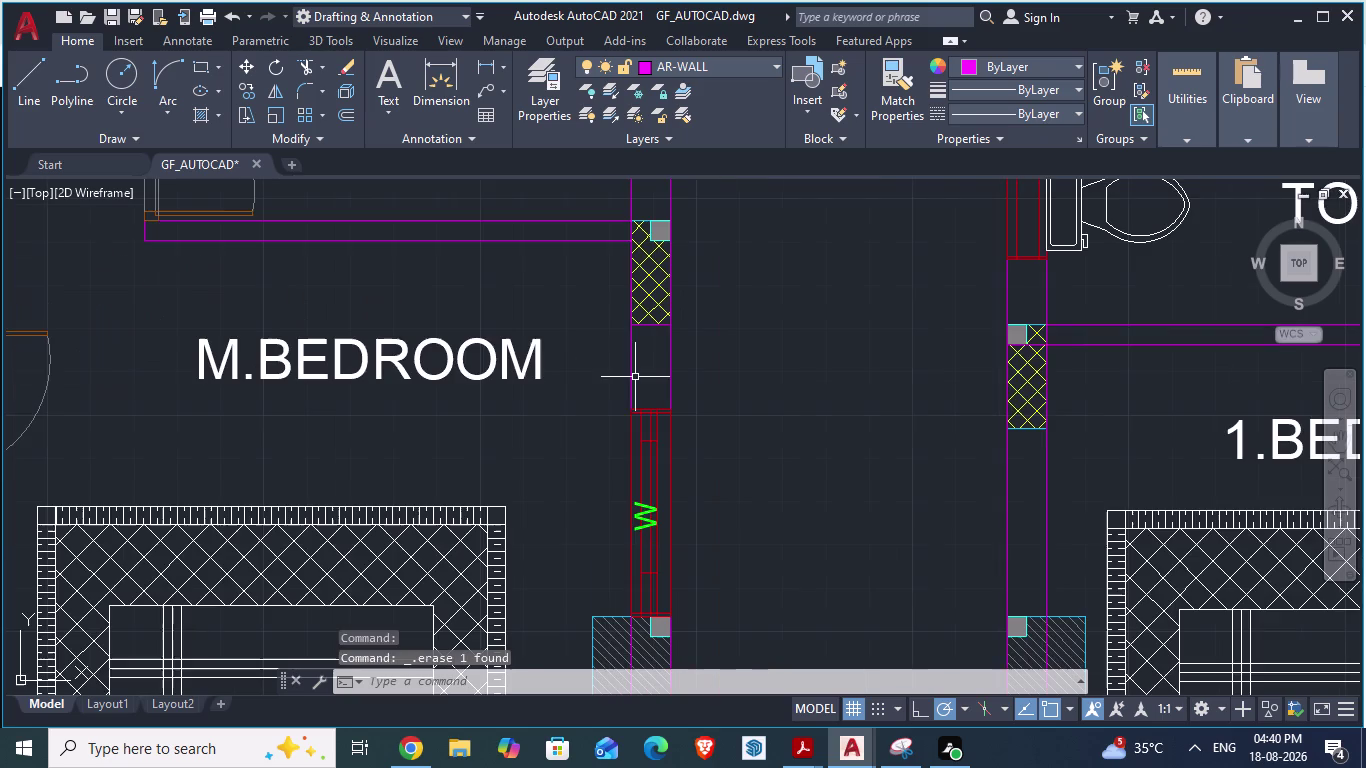
Compare against ARCH PLANS, then select the newly pasted window block.
key(alt+Tab)
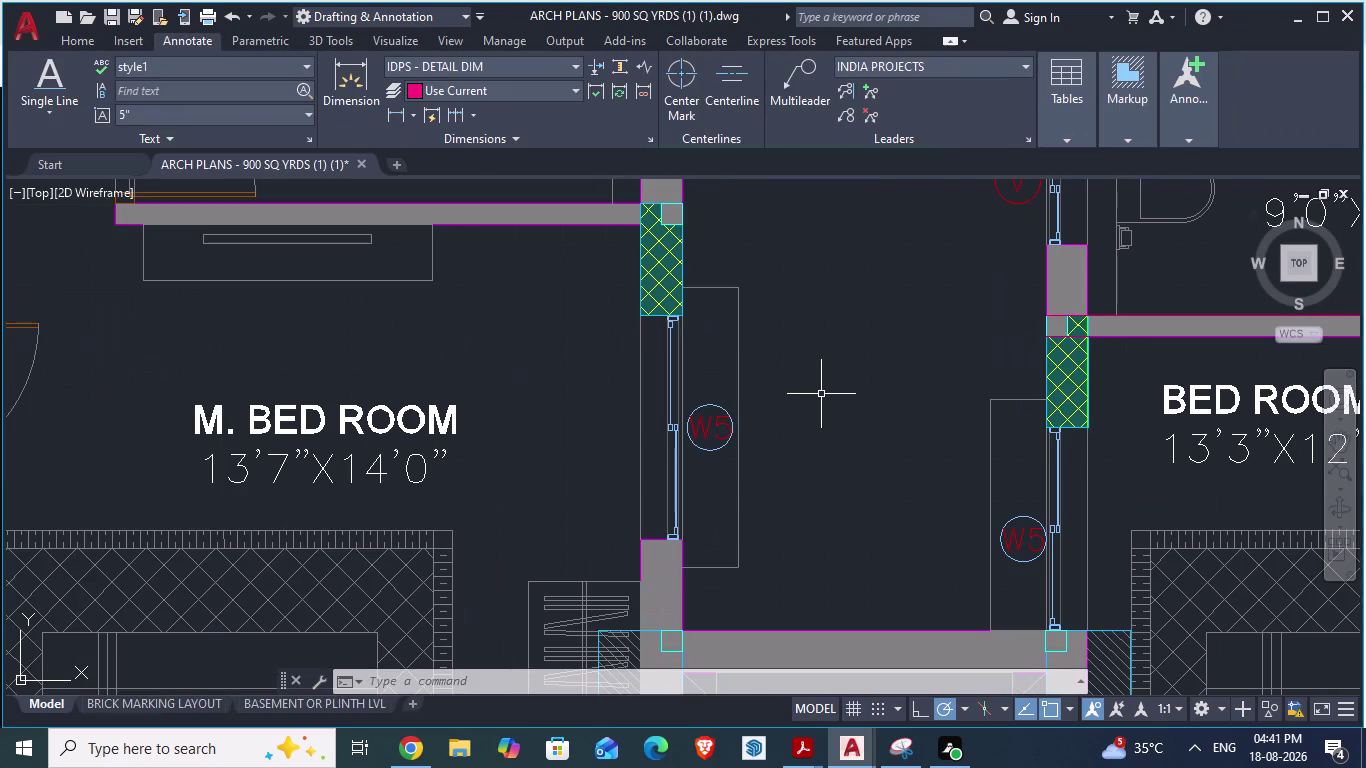
key(alt+Tab)
key(alt+Tab)
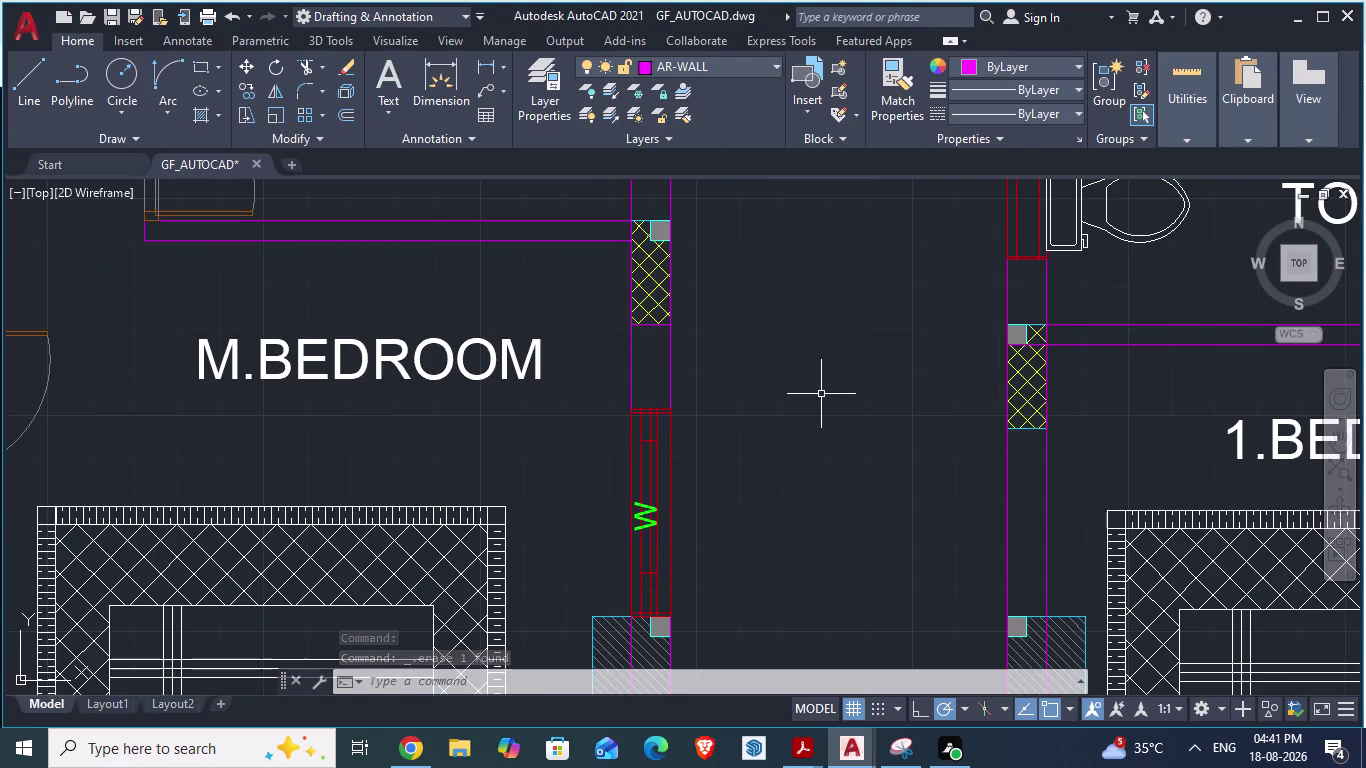
key(alt+Tab)
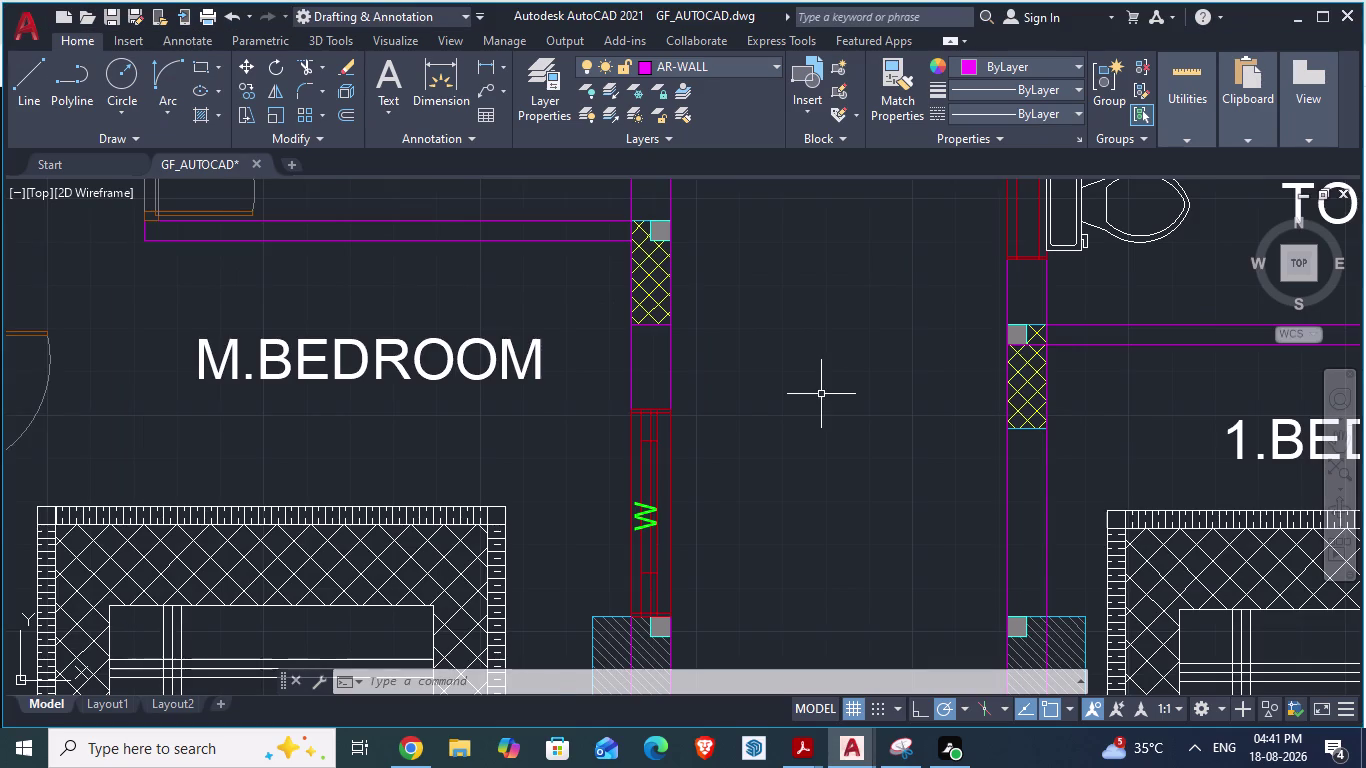
scroll(down, 3)
scroll(up, 3)
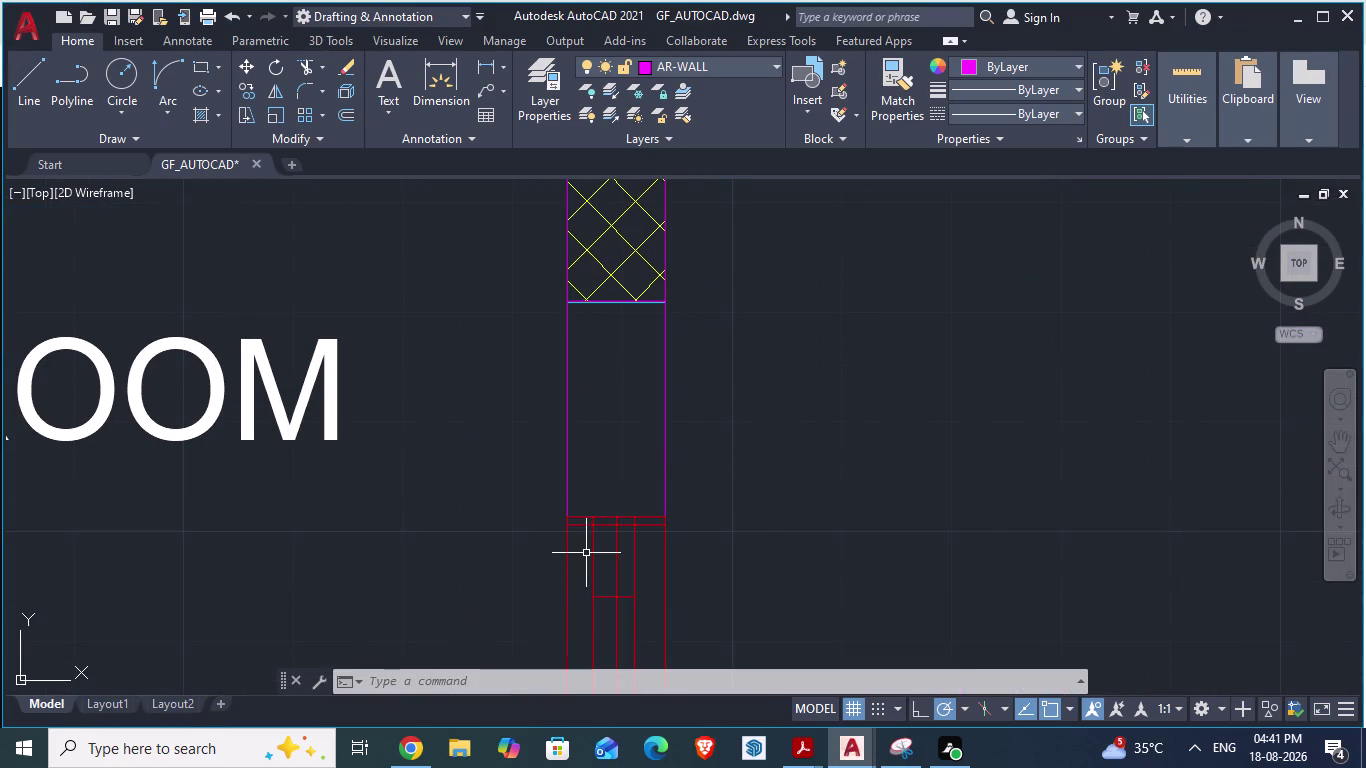
click(598, 514)
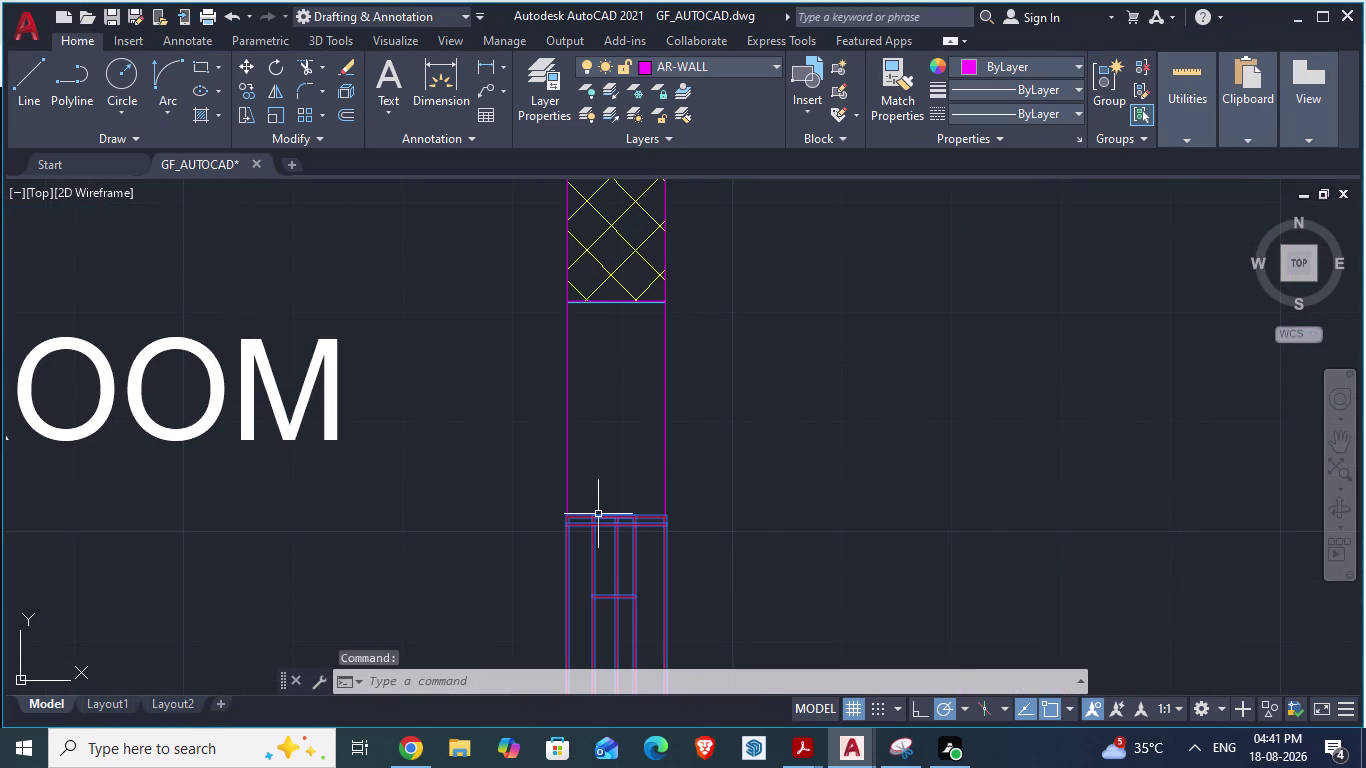
Move the pasted W window up toward the cross-hatched window.
key(m)
key(Return)
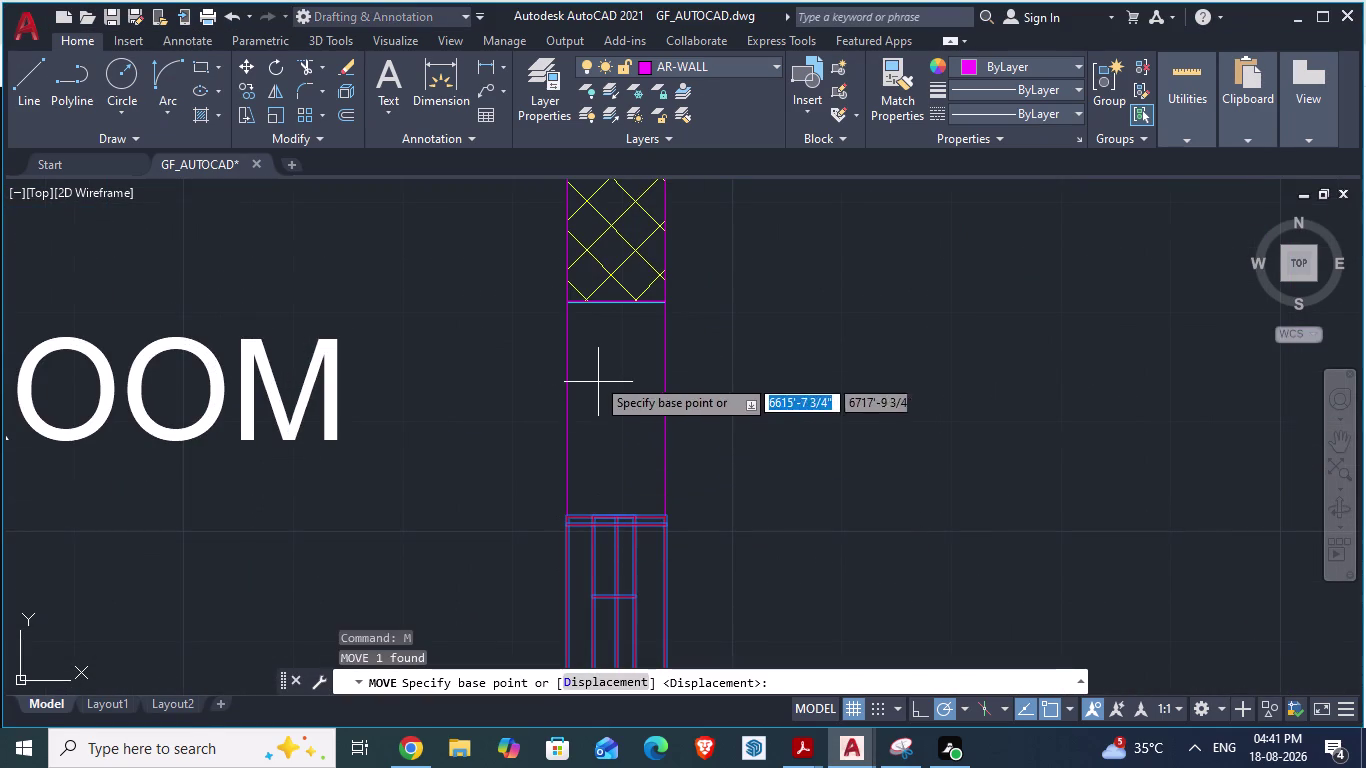
drag(571, 521, 556, 322)
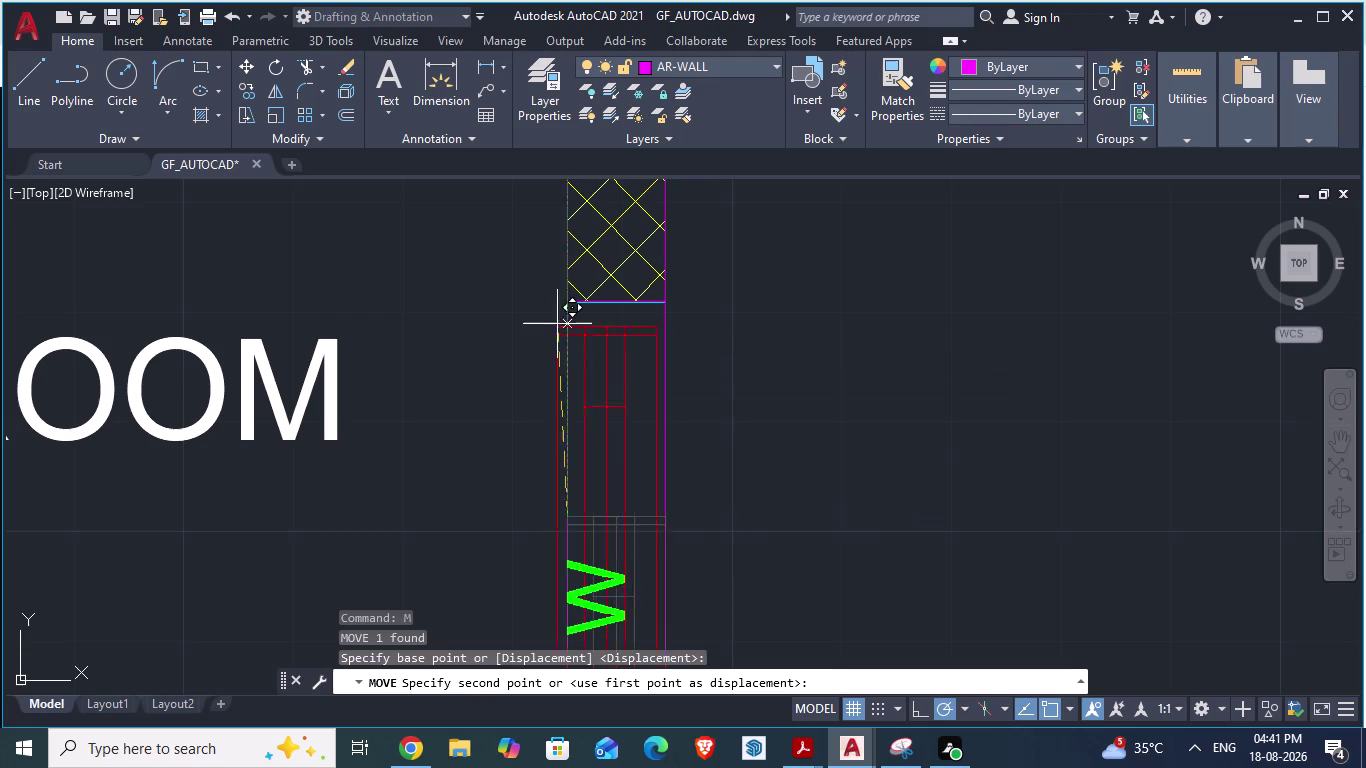
drag(556, 322, 570, 308)
click(570, 308)
scroll(up, 3)
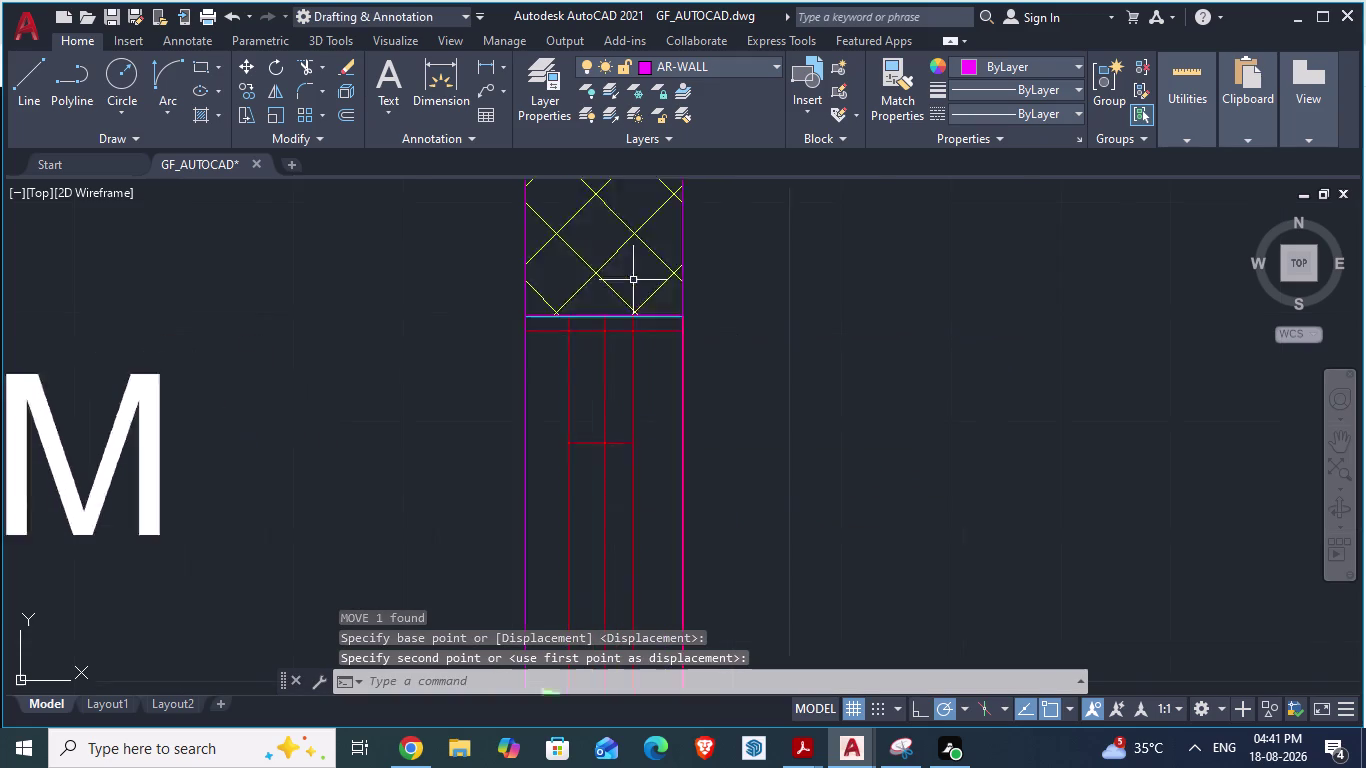
scroll(up, 3)
scroll(up, 3)
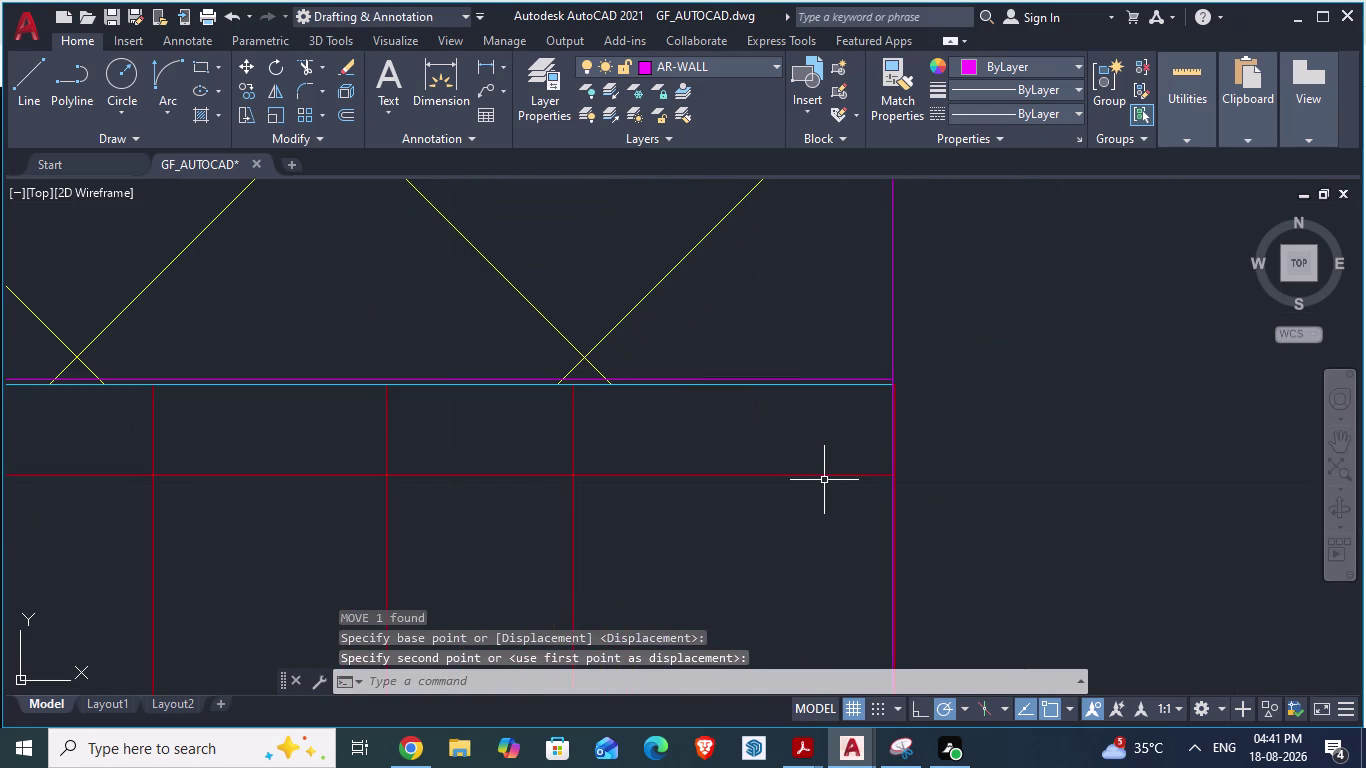
Move the window block again into its final spot against the wall line.
click(813, 475)
key(m)
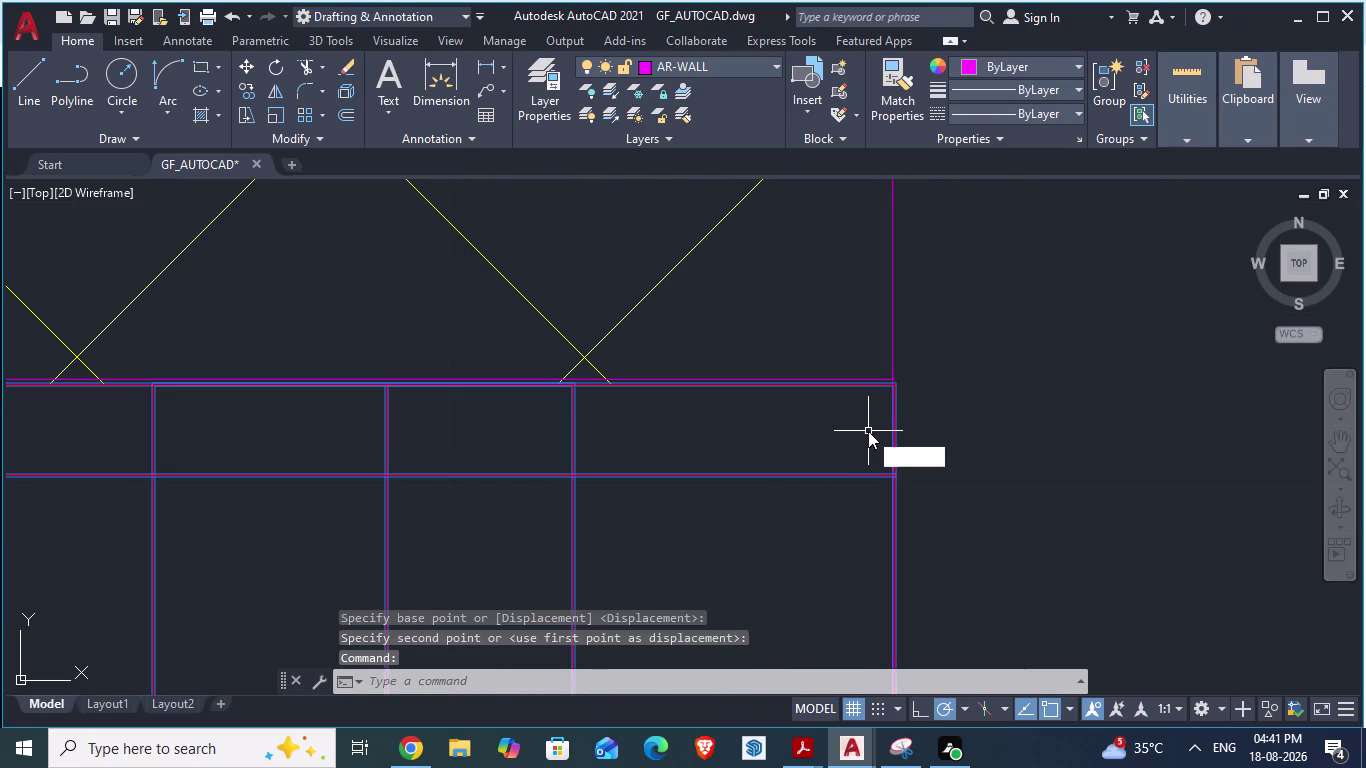
key(Return)
drag(737, 377, 719, 393)
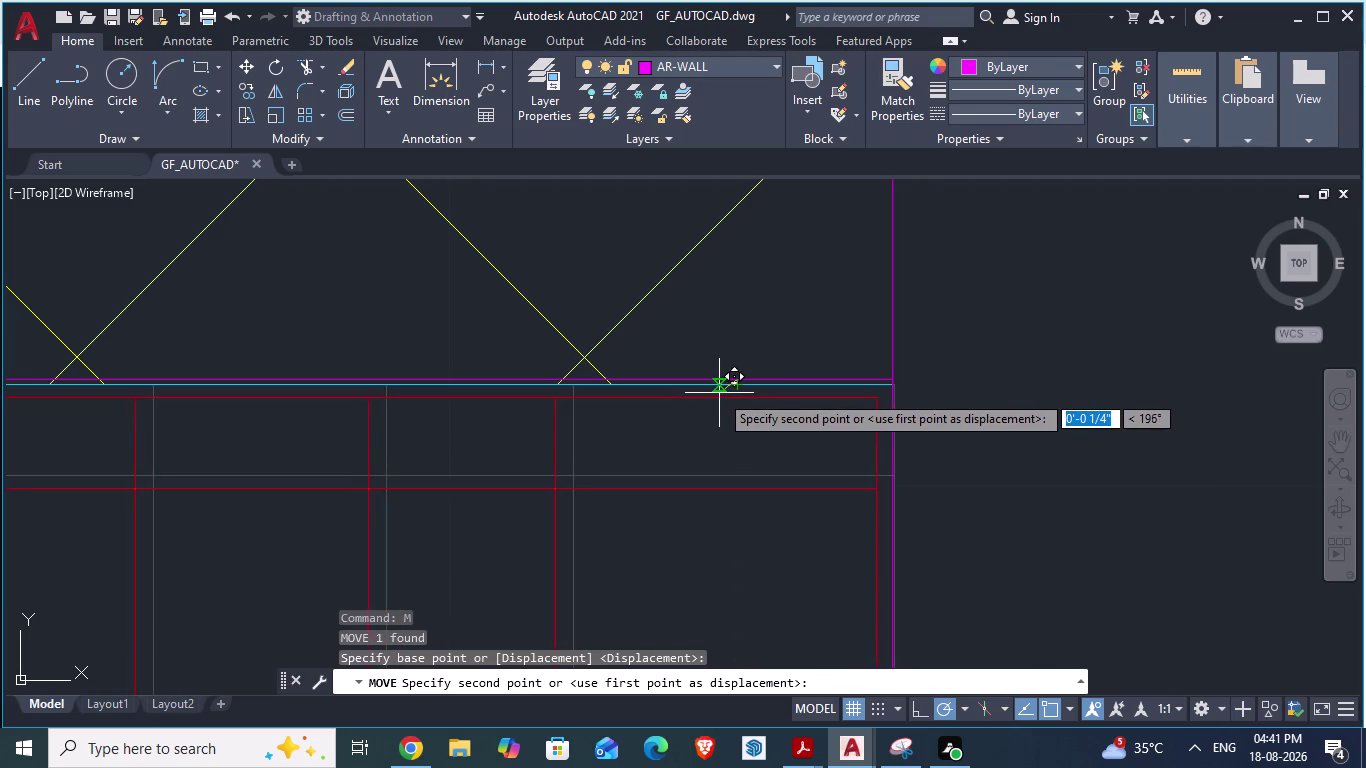
click(696, 403)
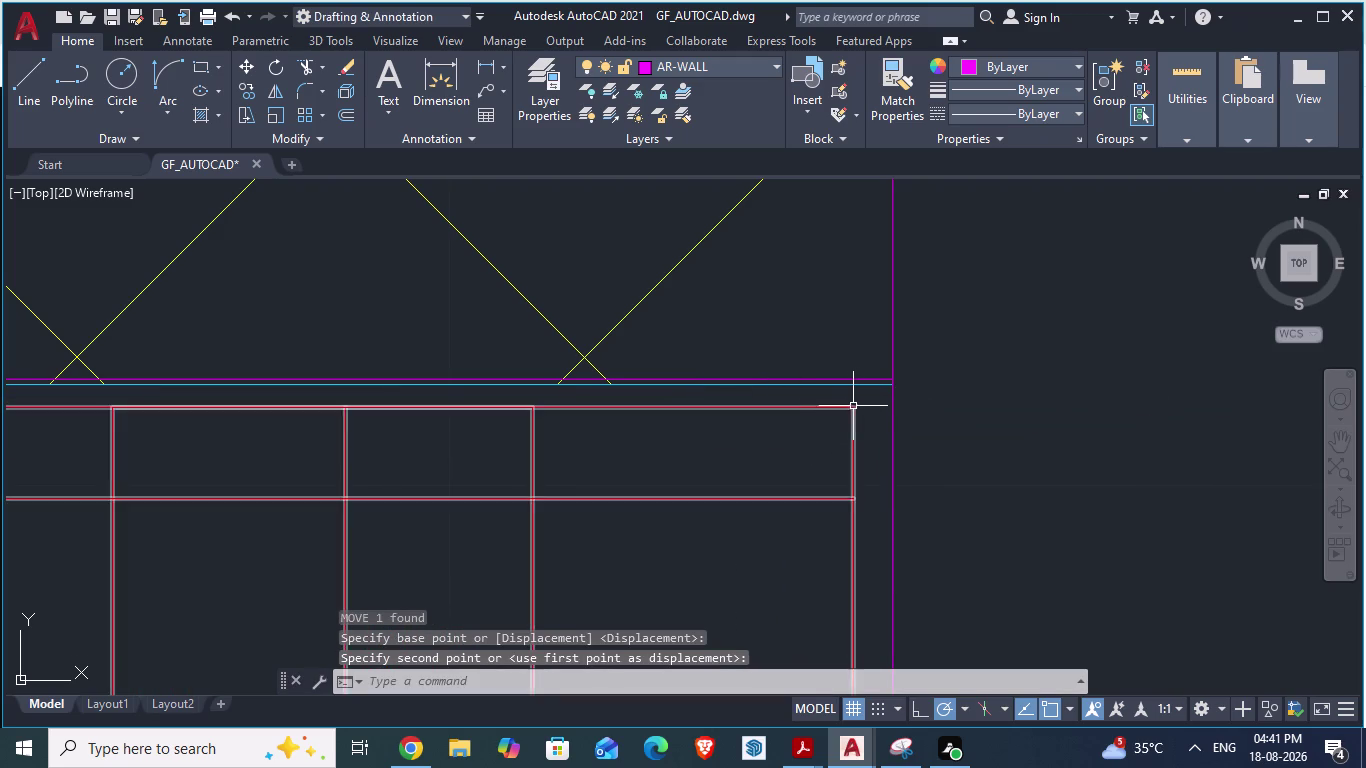
Move the wall lines up to the boundary corner.
key(m)
key(Return)
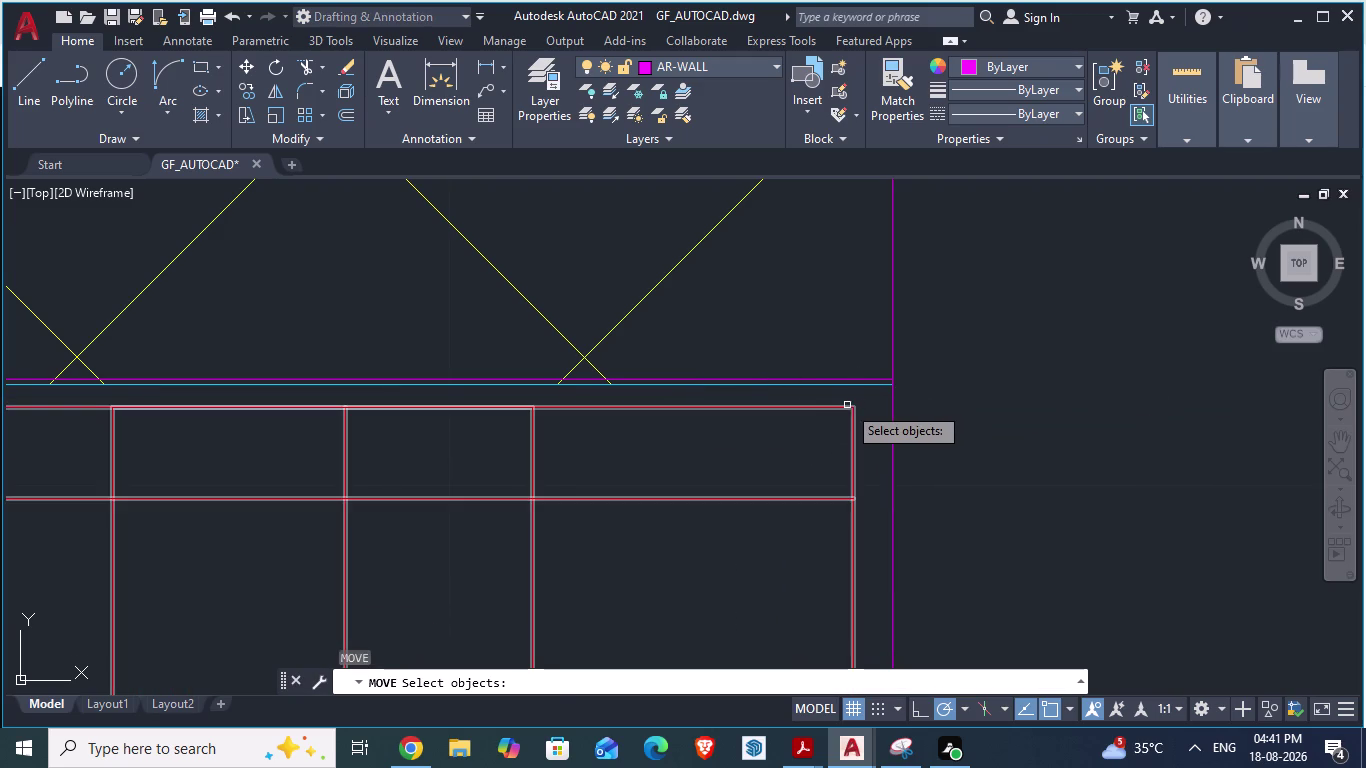
click(846, 405)
key(Return)
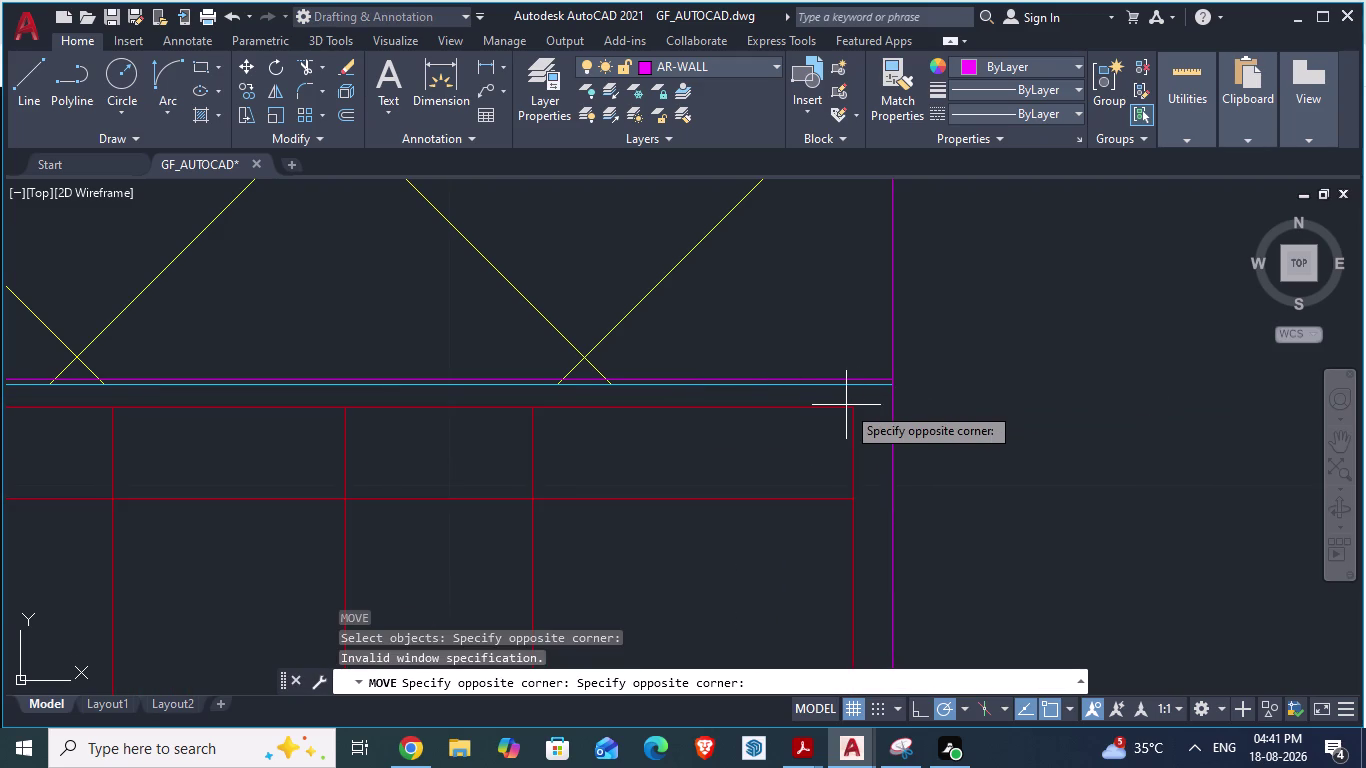
click(841, 416)
key(Return)
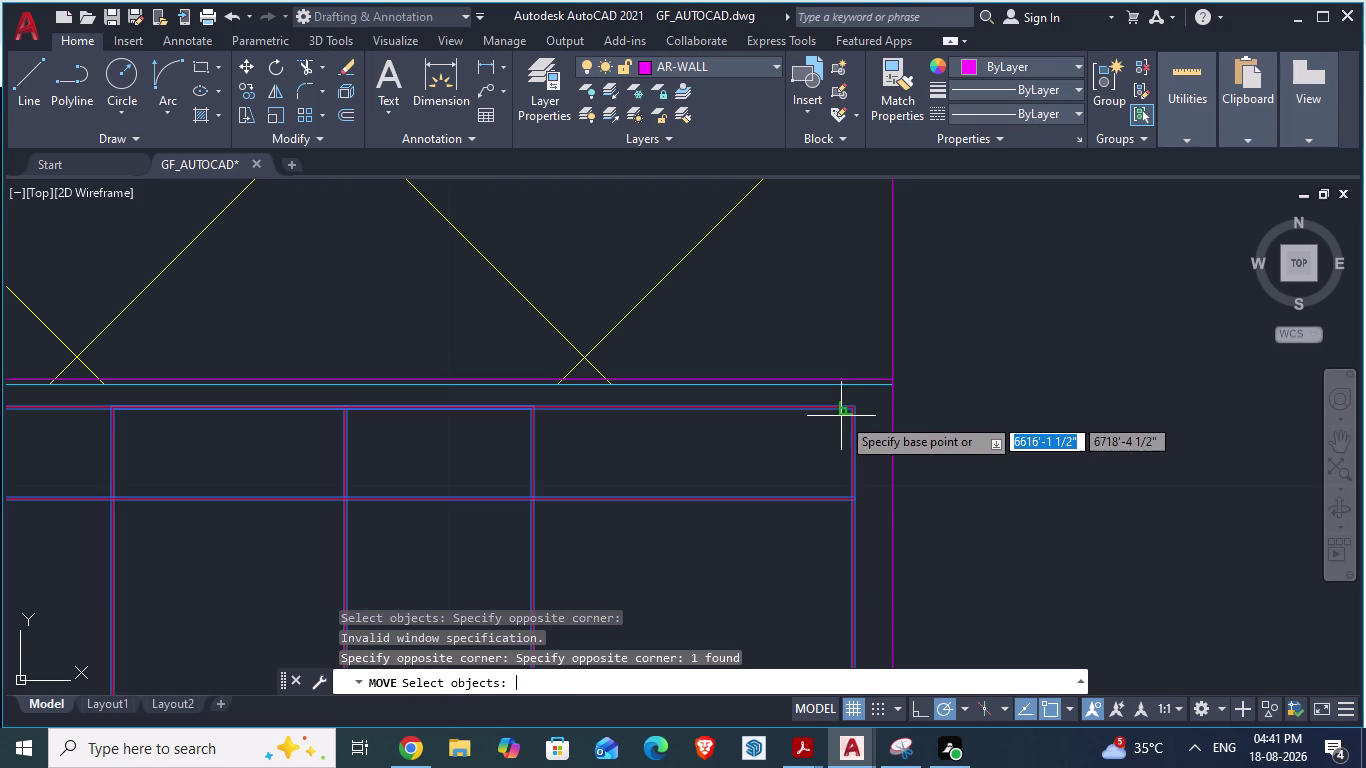
drag(852, 416, 892, 390)
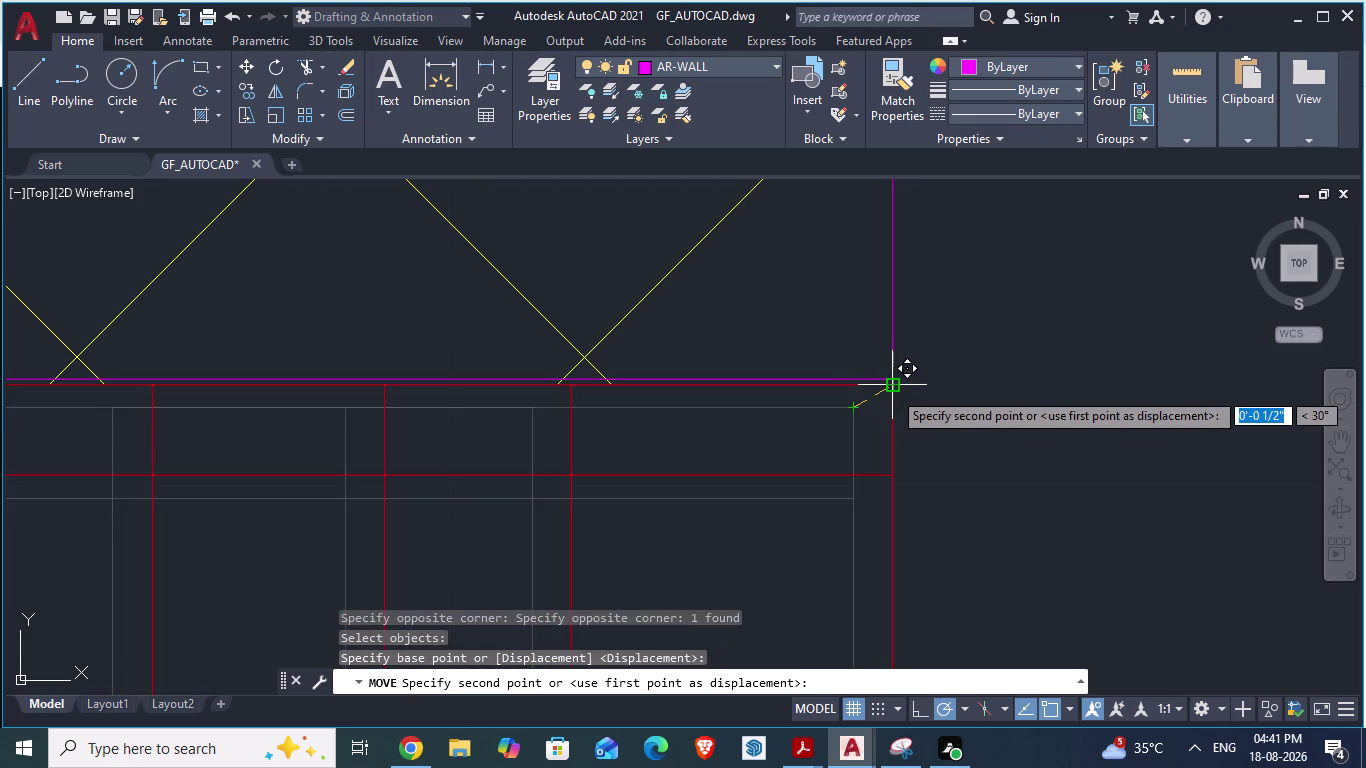
drag(892, 390, 884, 380)
scroll(up, 3)
click(884, 380)
scroll(down, 3)
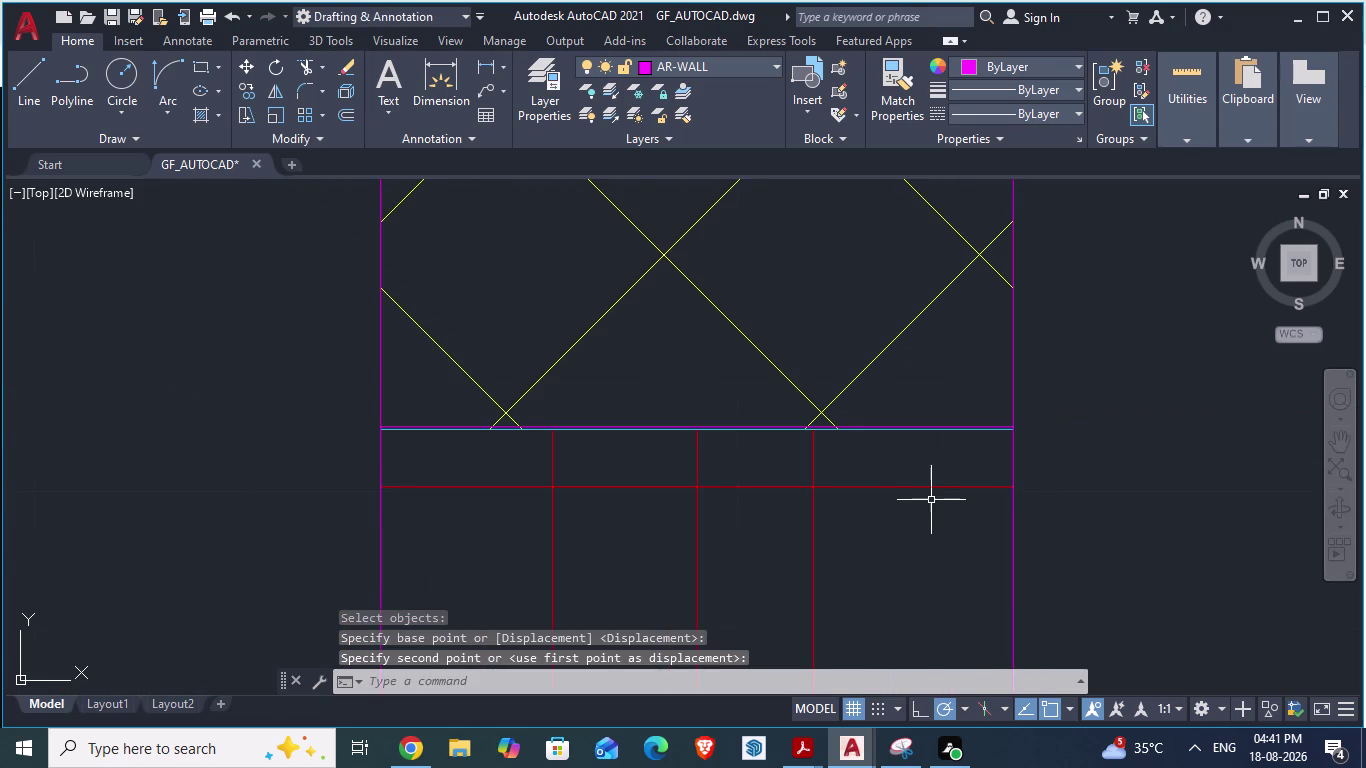
key(Escape)
Delete the stray line near the master-bedroom wall.
scroll(up, 3)
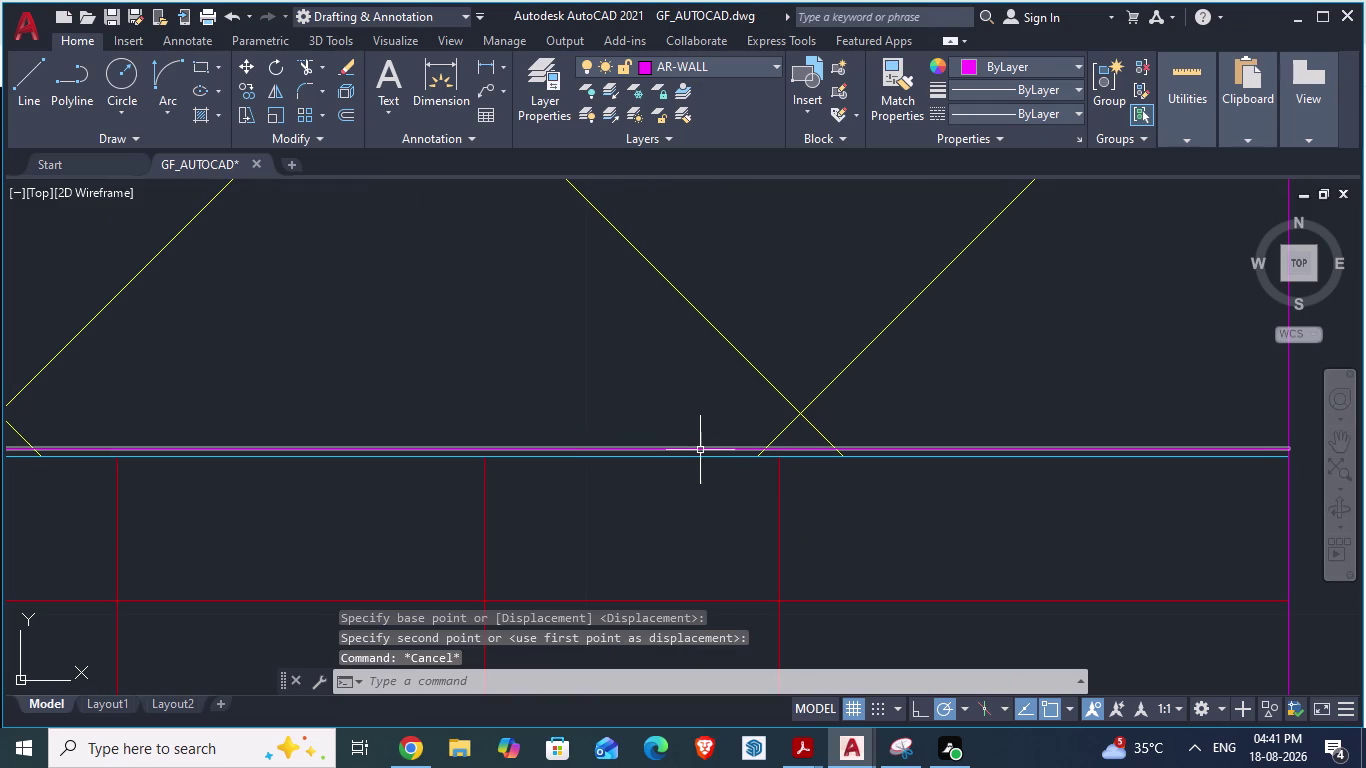
click(700, 450)
key(Delete)
scroll(down, 3)
scroll(down, 3)
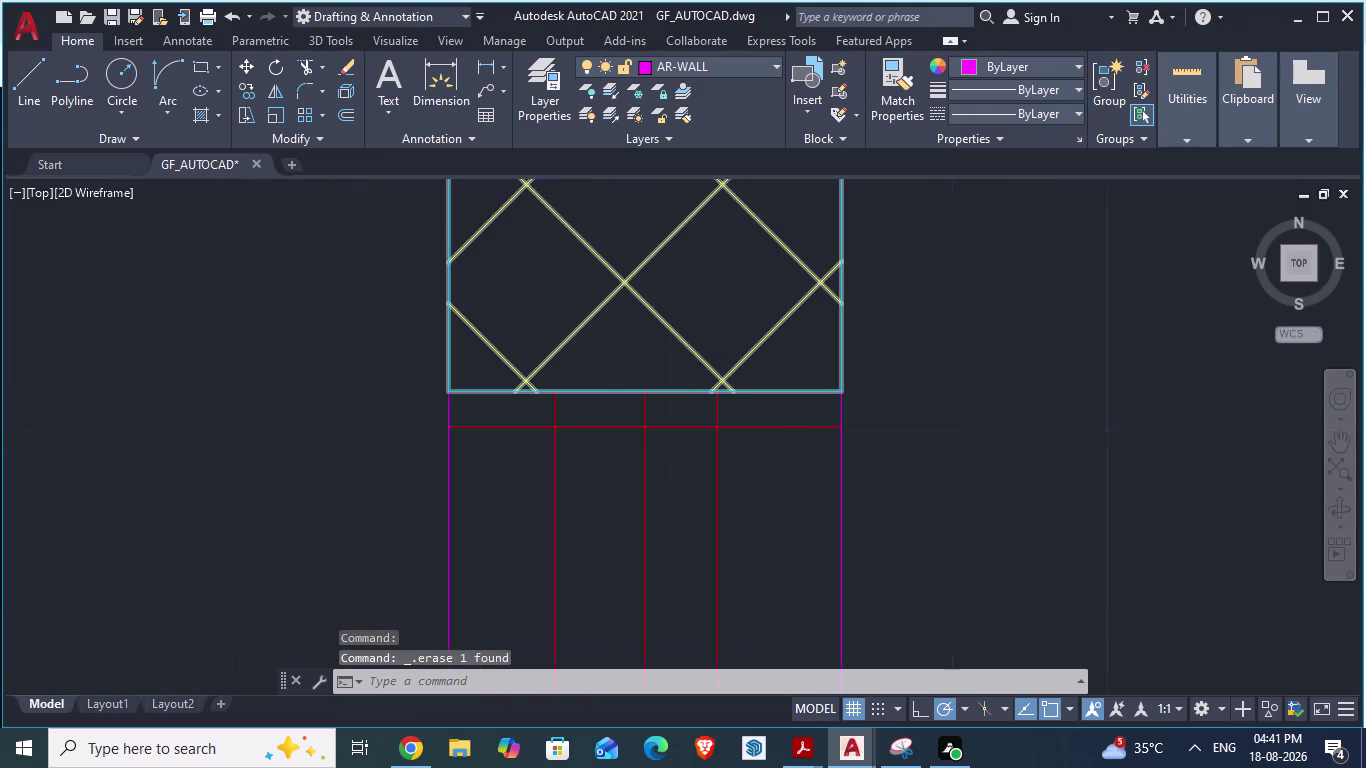
scroll(down, 3)
scroll(down, 3)
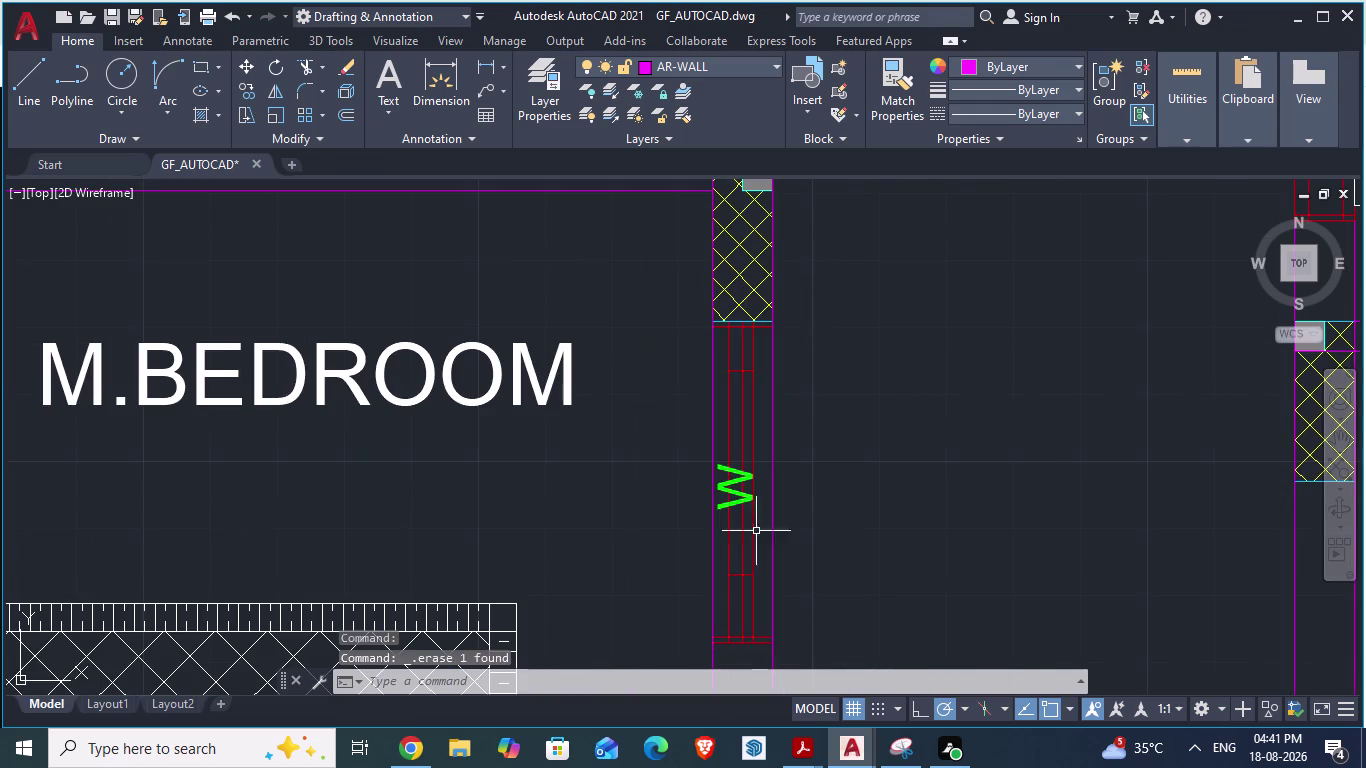
scroll(down, 3)
scroll(up, 3)
scroll(up, 3)
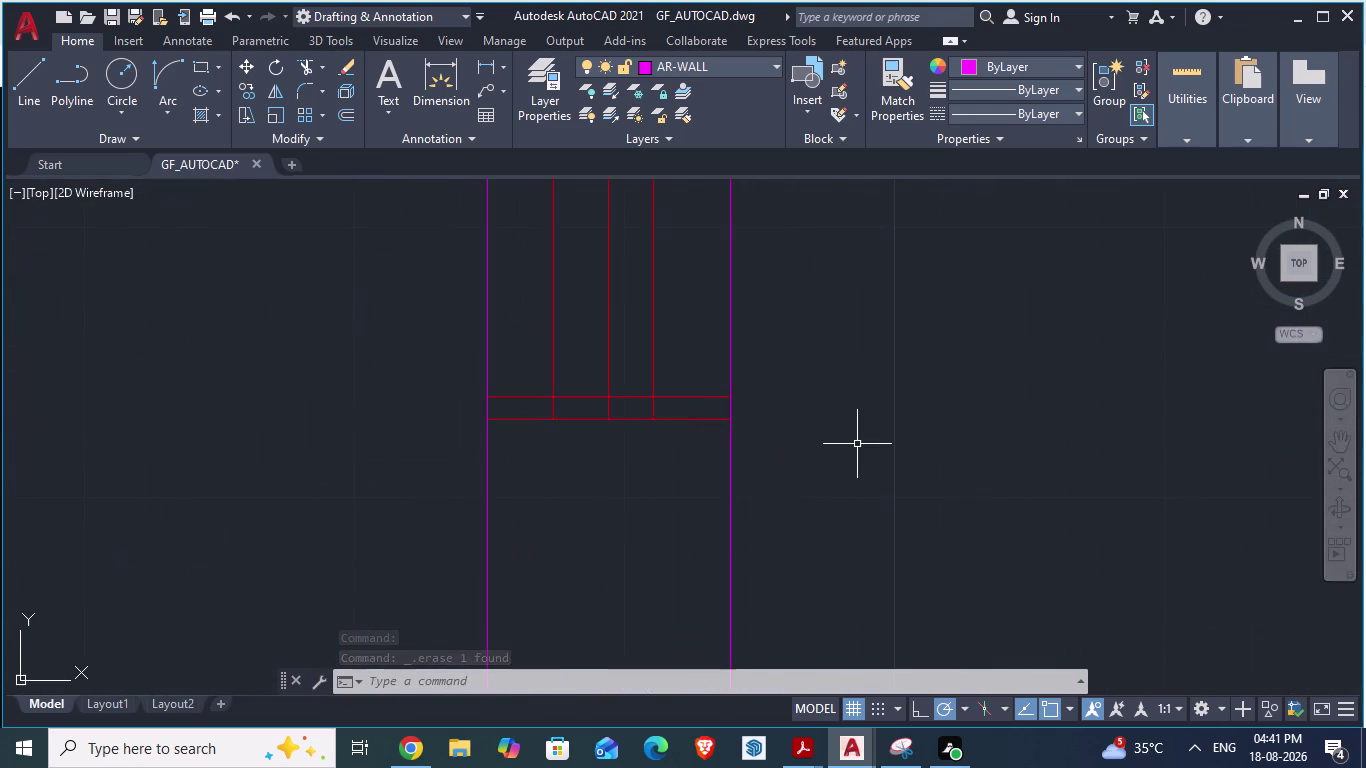
Draw a line across the wall end from its left edge to its right edge.
key(l)
key(Return)
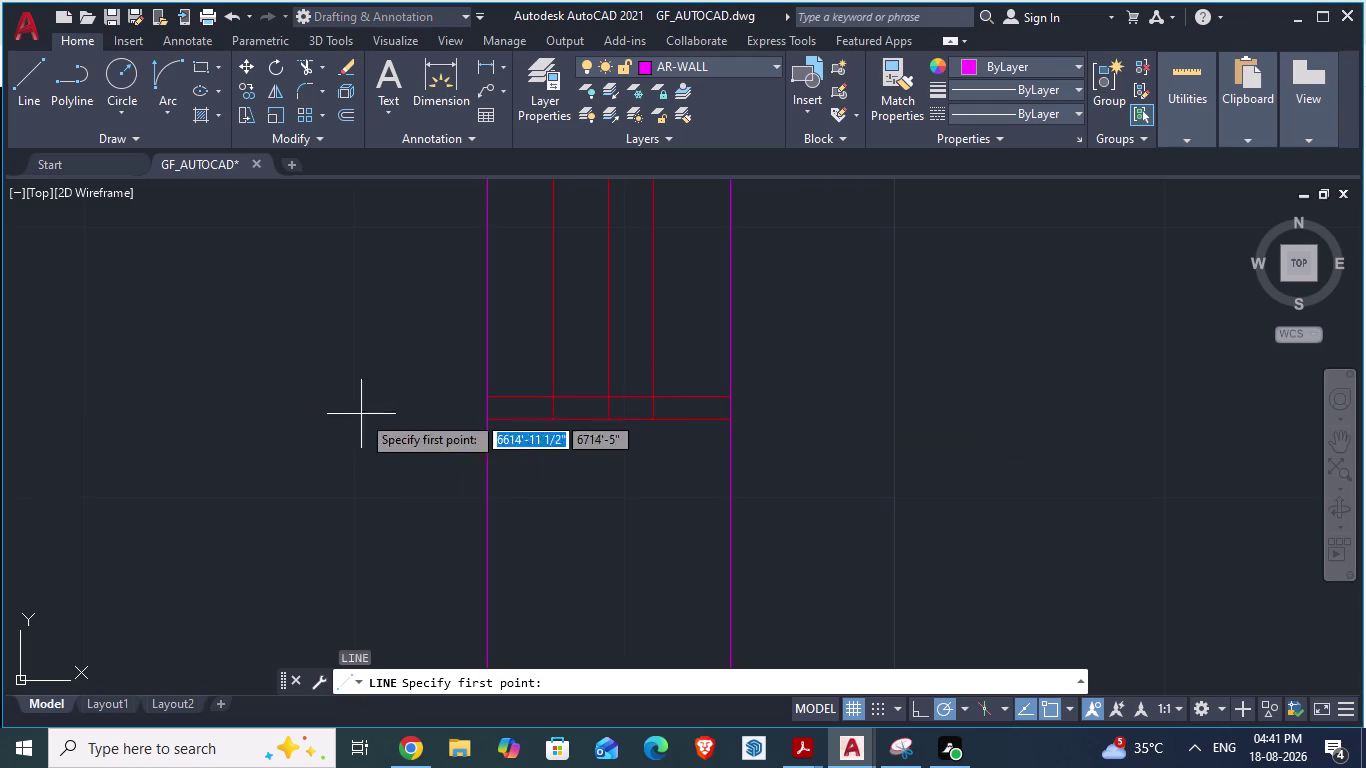
click(484, 417)
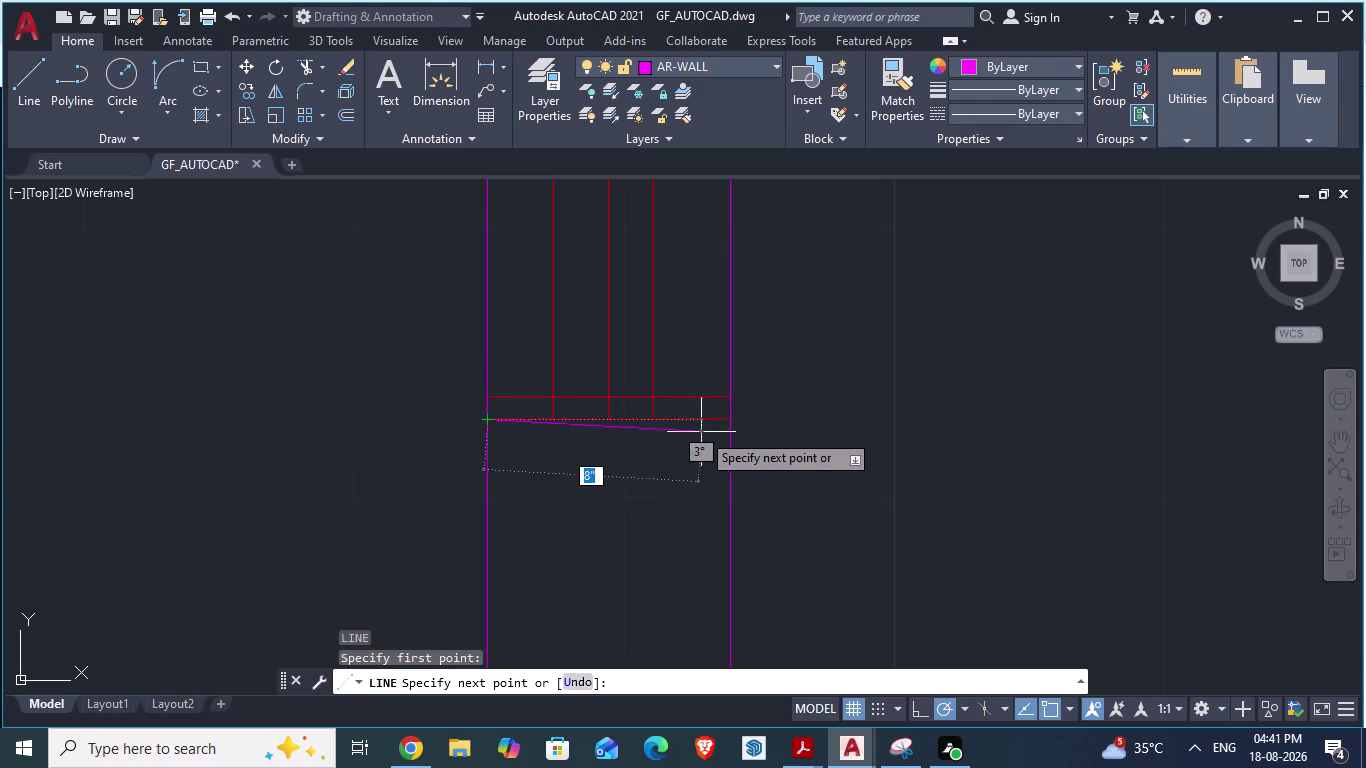
click(725, 418)
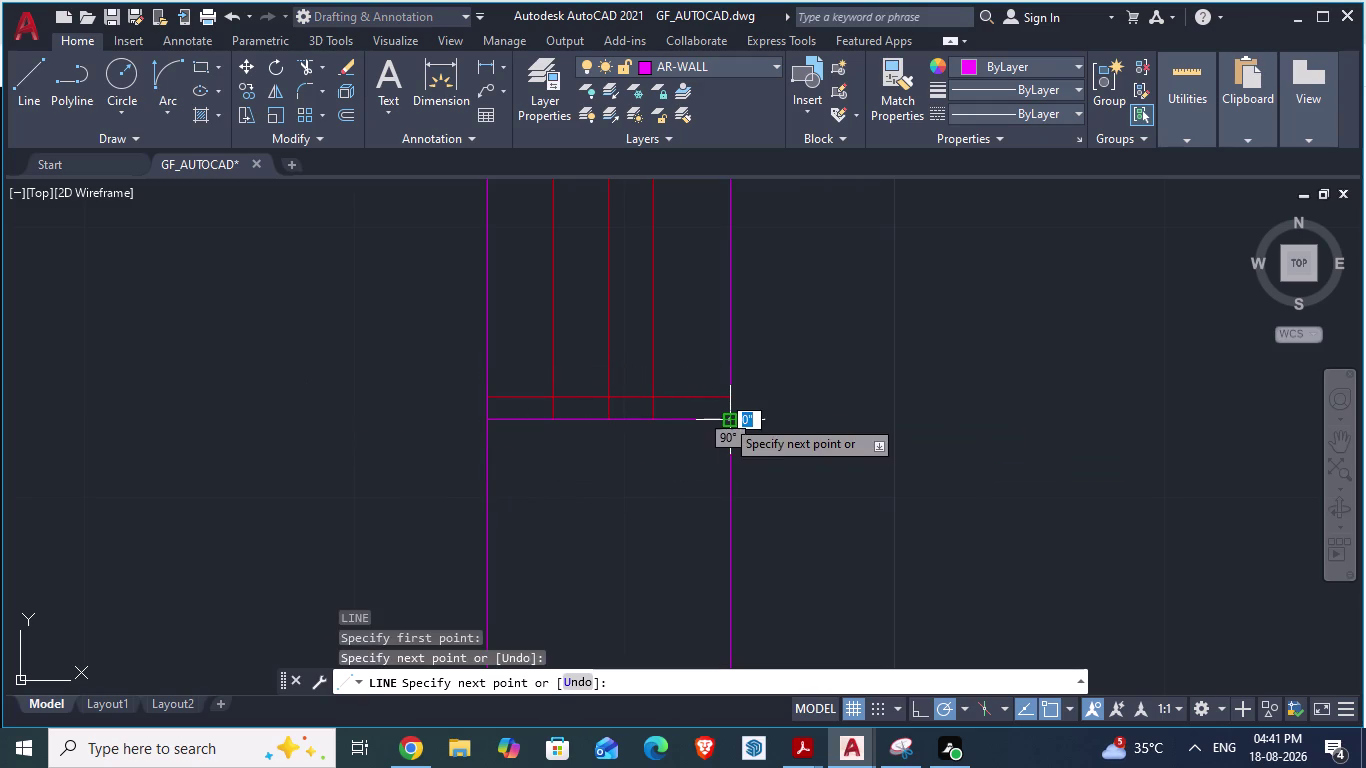
key(Return)
scroll(down, 3)
scroll(down, 3)
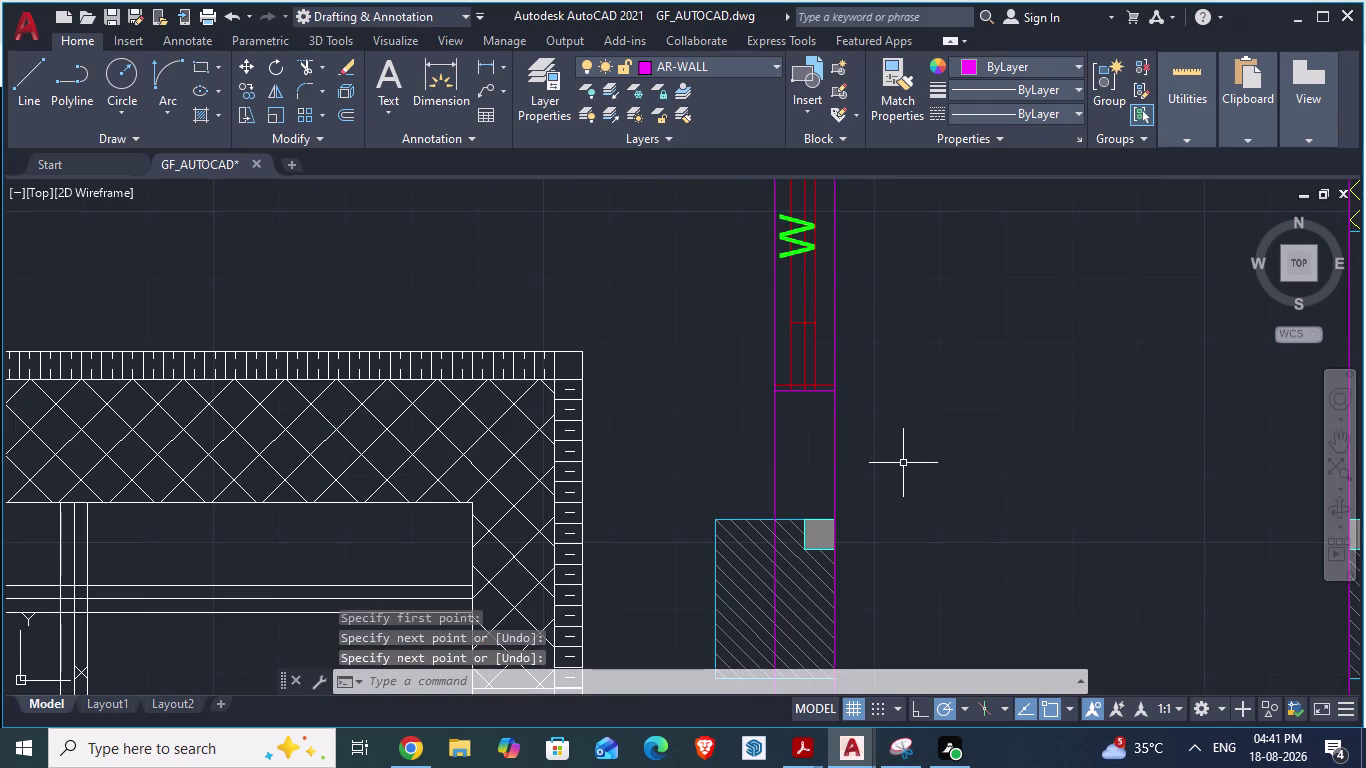
Save the ground-floor plan and bring up the ARCH PLANS reference.
key(ctrl+s)
scroll(down, 3)
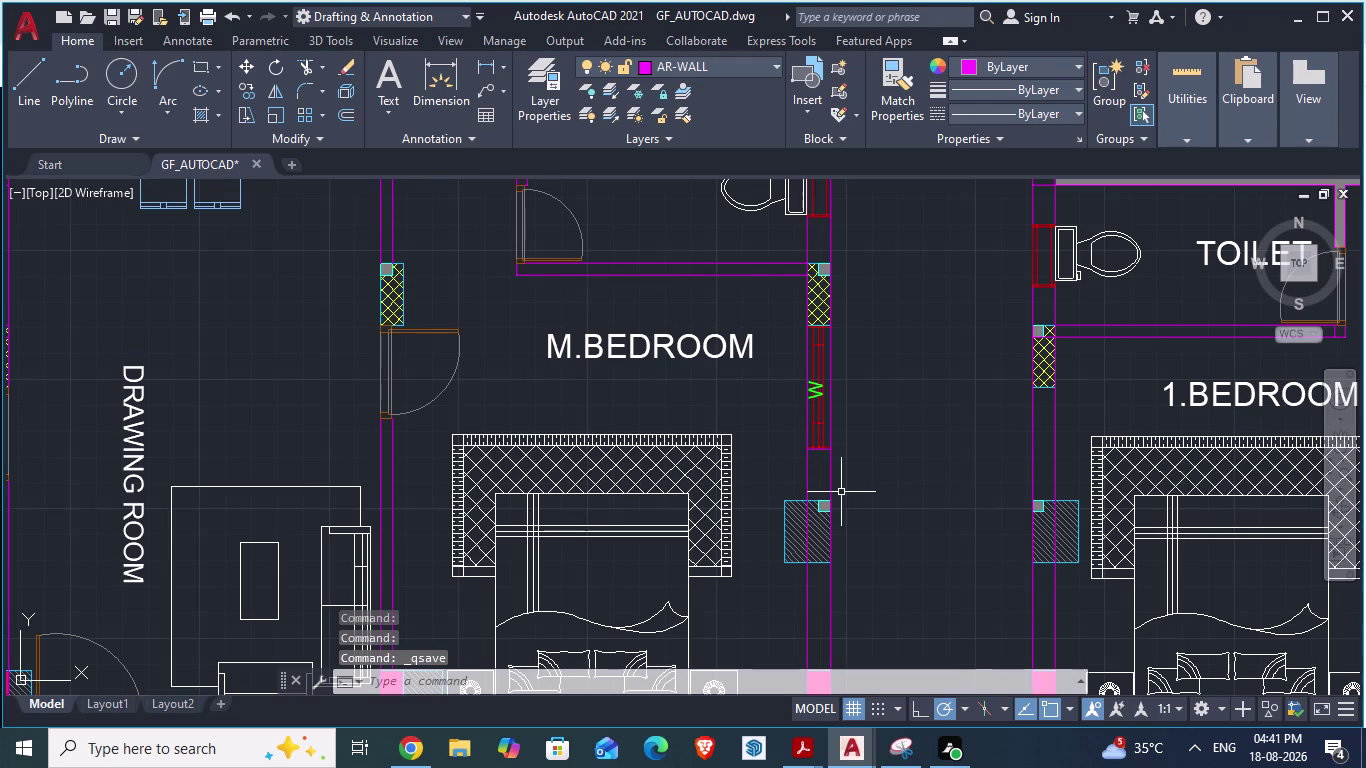
key(alt+Tab)
scroll(down, 3)
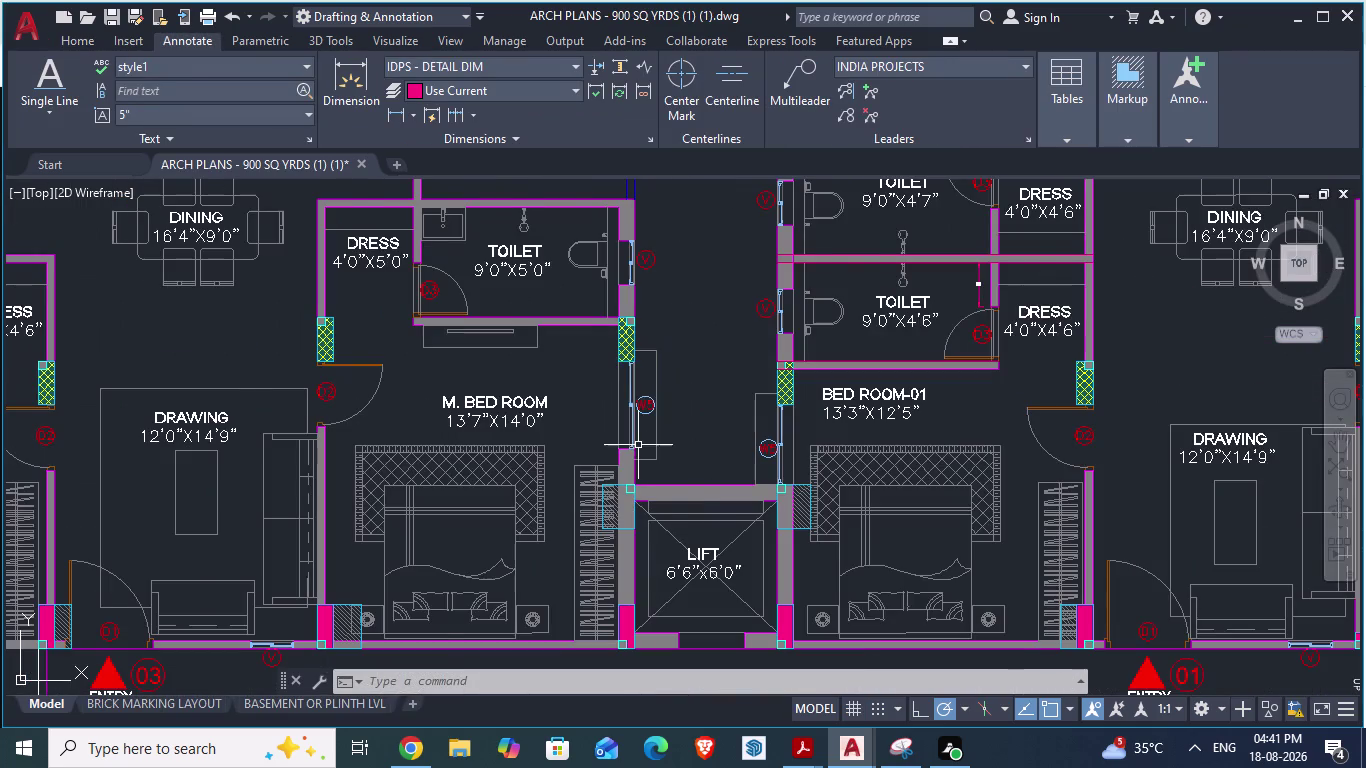
scroll(down, 3)
Compare the master bedroom and lift walls between GF_AUTOCAD and ARCH PLANS.
scroll(up, 3)
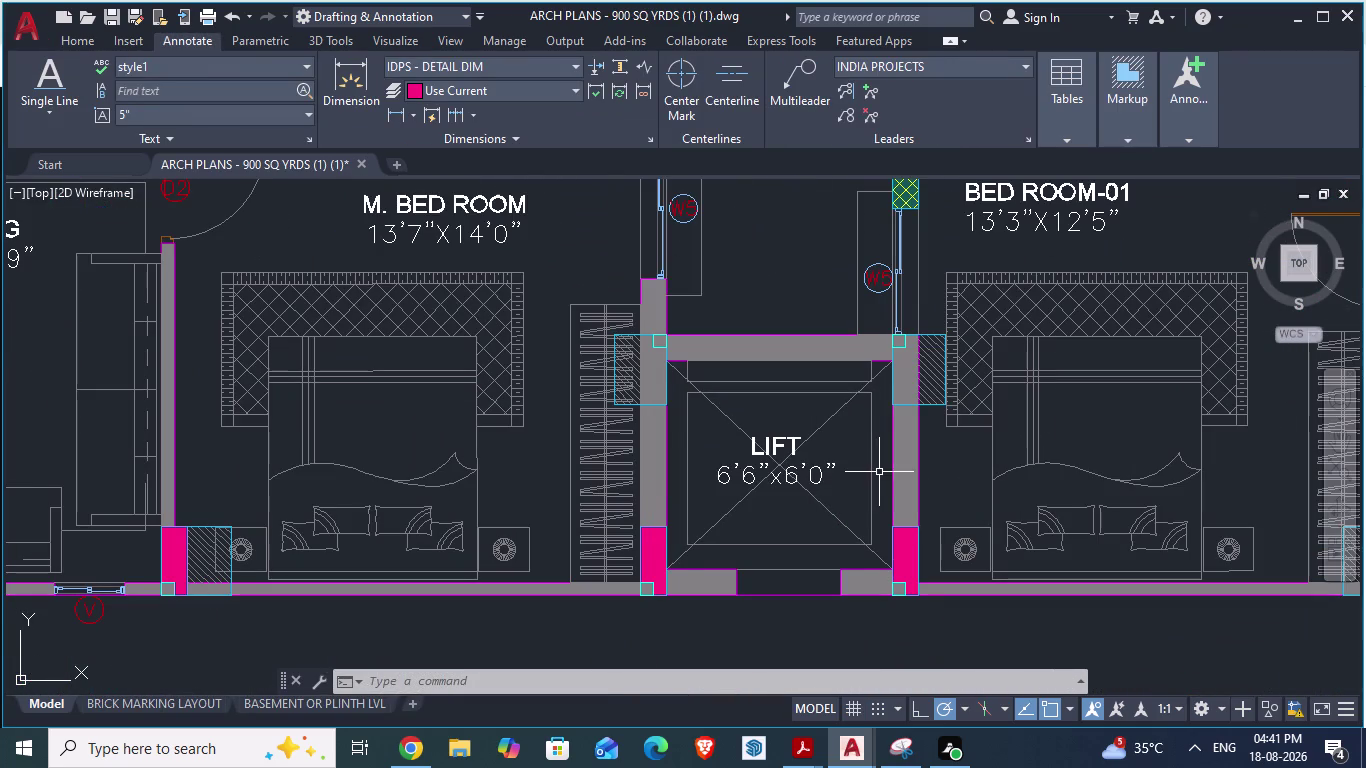
key(alt+Tab)
scroll(down, 3)
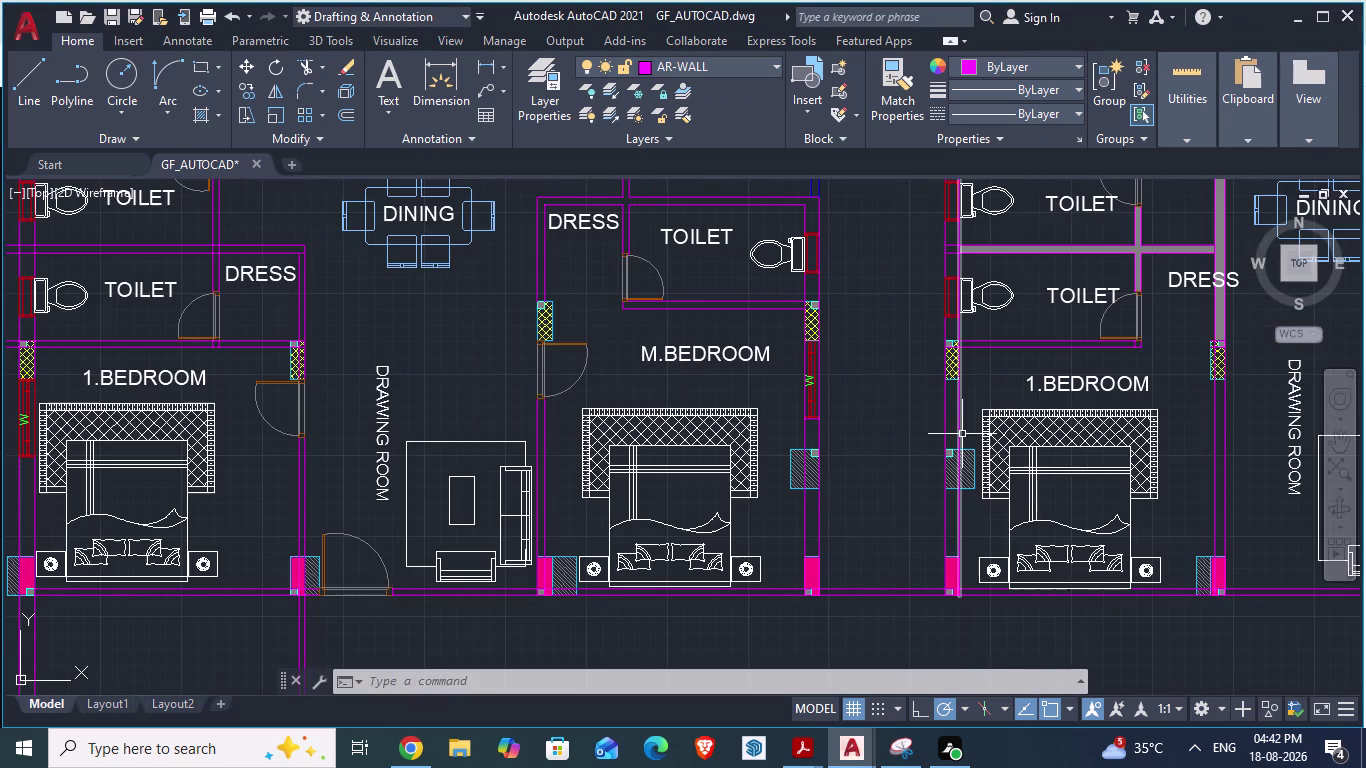
scroll(up, 3)
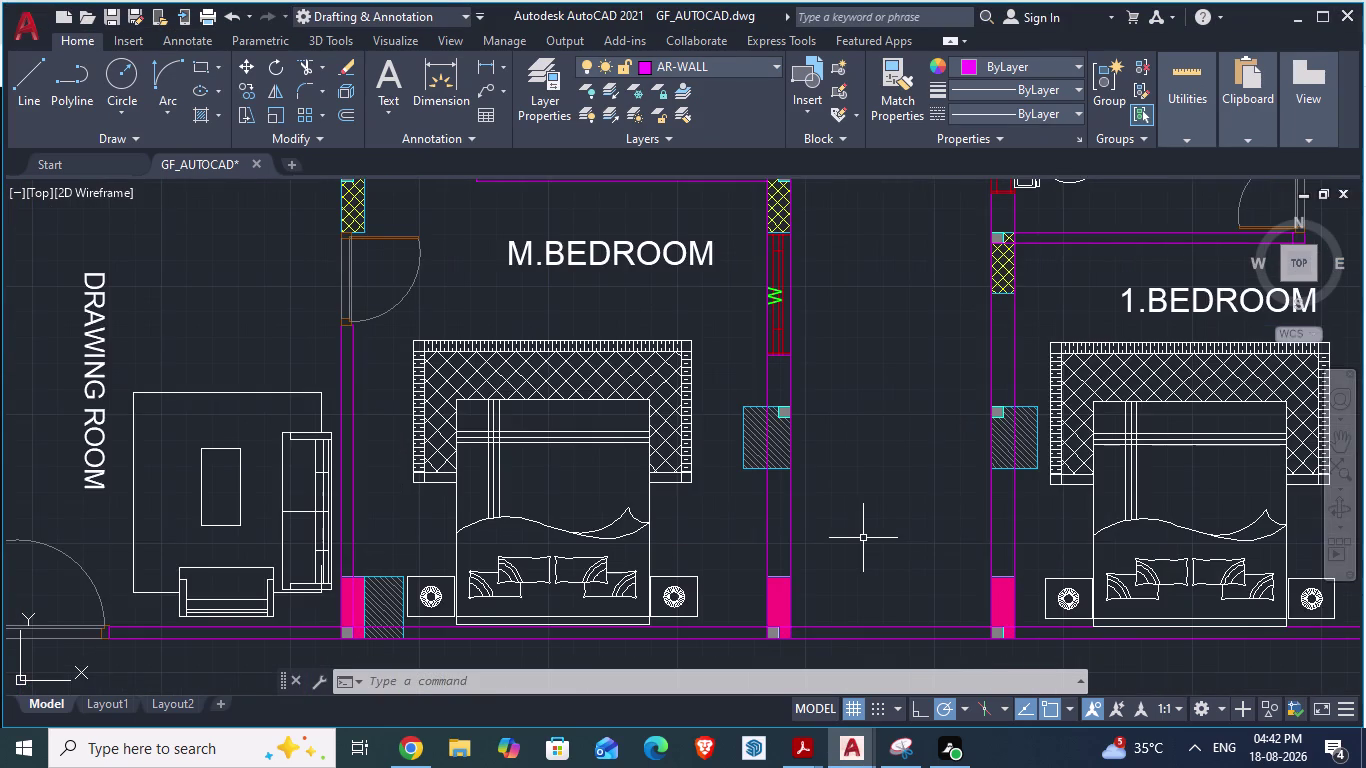
key(alt+Tab)
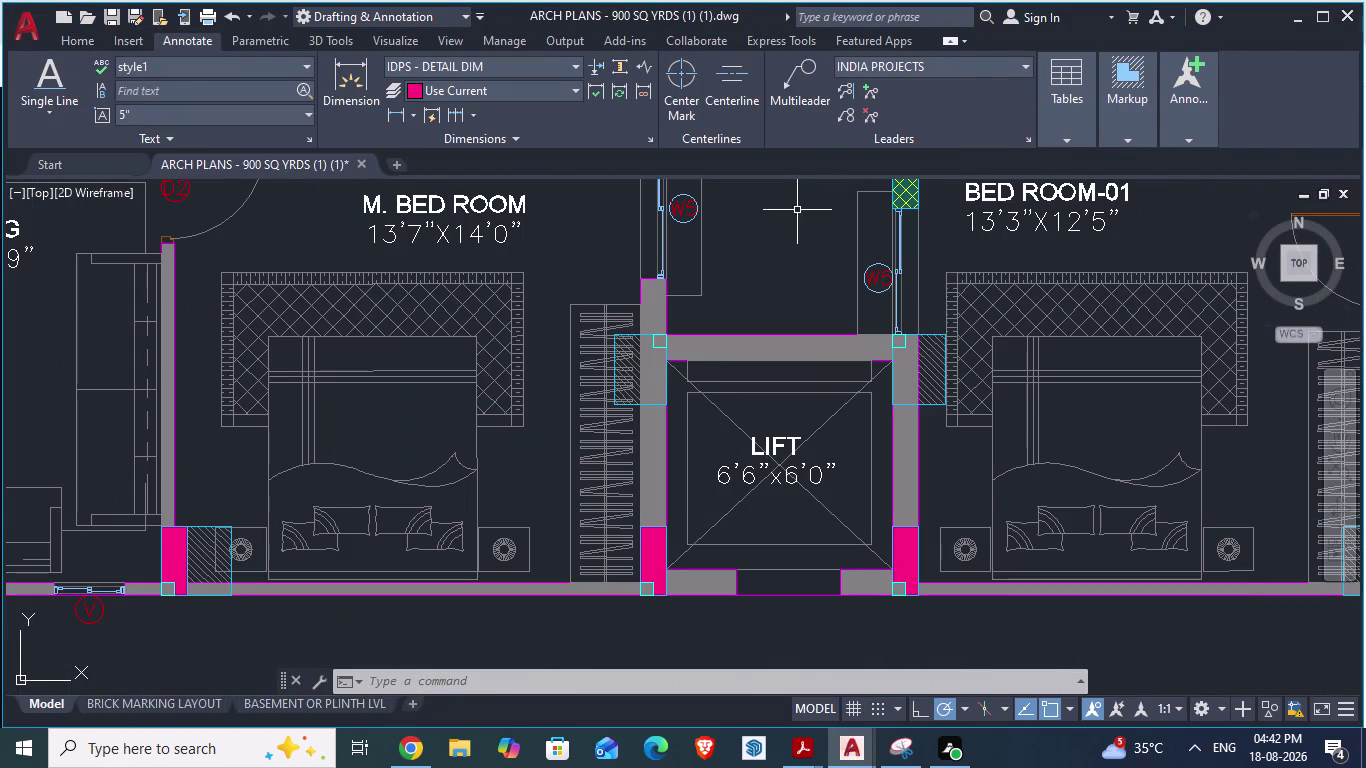
key(alt+Tab)
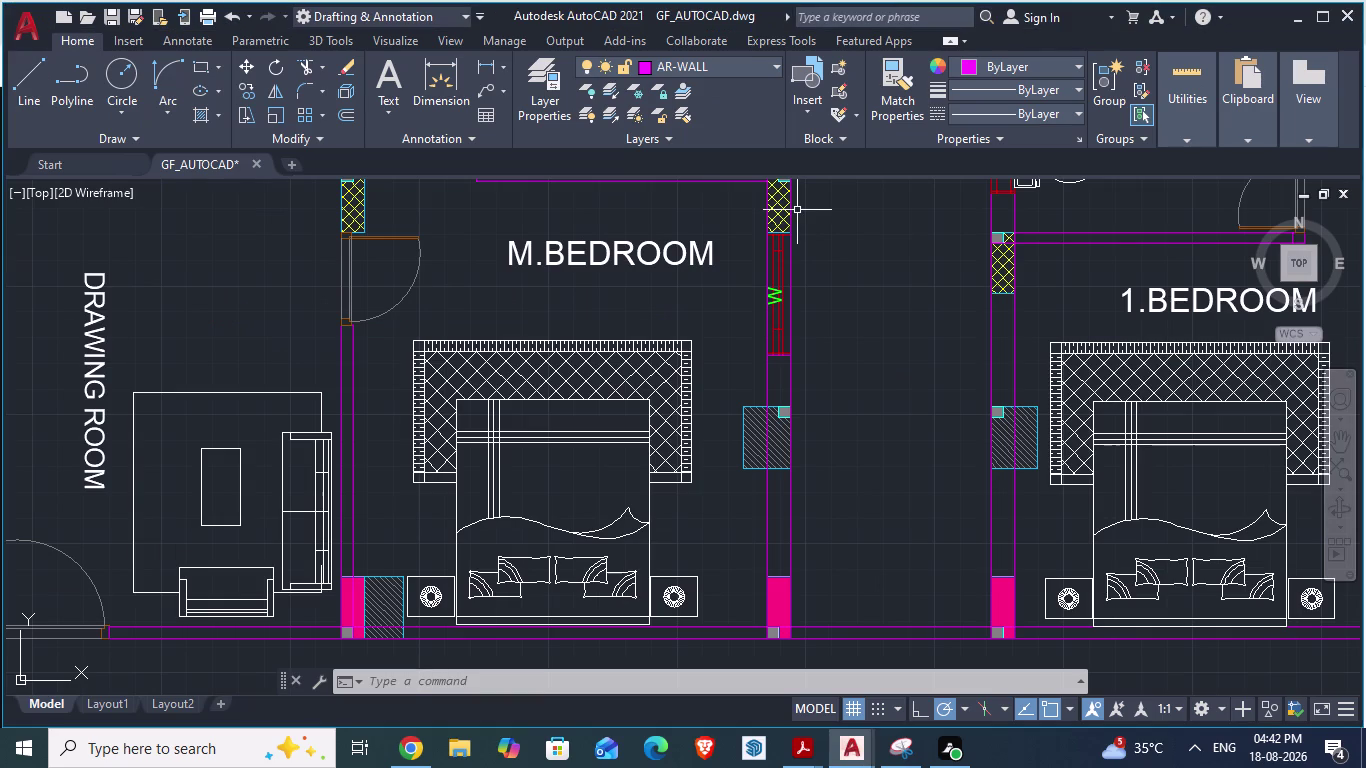
key(alt+Tab)
scroll(down, 3)
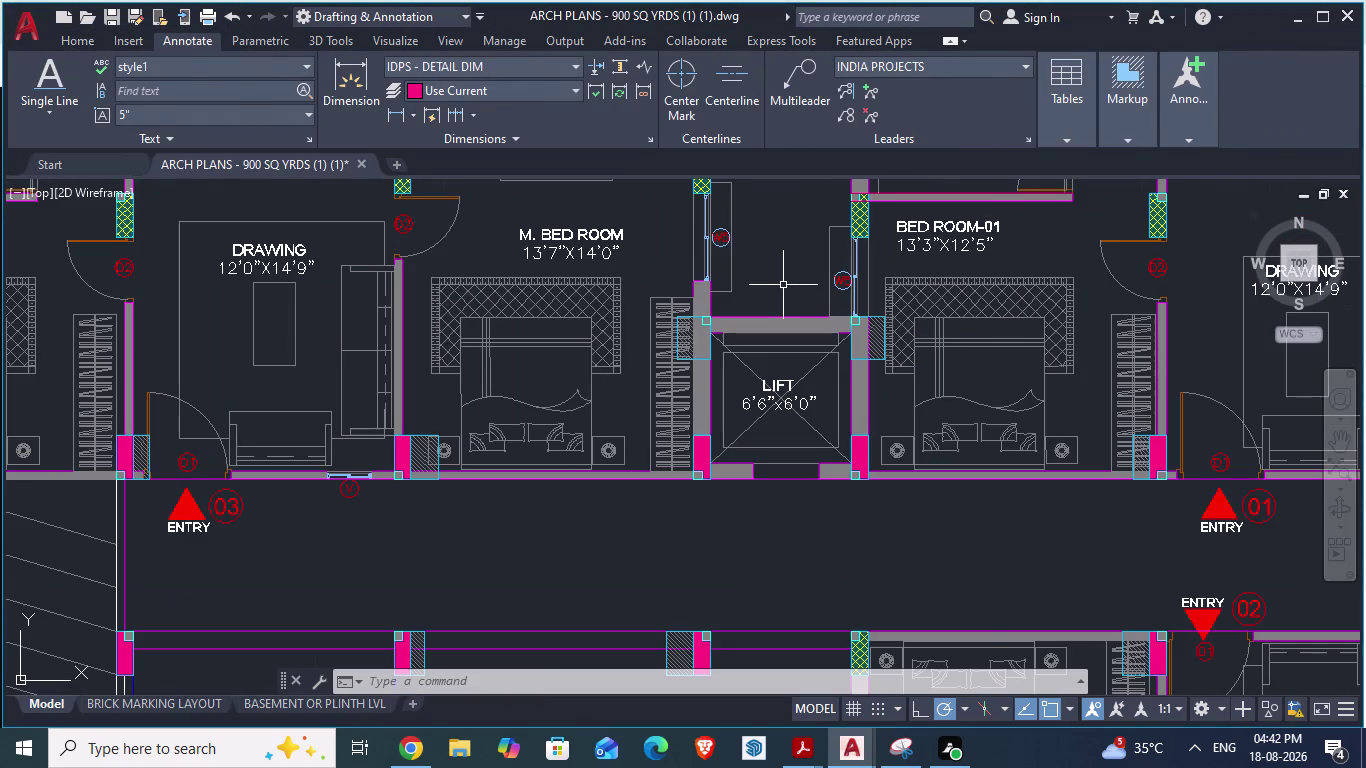
key(alt+Tab)
scroll(up, 3)
Begin a SOLID colour 8 hatch beside the master-bedroom window wall.
key(Escape)
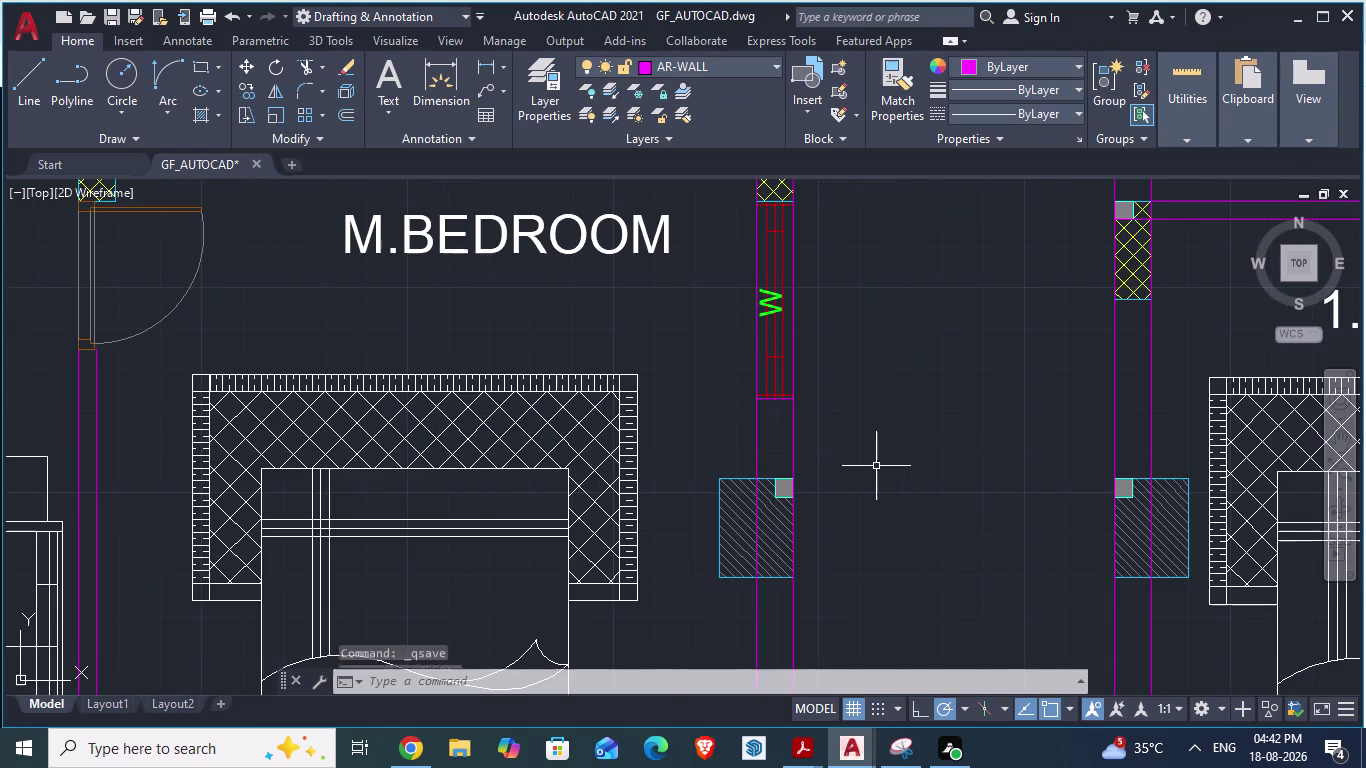
click(779, 448)
key(h)
key(Return)
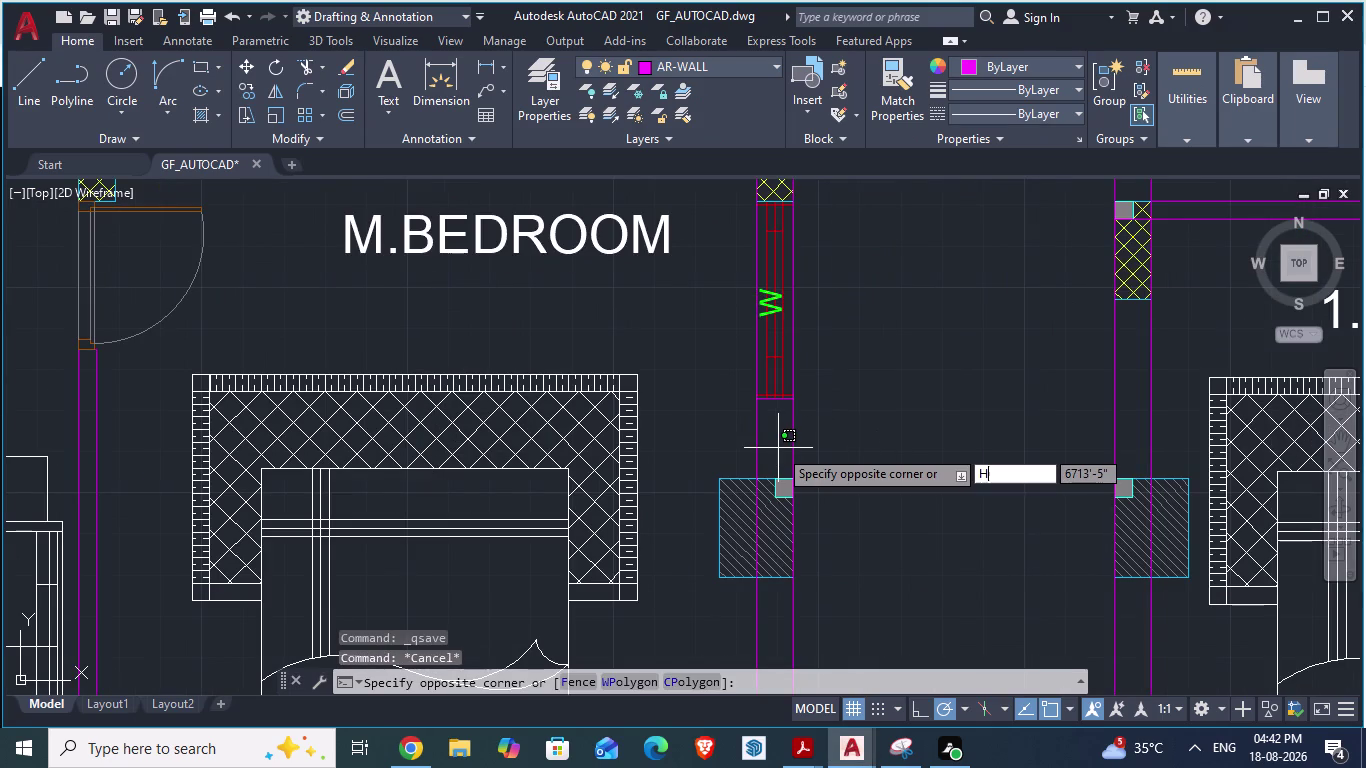
click(818, 429)
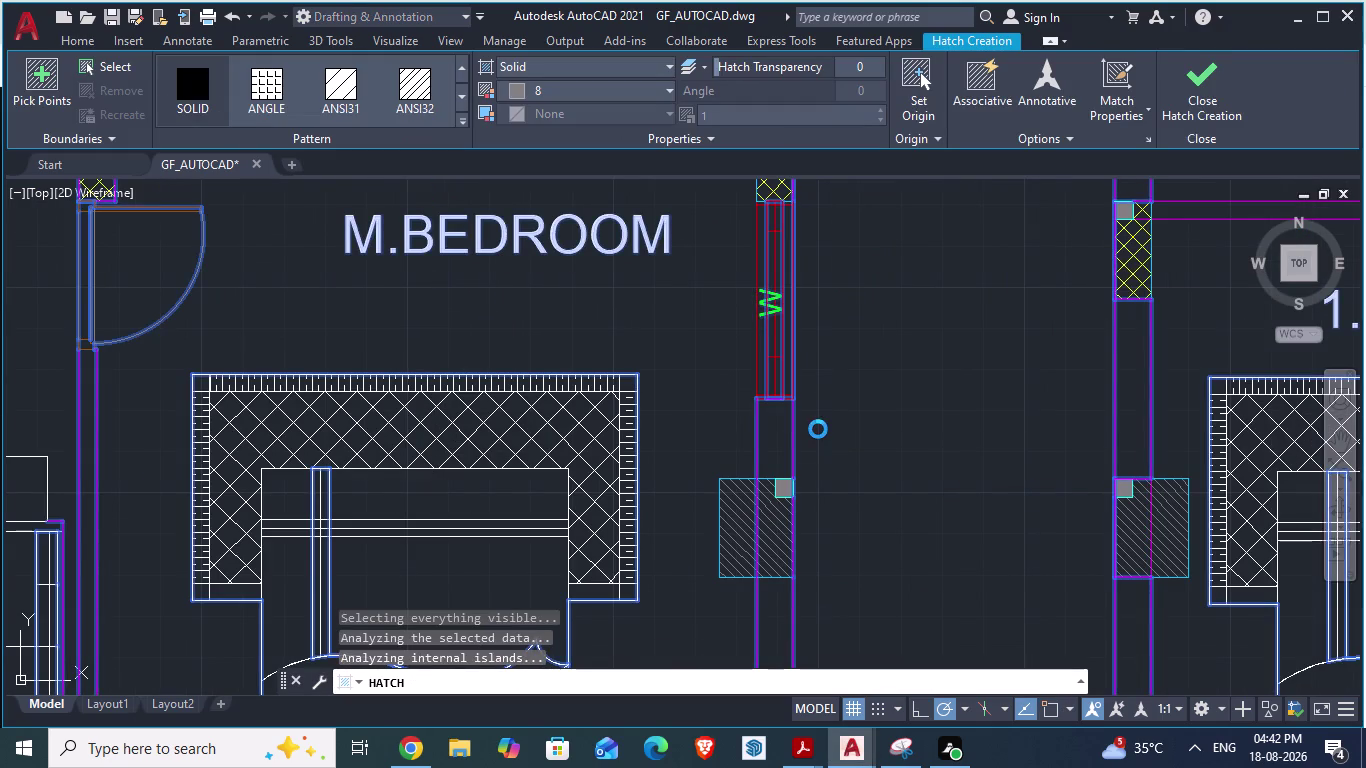
Fill several wall segments solid grey, including the wall stub beside the toilet.
key(ctrl+z)
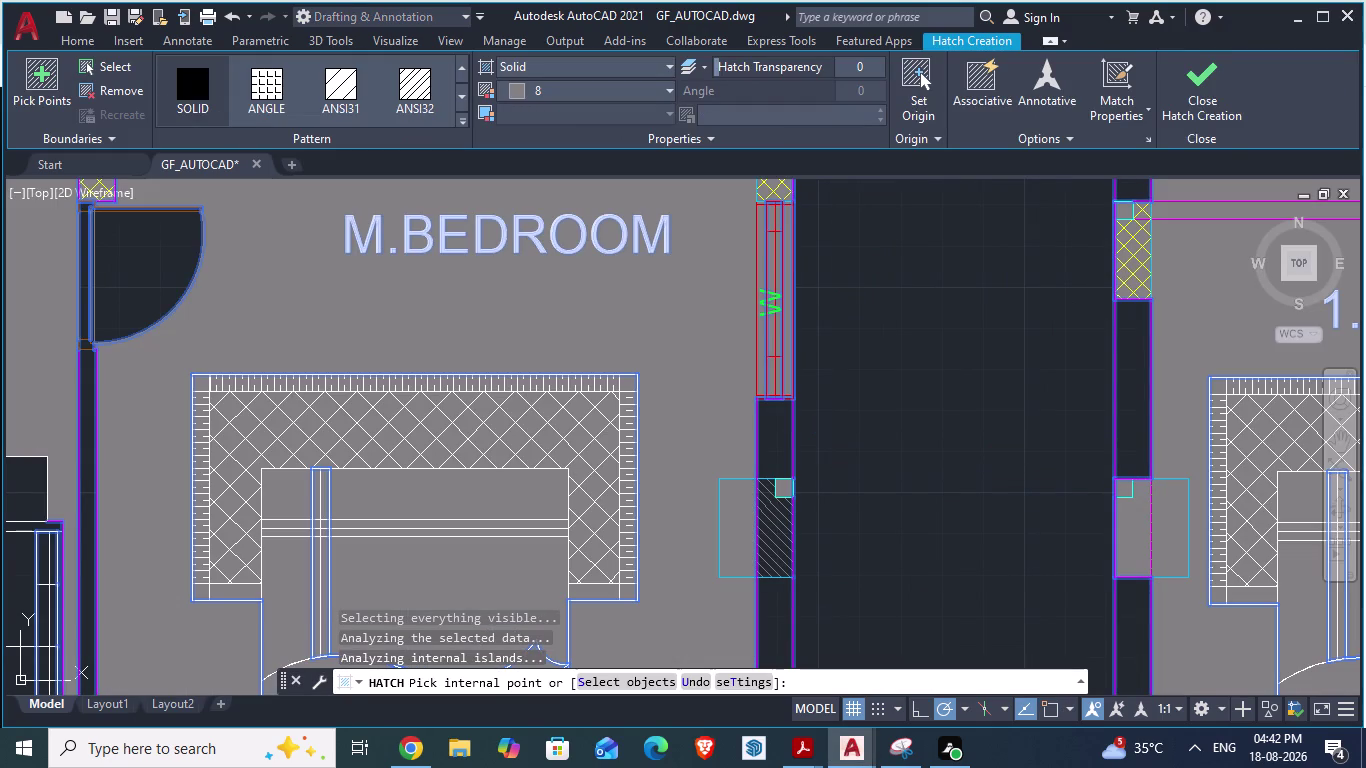
scroll(up, 3)
click(767, 410)
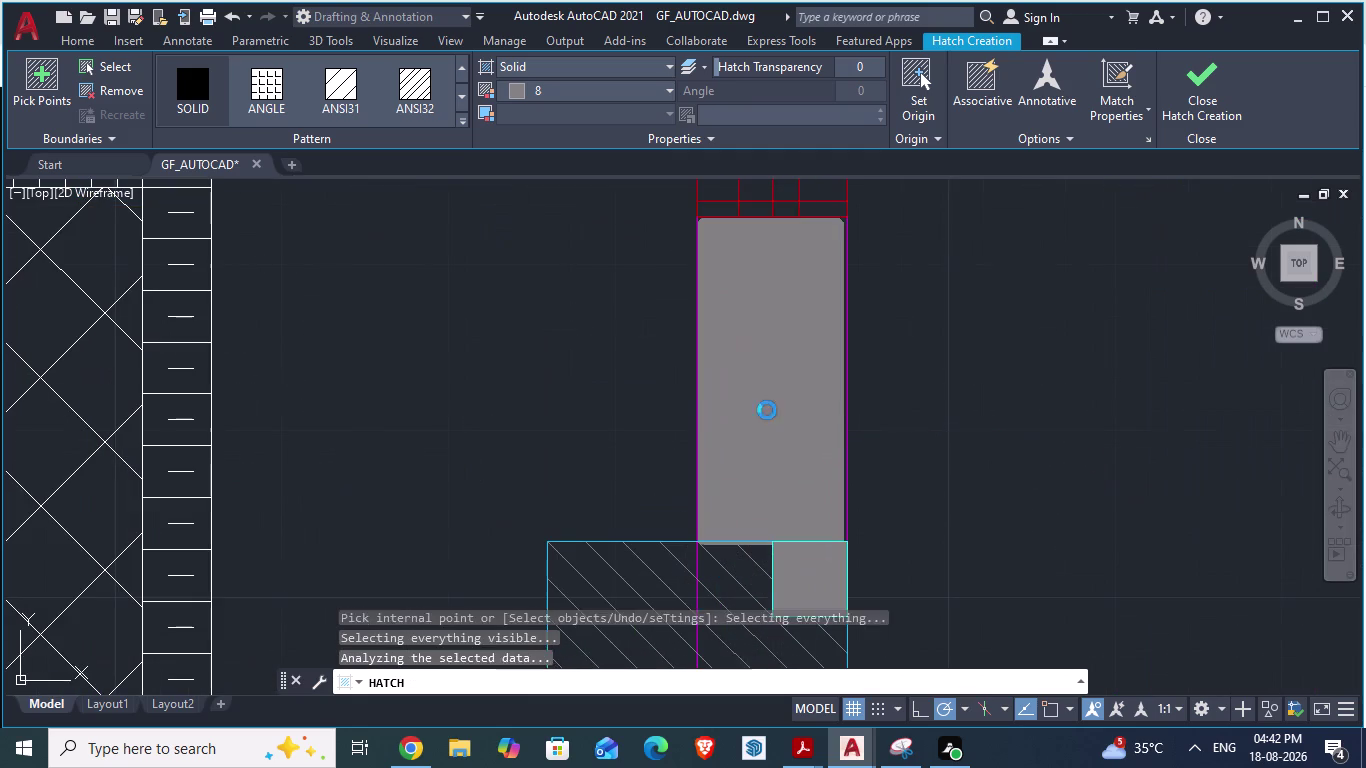
scroll(down, 3)
click(763, 613)
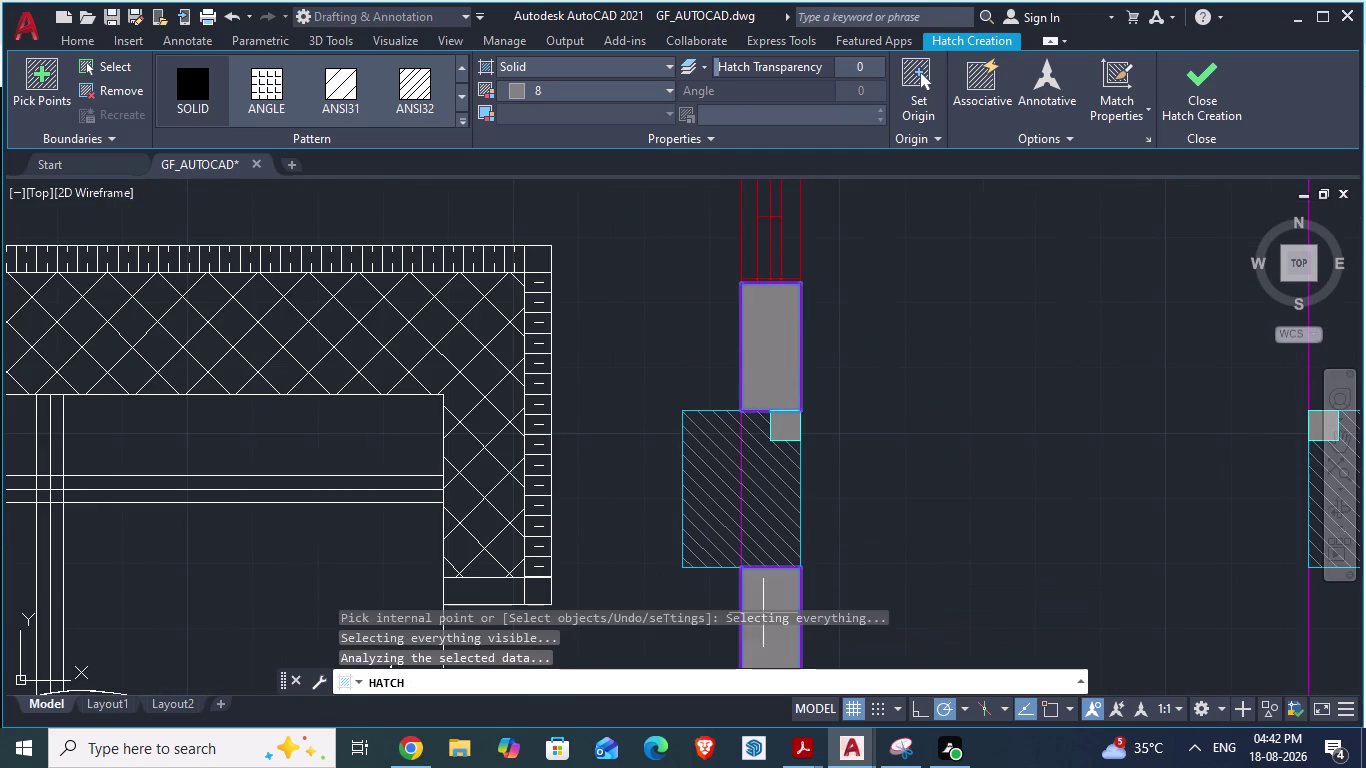
scroll(down, 3)
scroll(down, 3)
scroll(up, 3)
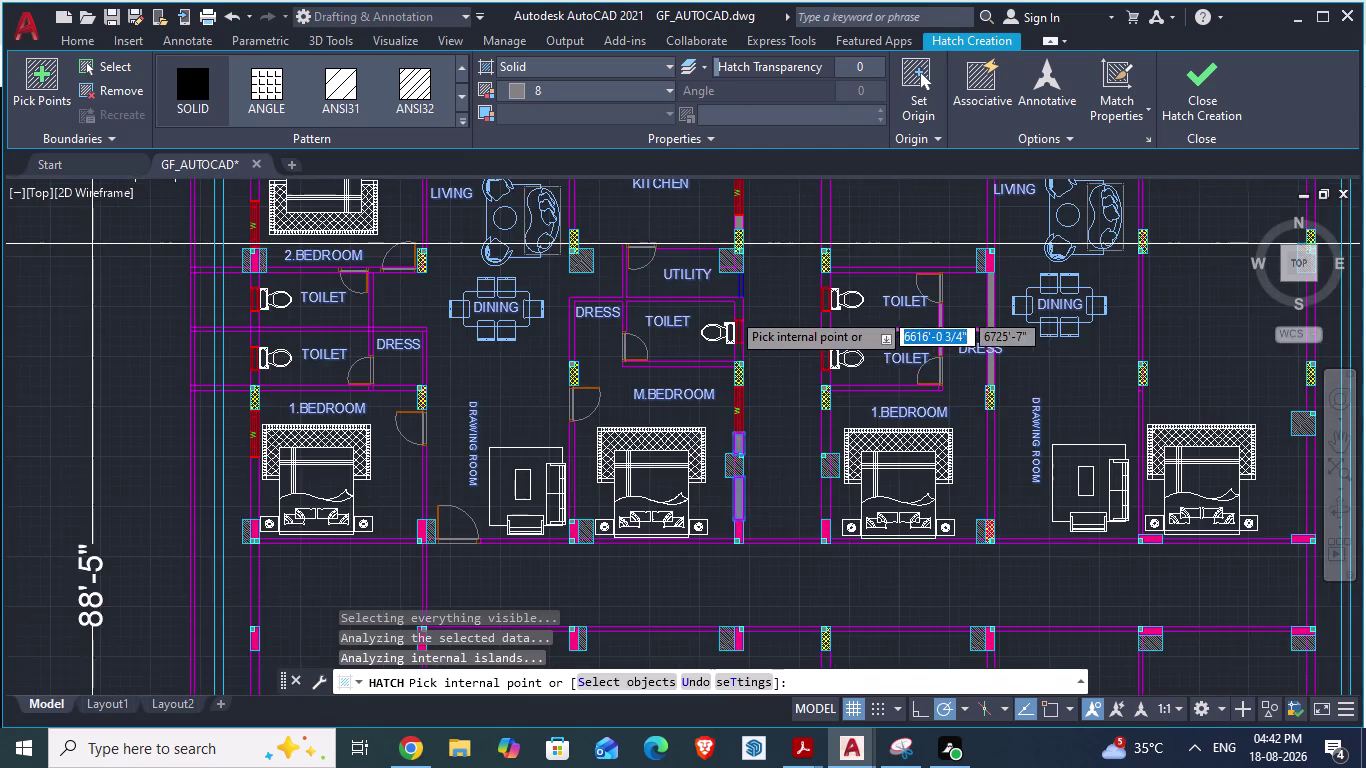
scroll(up, 3)
click(769, 430)
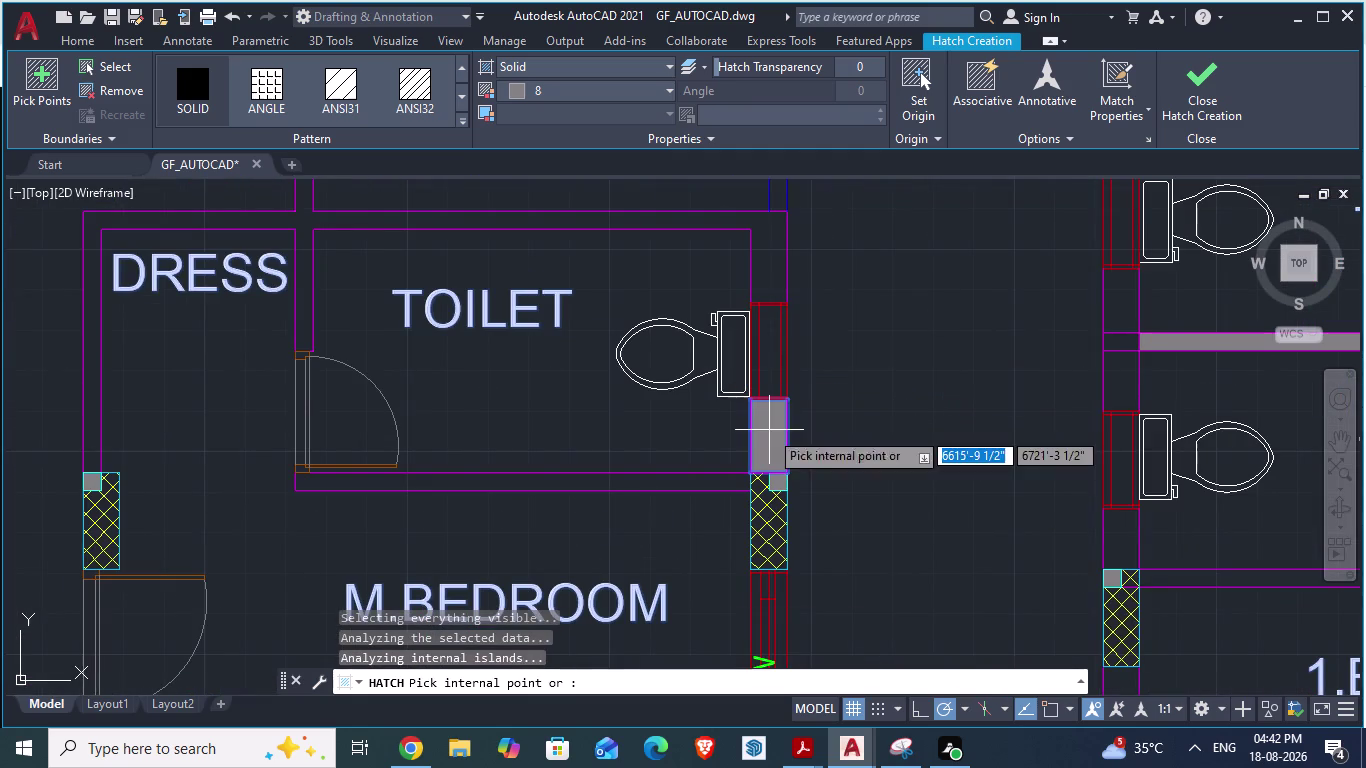
click(769, 261)
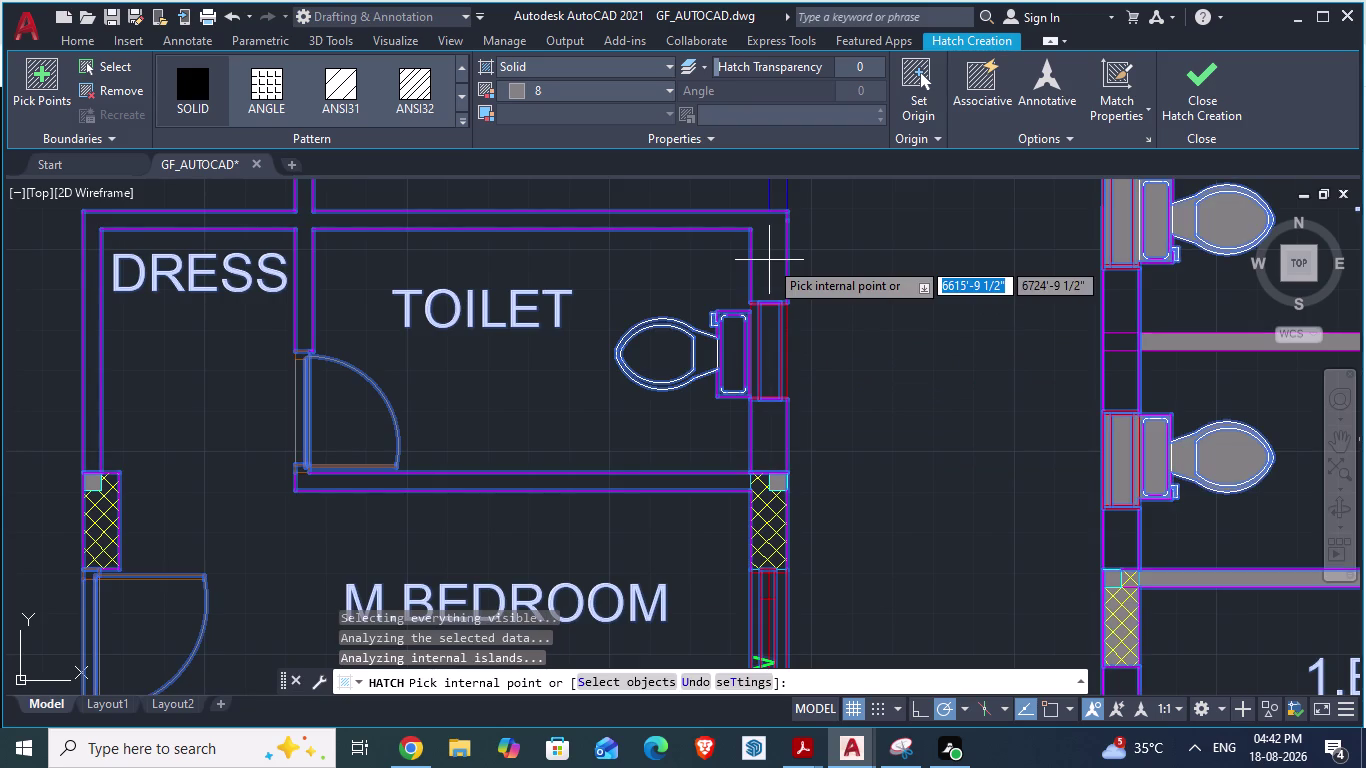
scroll(down, 3)
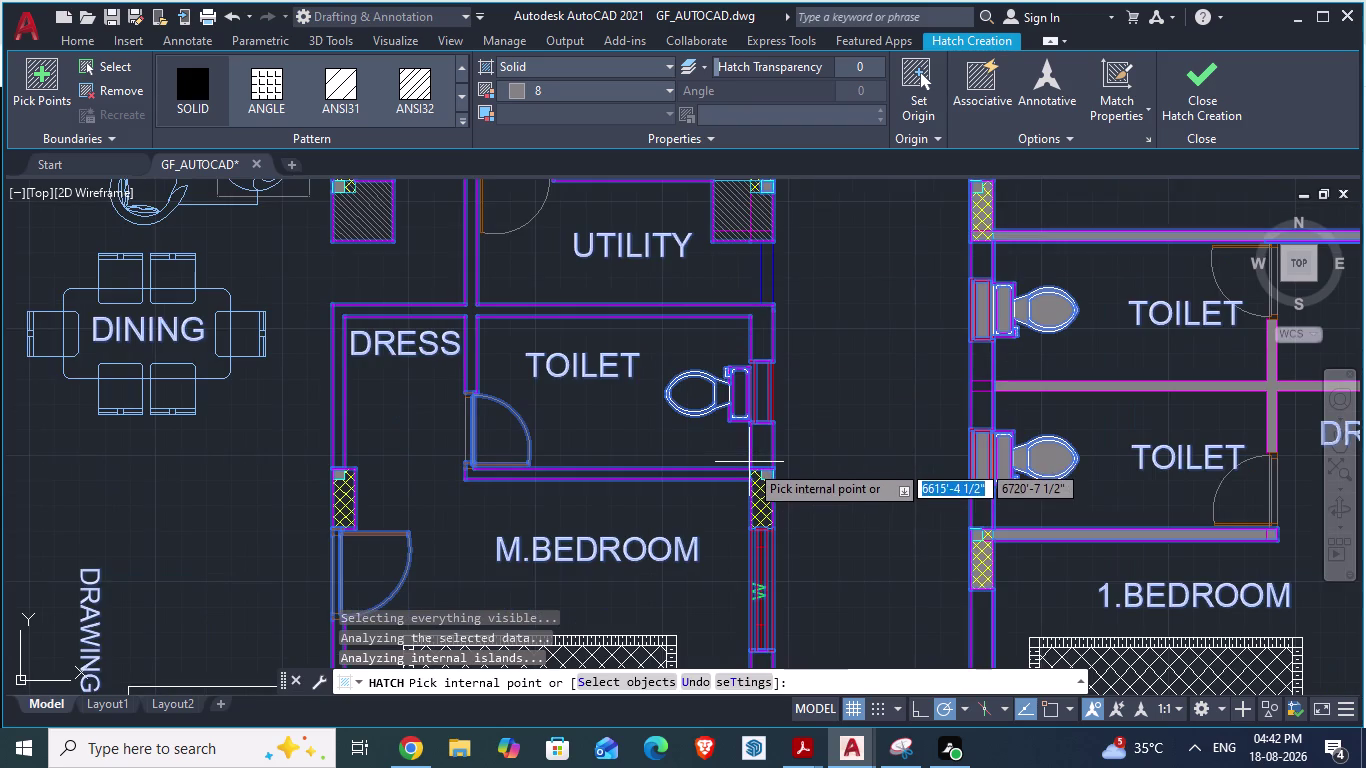
Undo the wrong fill pick beside the utility wall and cancel the hatch command.
key(ctrl+z)
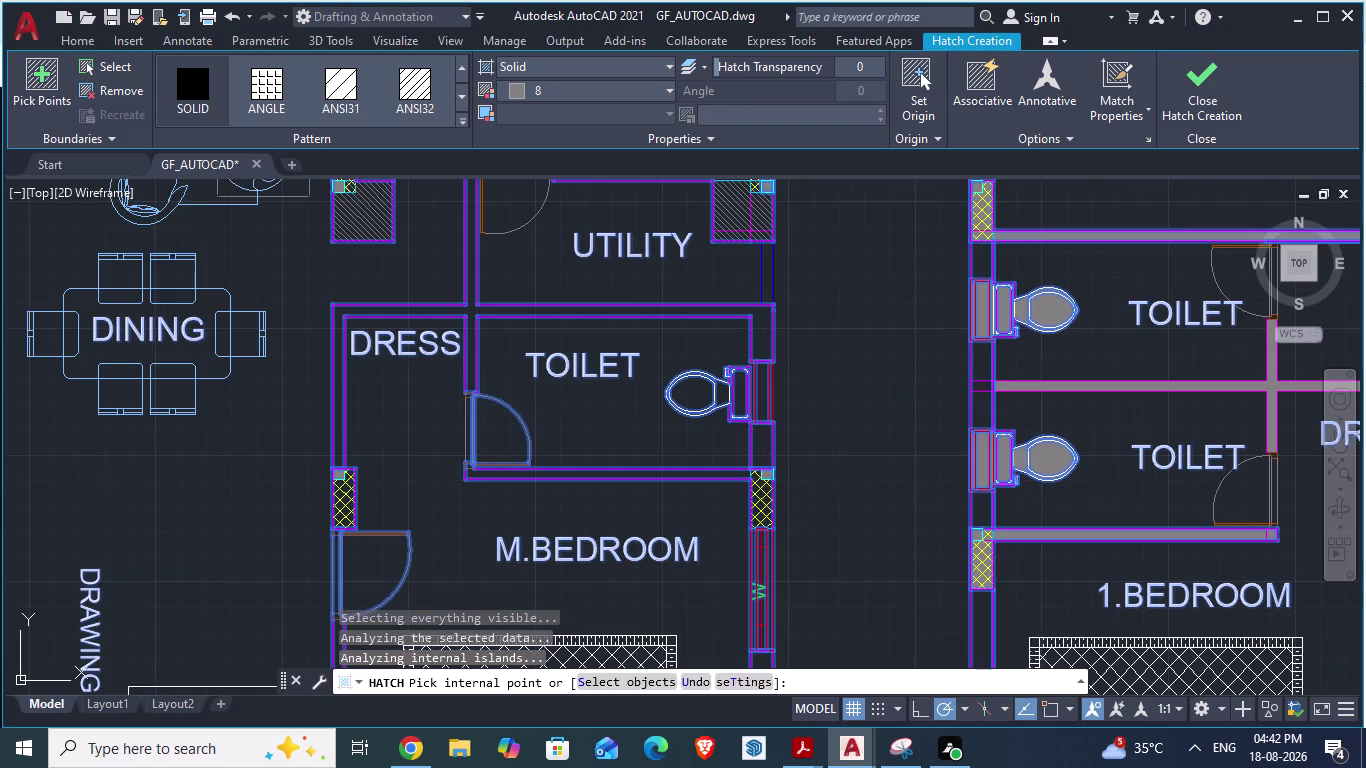
scroll(up, 3)
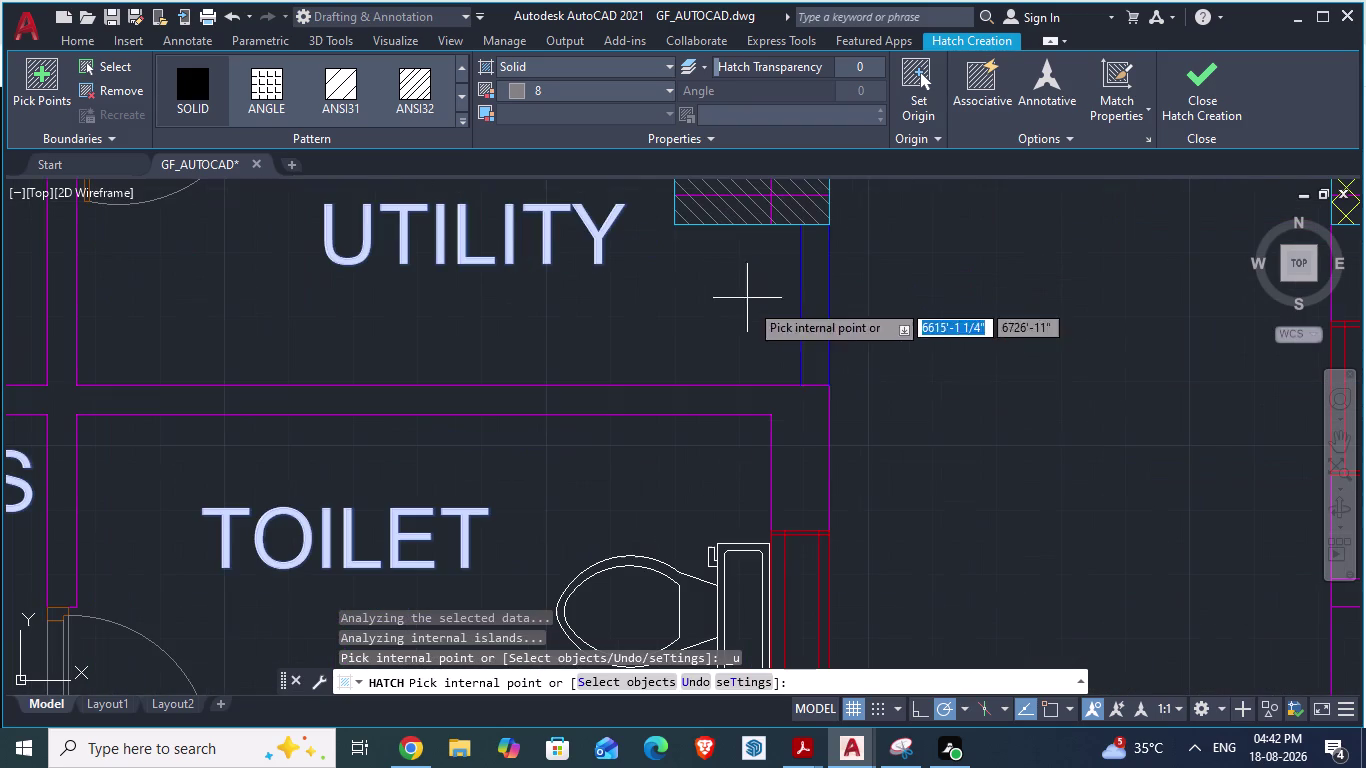
click(795, 449)
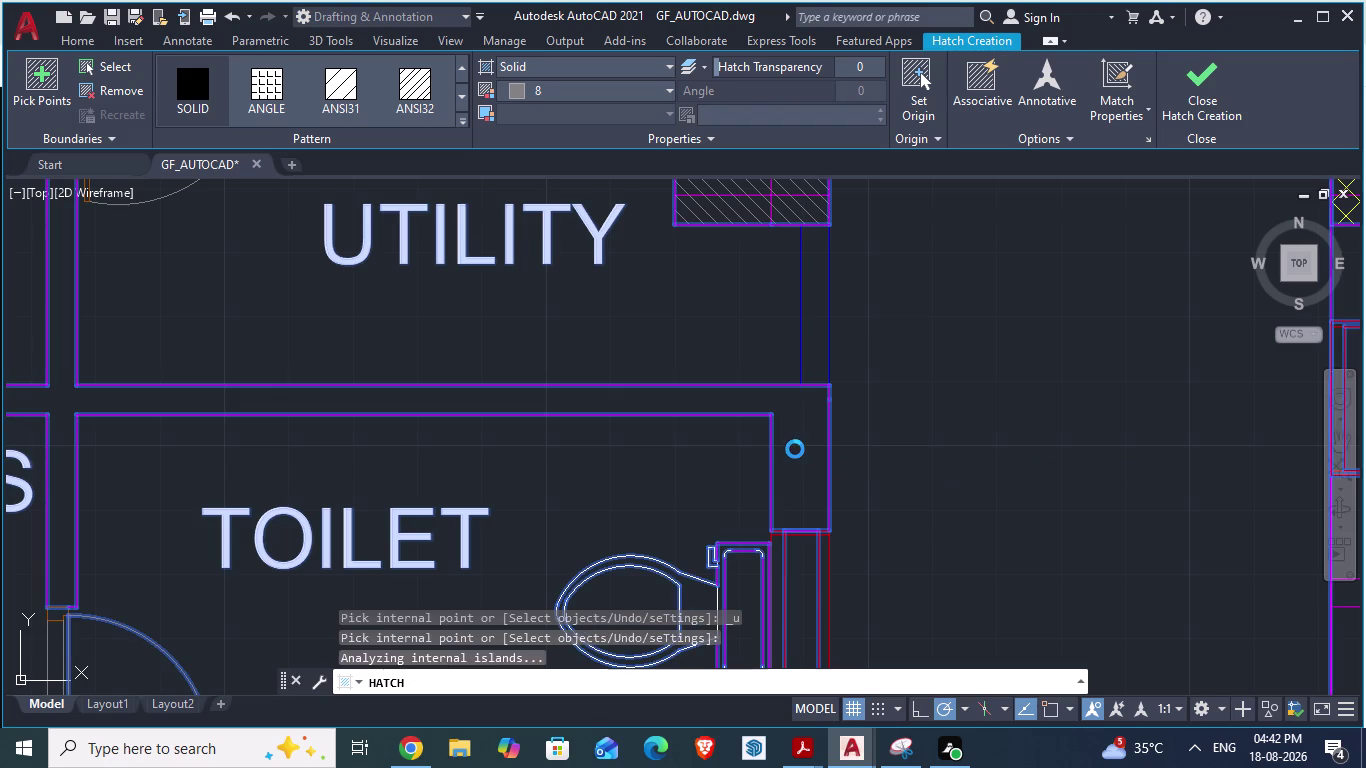
key(ctrl+z)
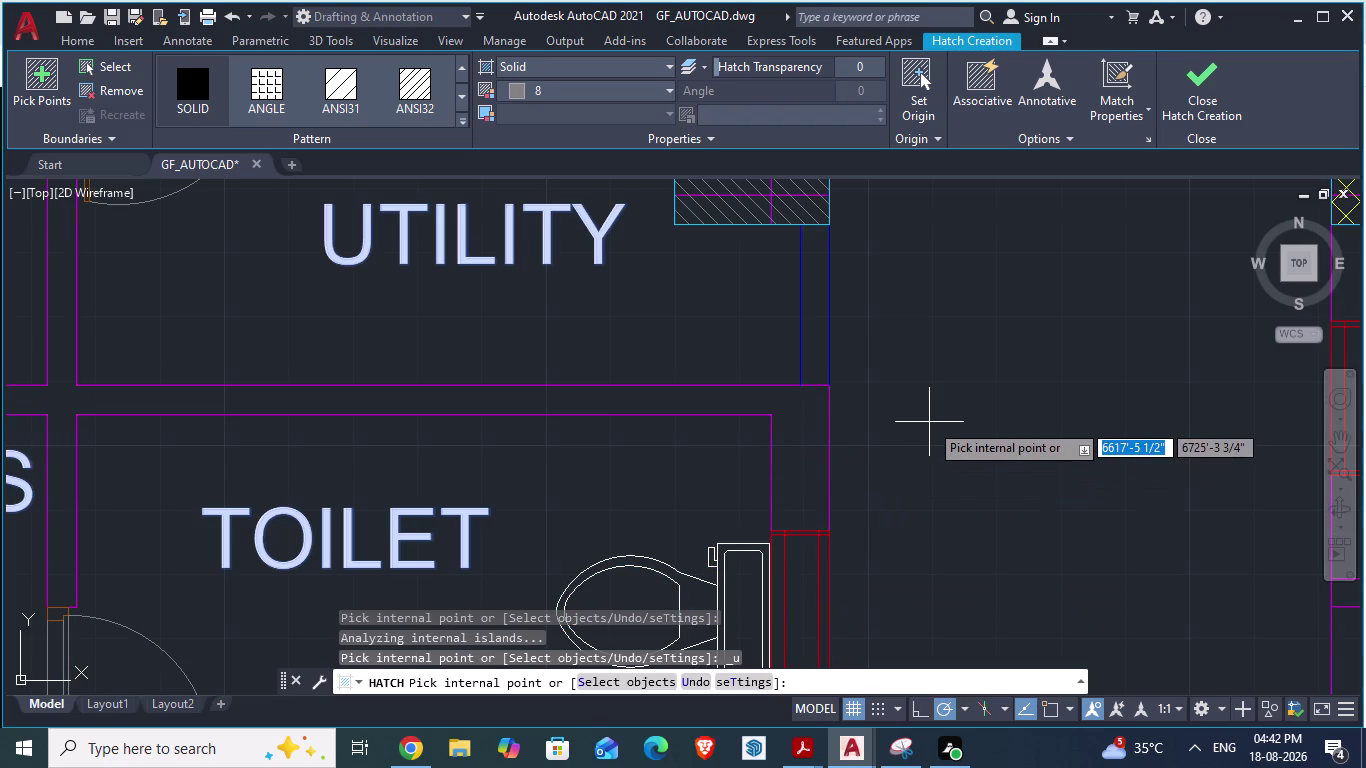
key(l)
key(Return)
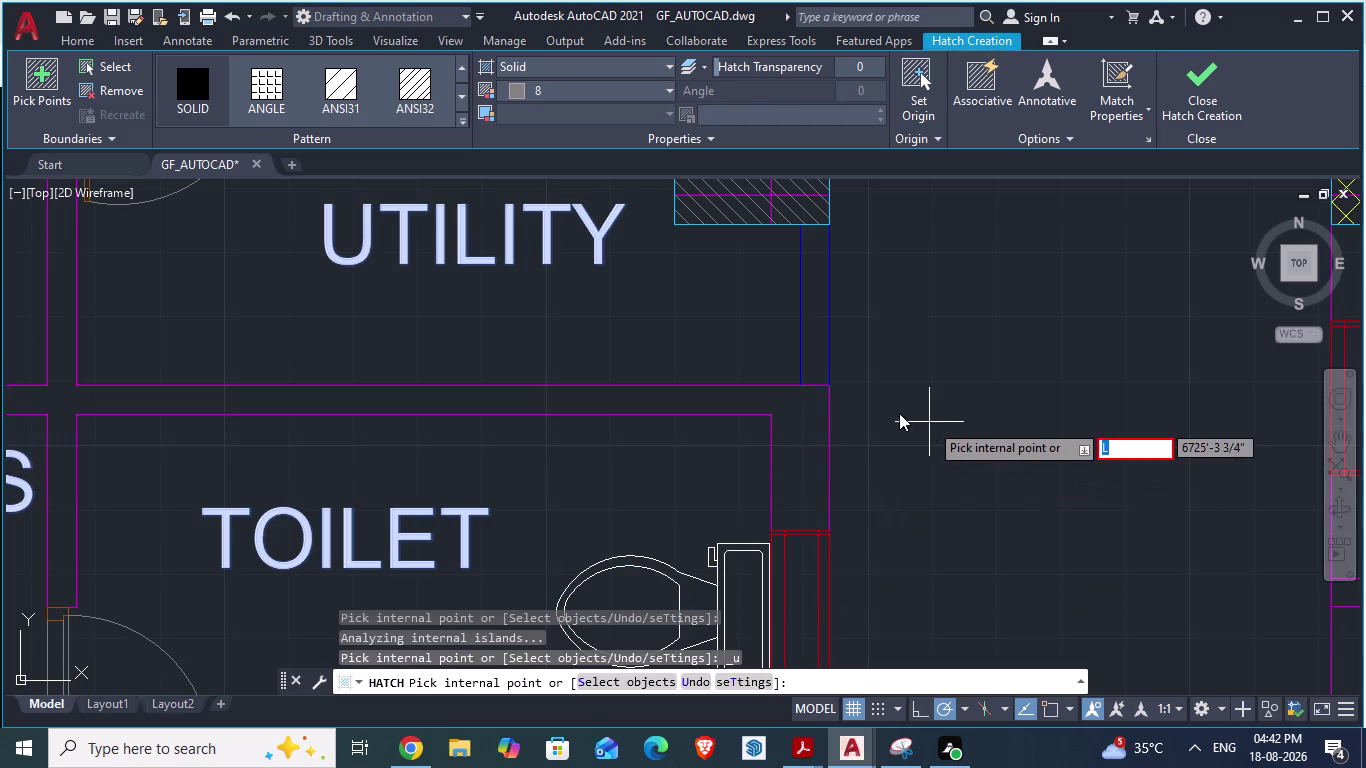
key(Escape)
key(Escape)
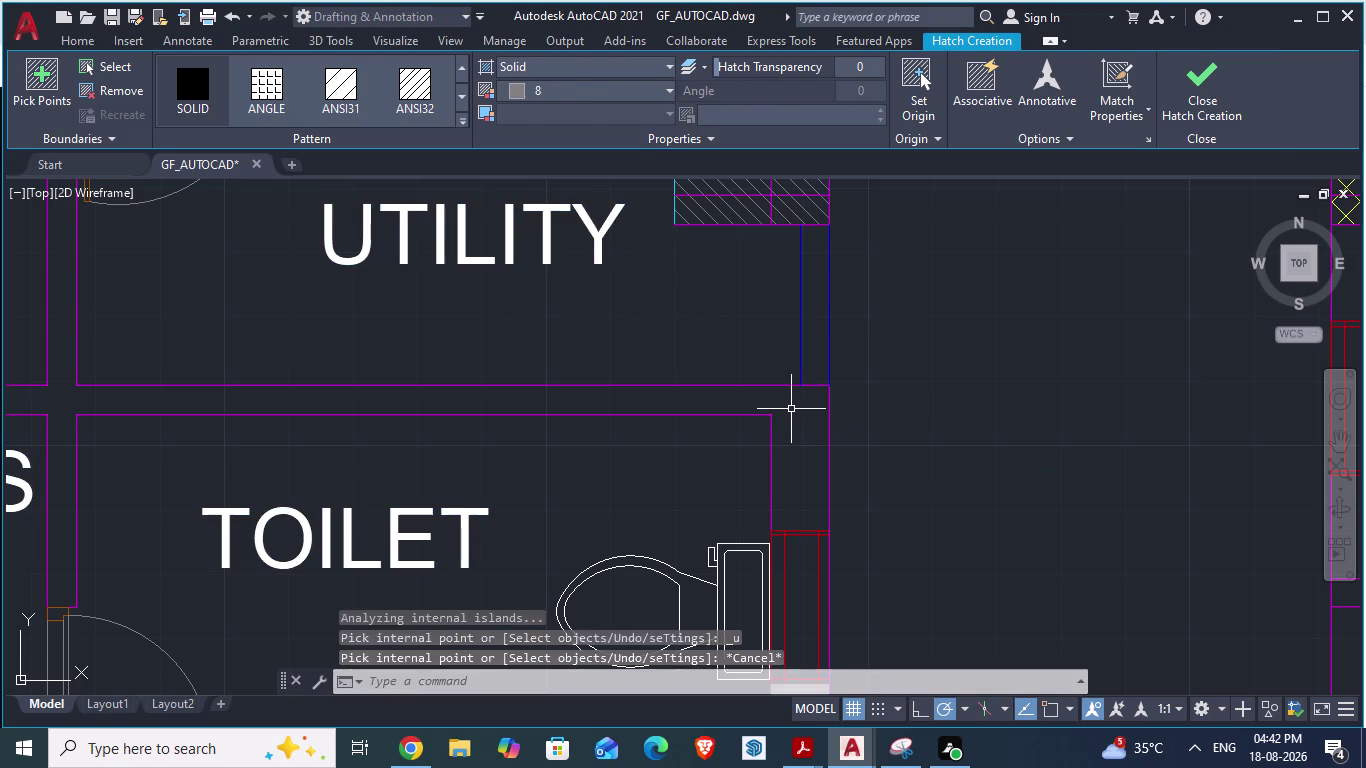
key(Escape)
Draw a short line closing the wall gap between the utility and toilet.
key(l)
key(Return)
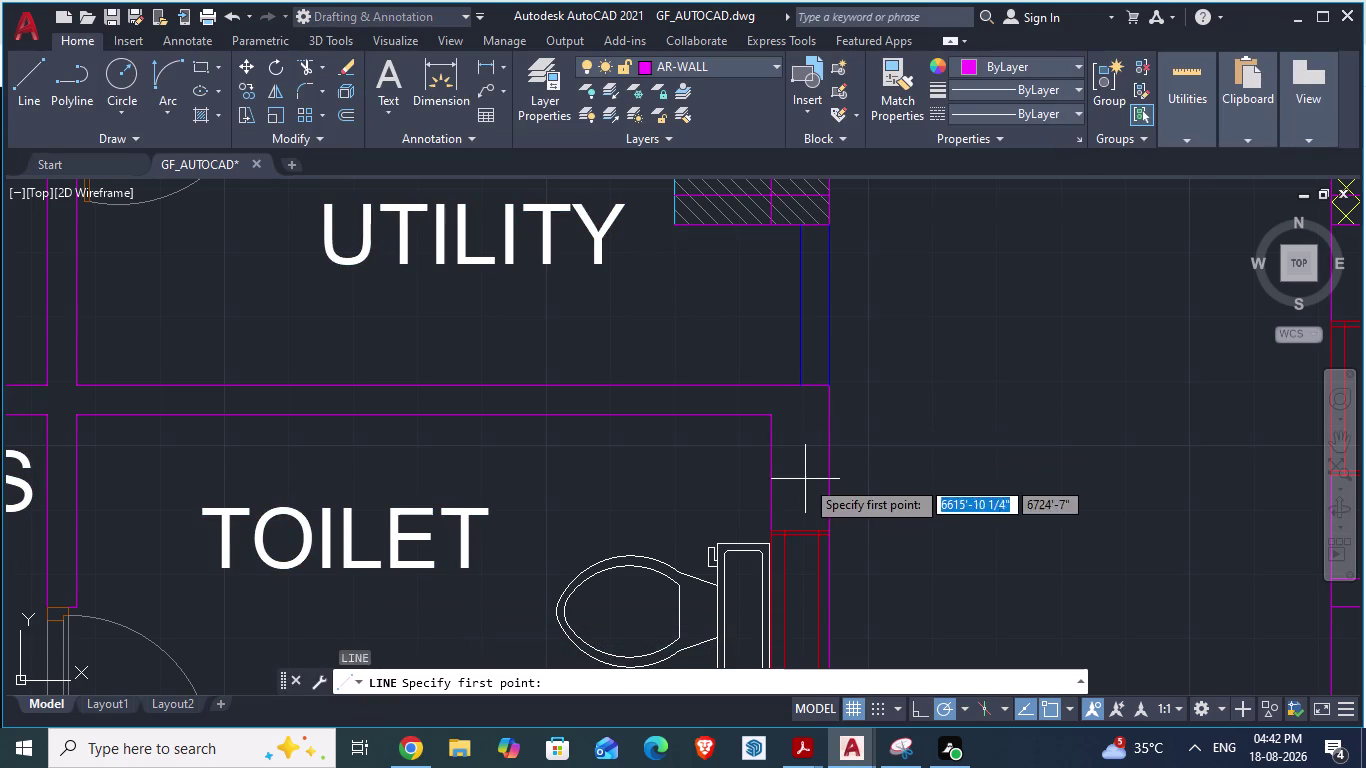
click(775, 419)
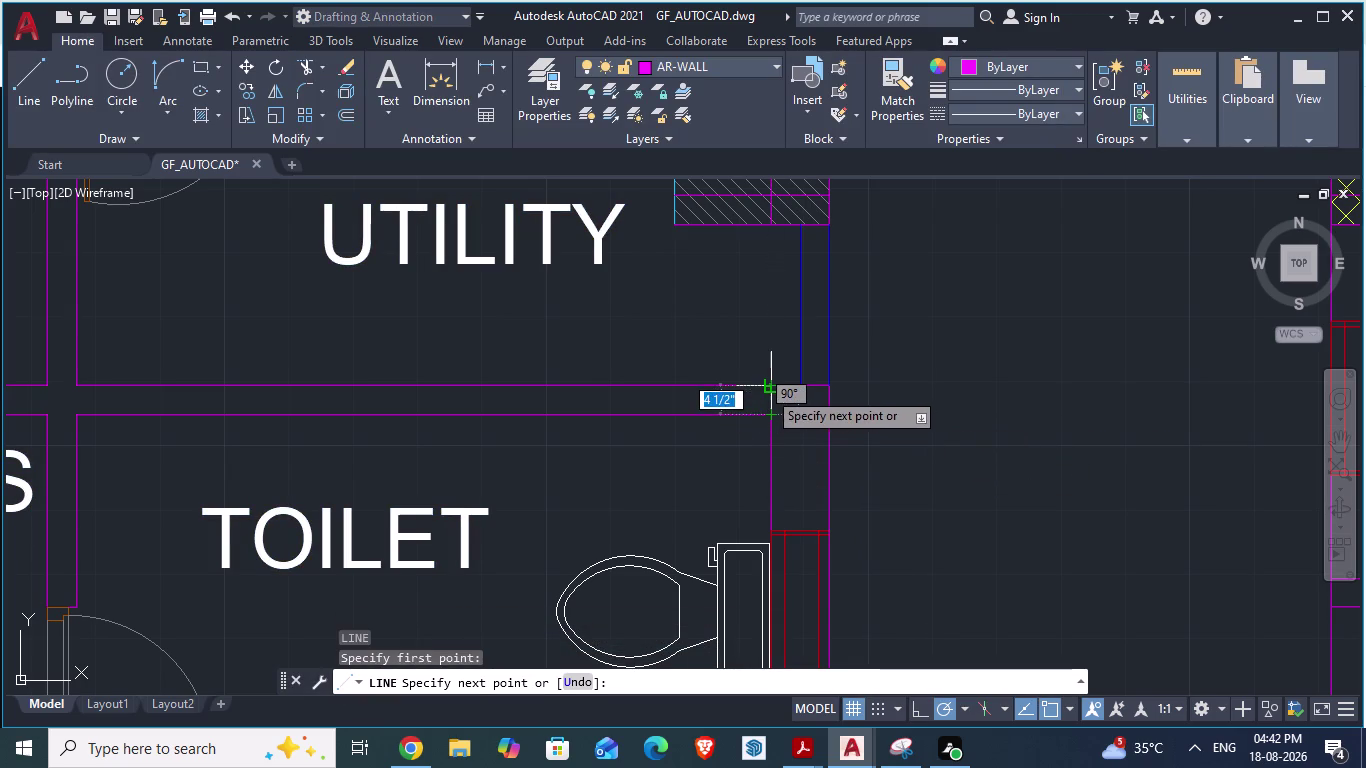
click(767, 390)
key(Return)
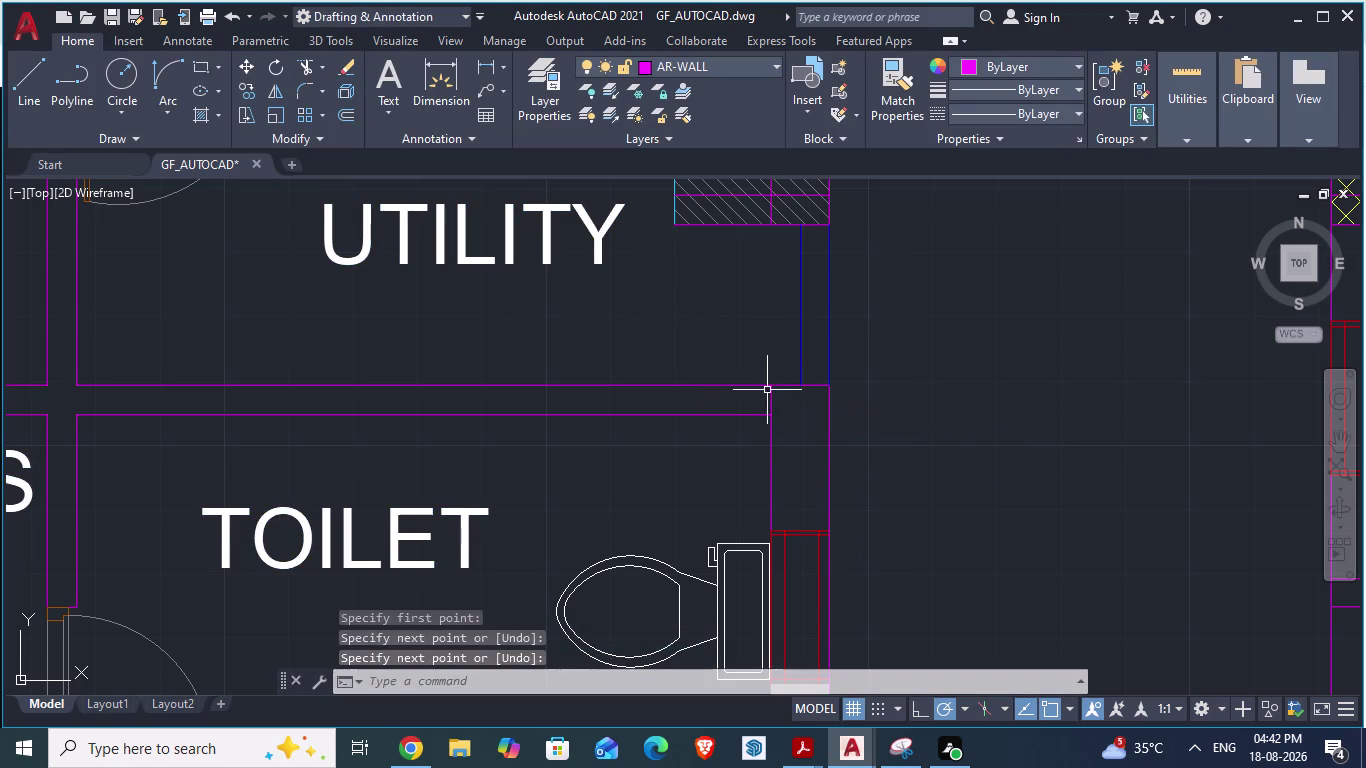
key(Escape)
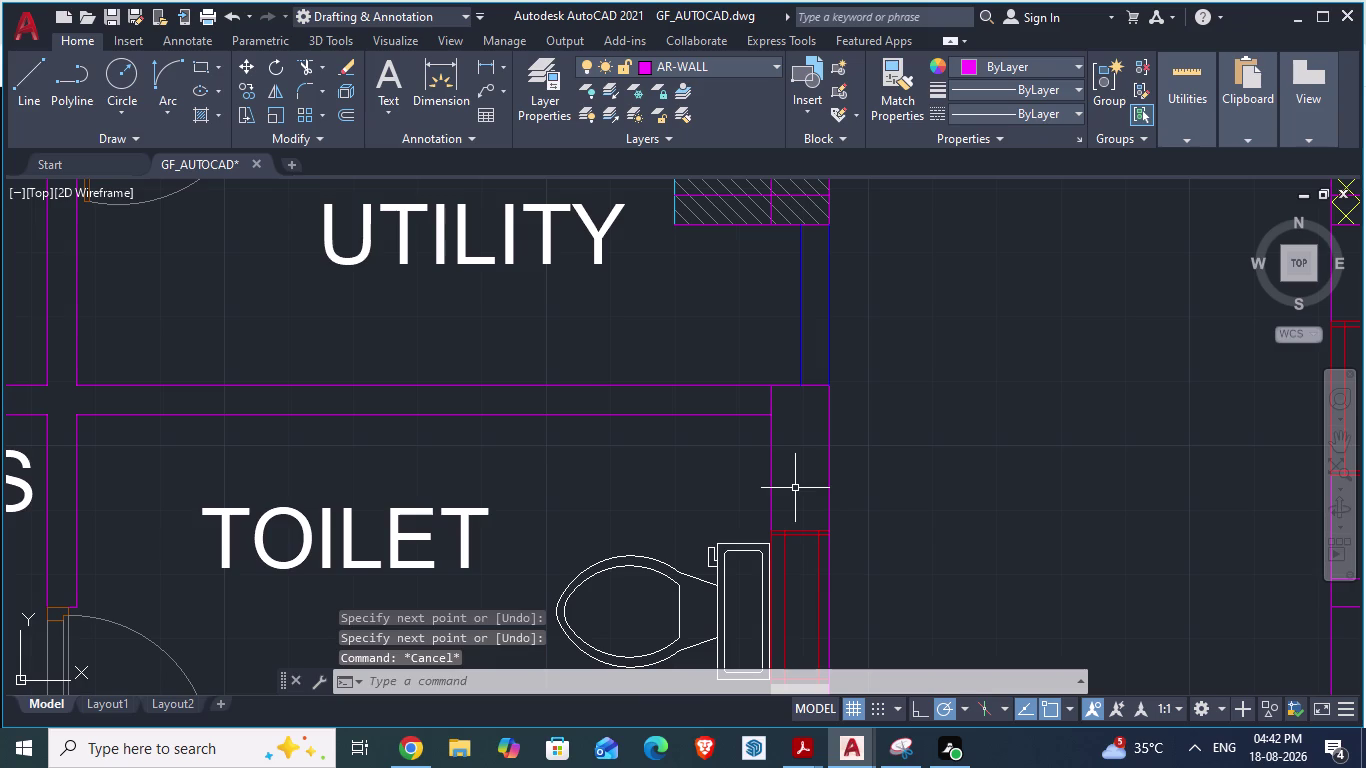
Pick inside the now-closed wall end beside the toilet for a solid hatch.
click(793, 484)
key(h)
key(Return)
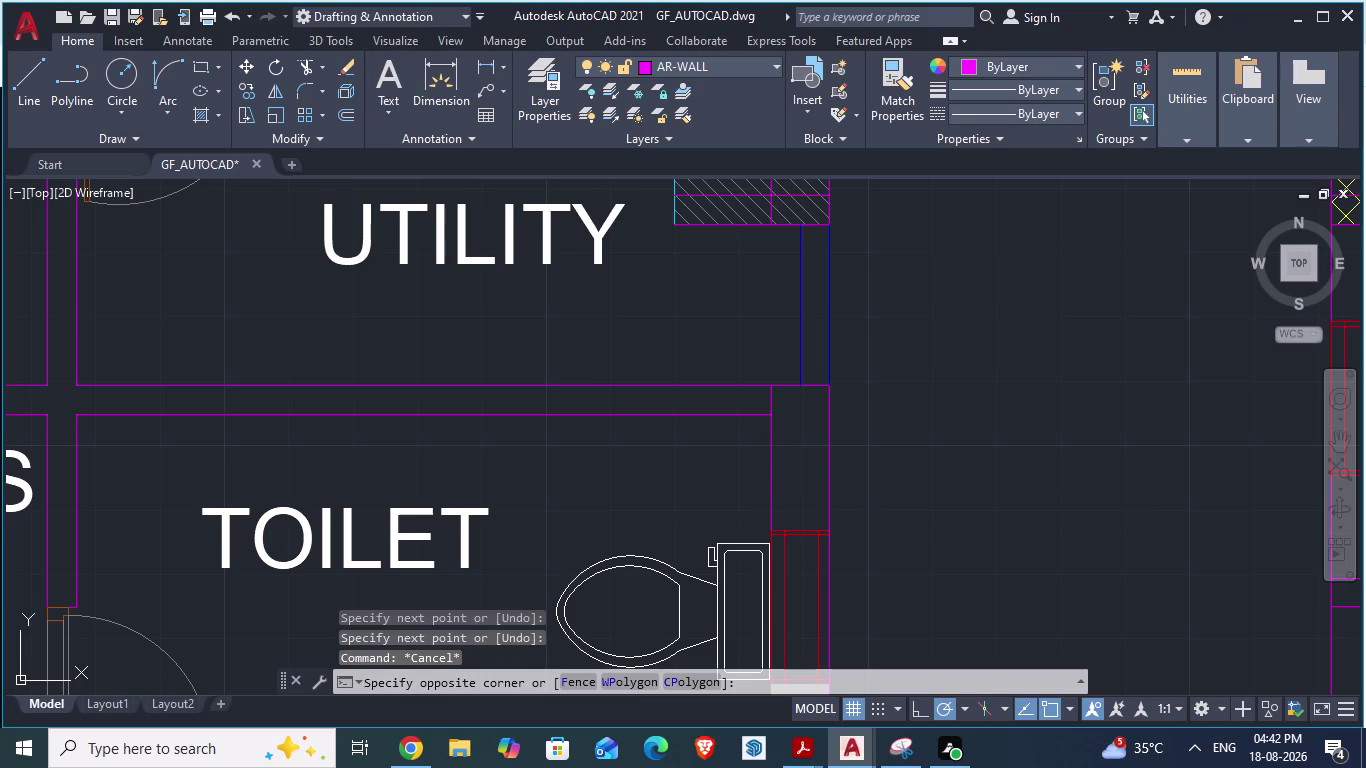
click(792, 482)
Finish the grey fill beside the toilet and check it against ARCH PLANS.
scroll(down, 3)
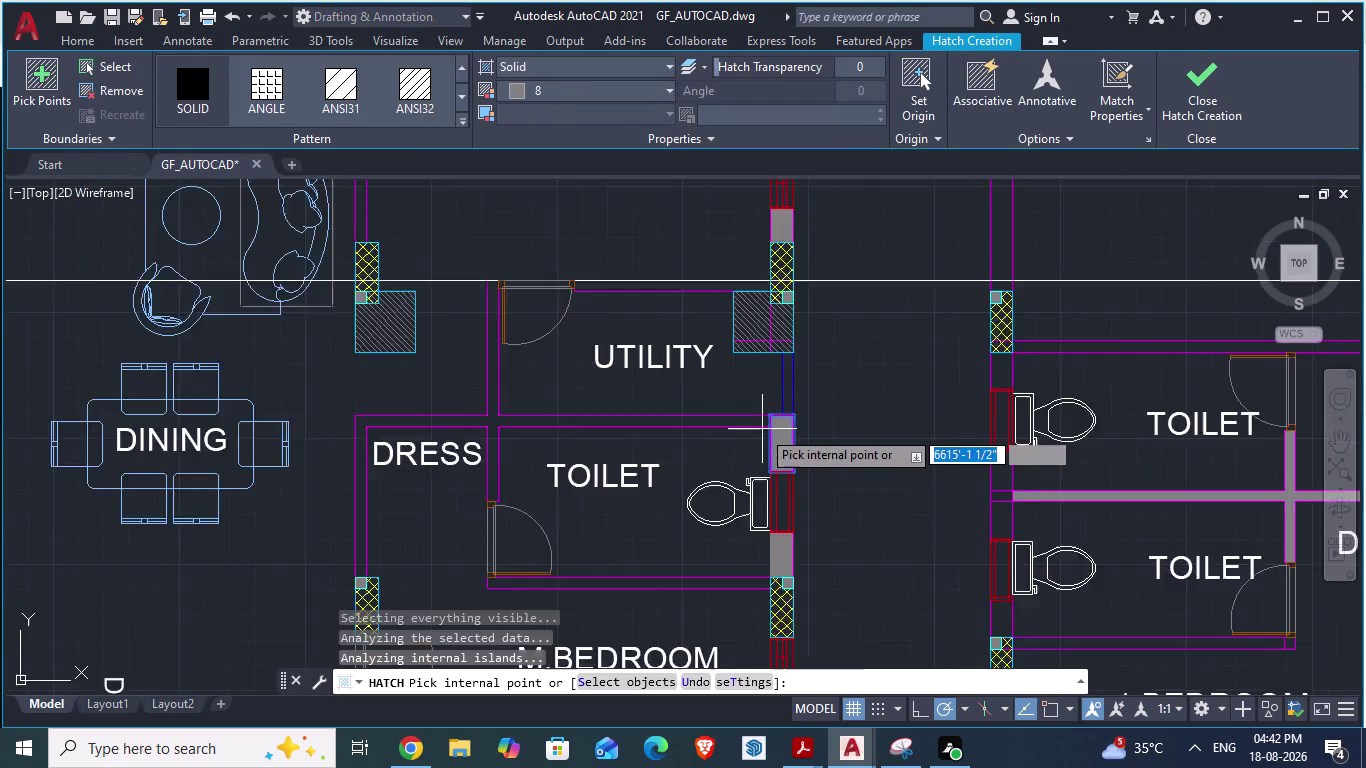
scroll(down, 3)
key(Escape)
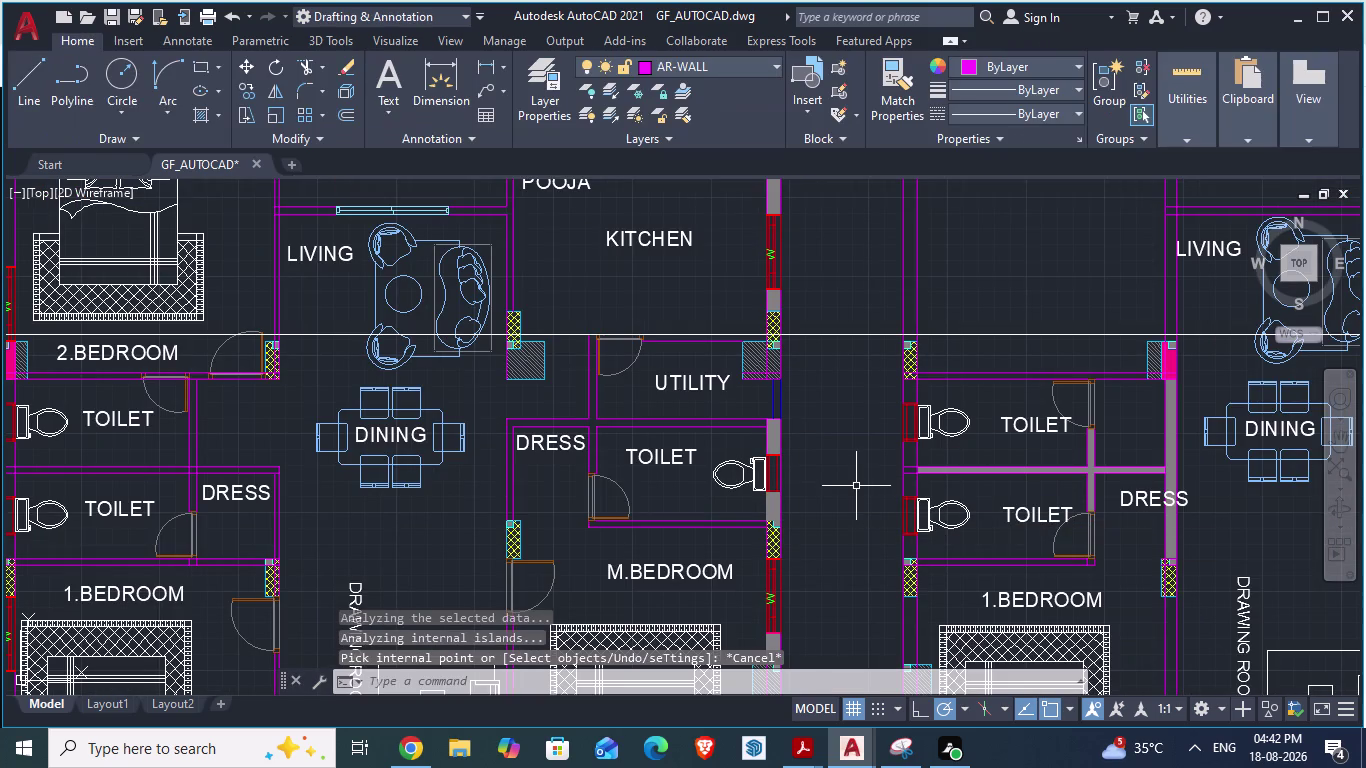
key(alt+Tab)
scroll(down, 3)
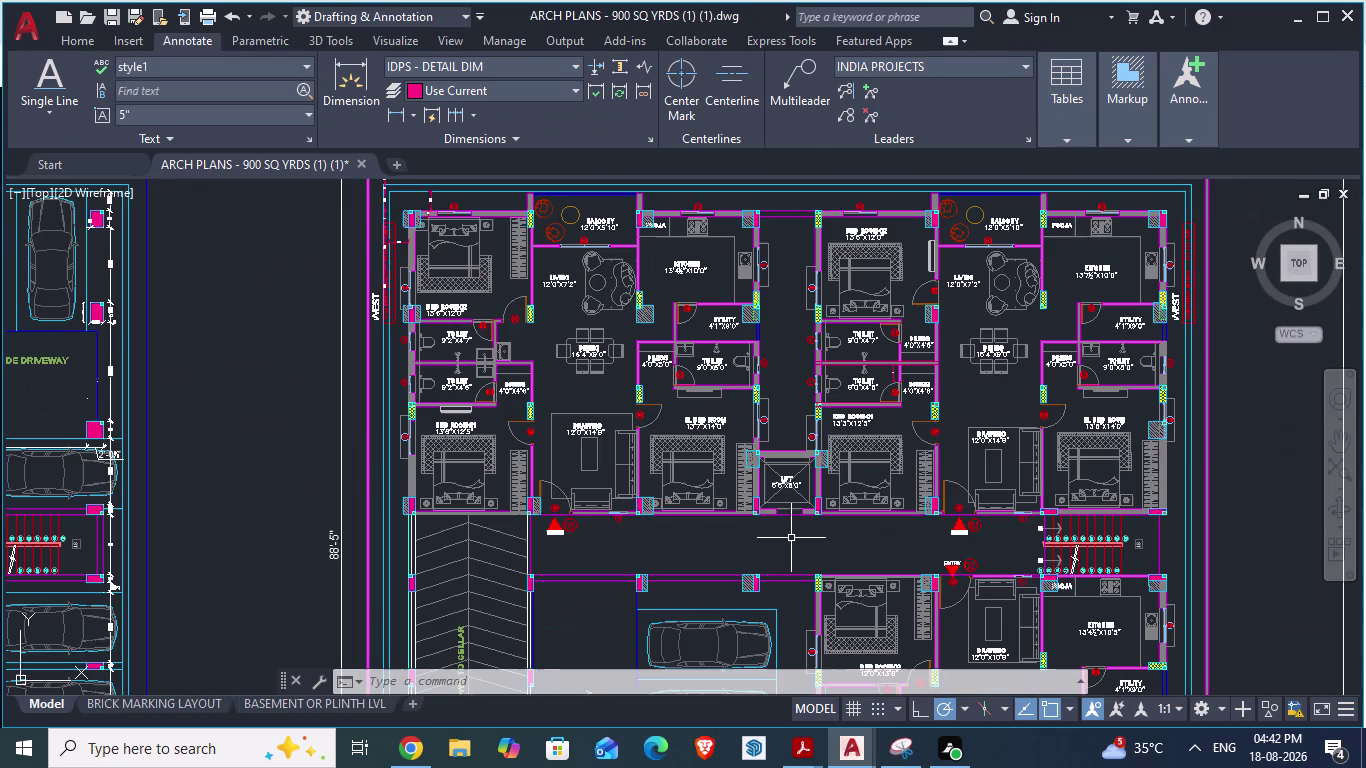
scroll(up, 3)
key(Tab)
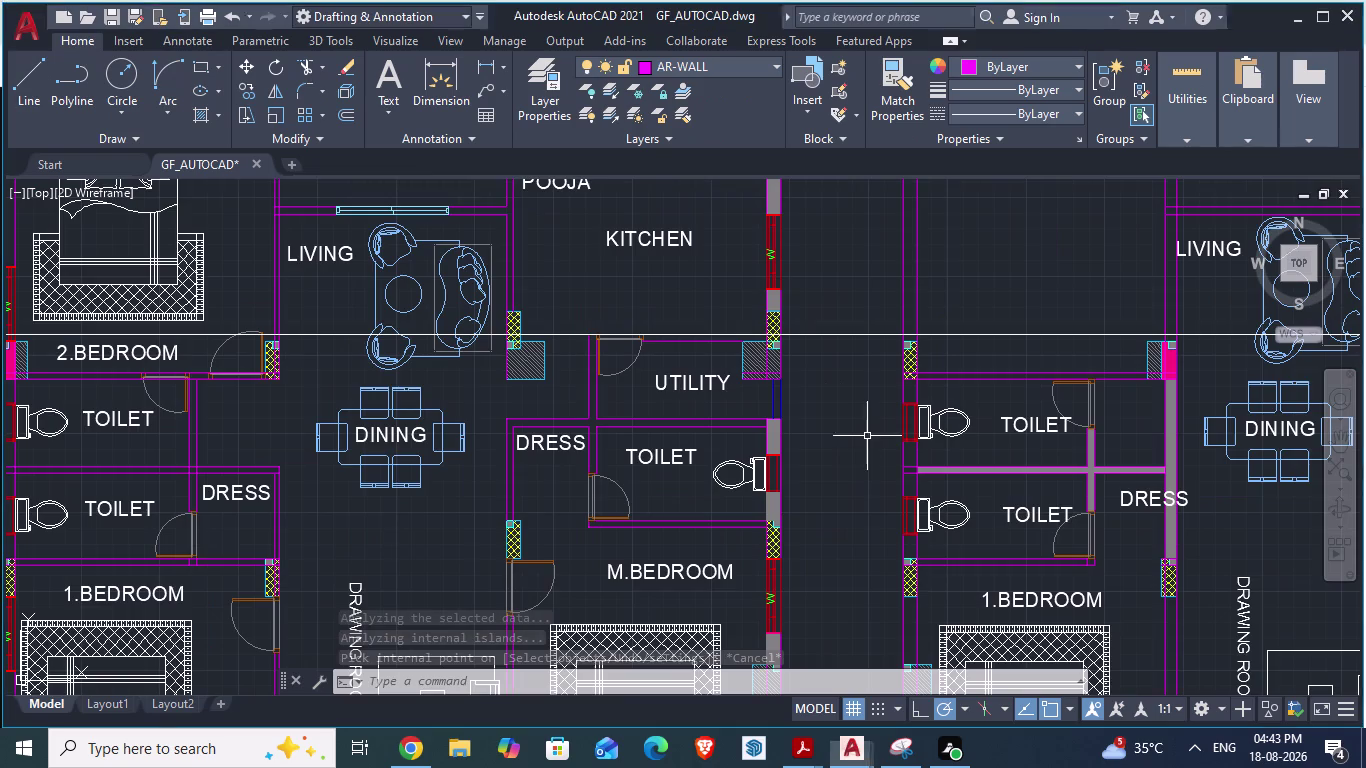
scroll(down, 3)
scroll(up, 3)
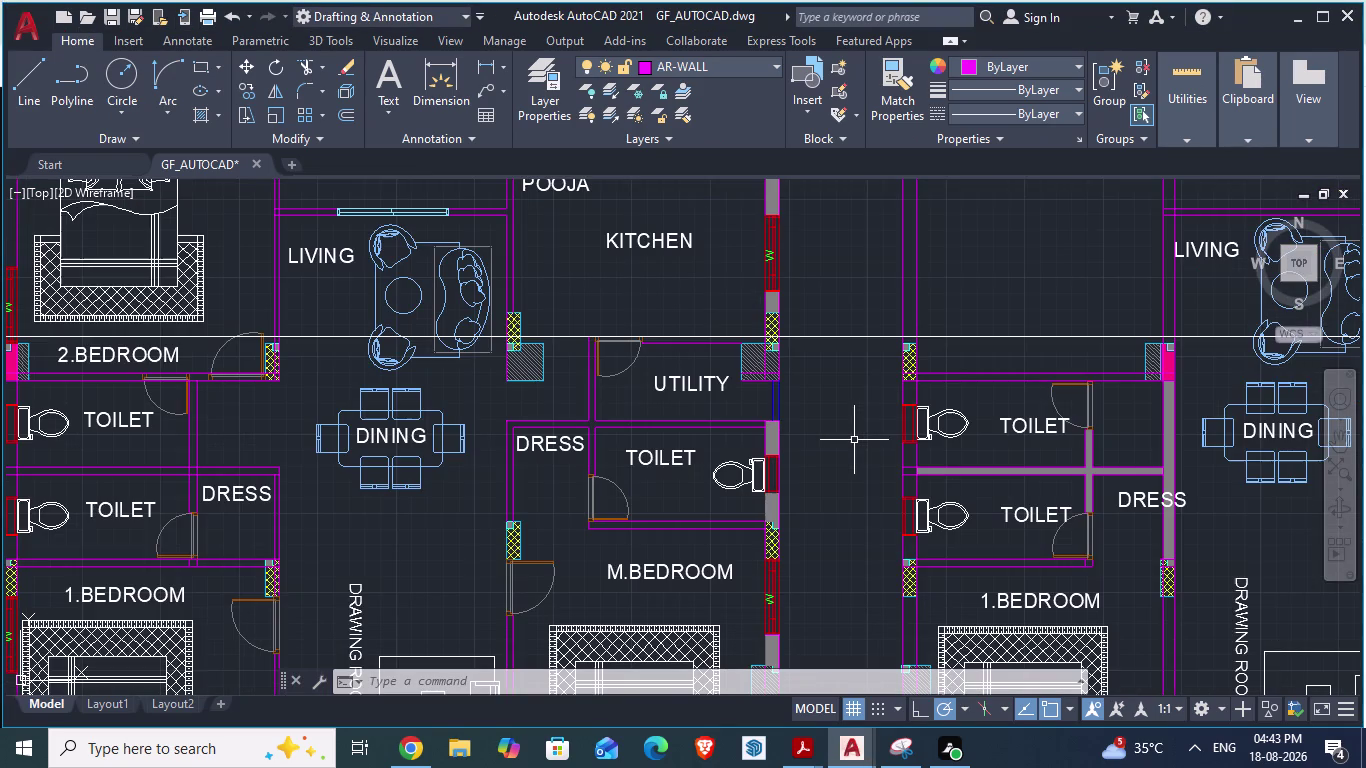
Compare the balcony, pooja and kitchen walls between ARCH PLANS and GF_AUTOCAD.
key(alt+Tab)
scroll(down, 3)
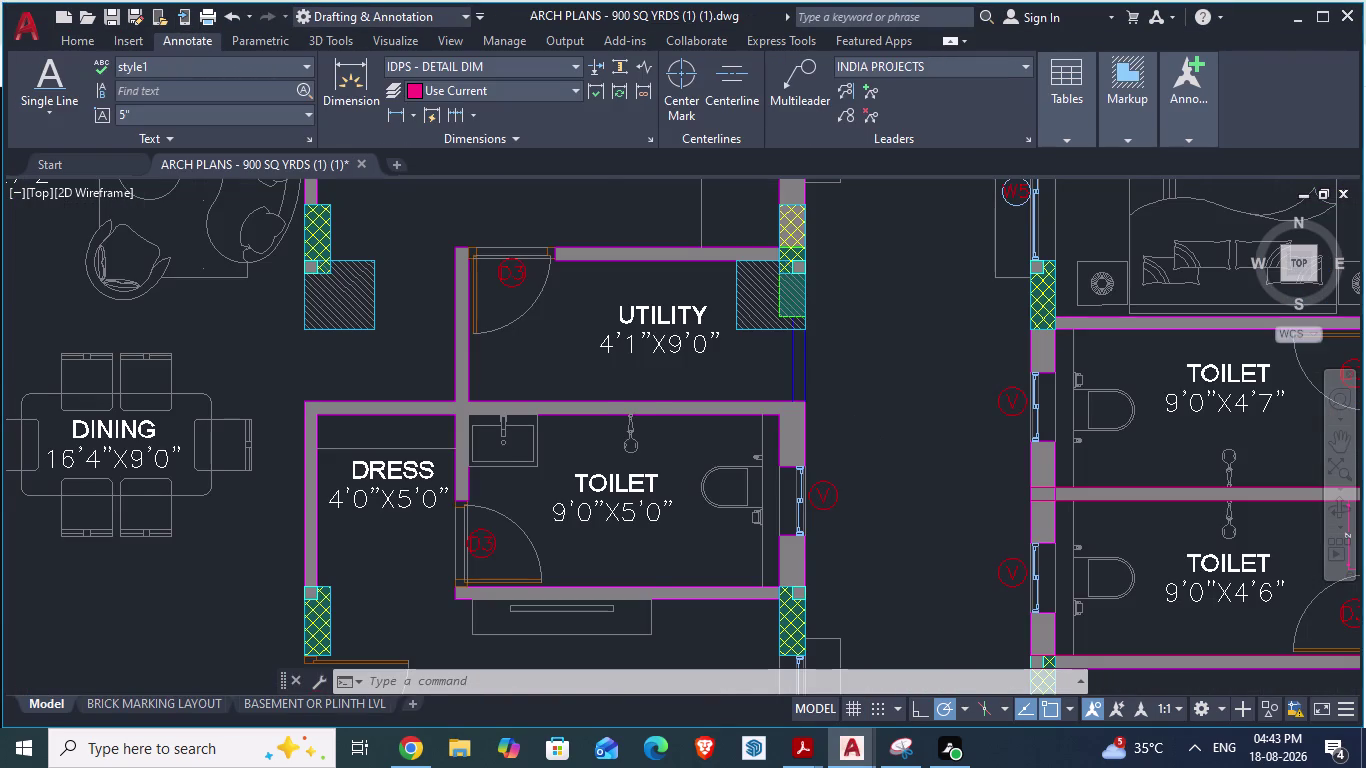
scroll(up, 3)
key(alt+Tab)
scroll(down, 3)
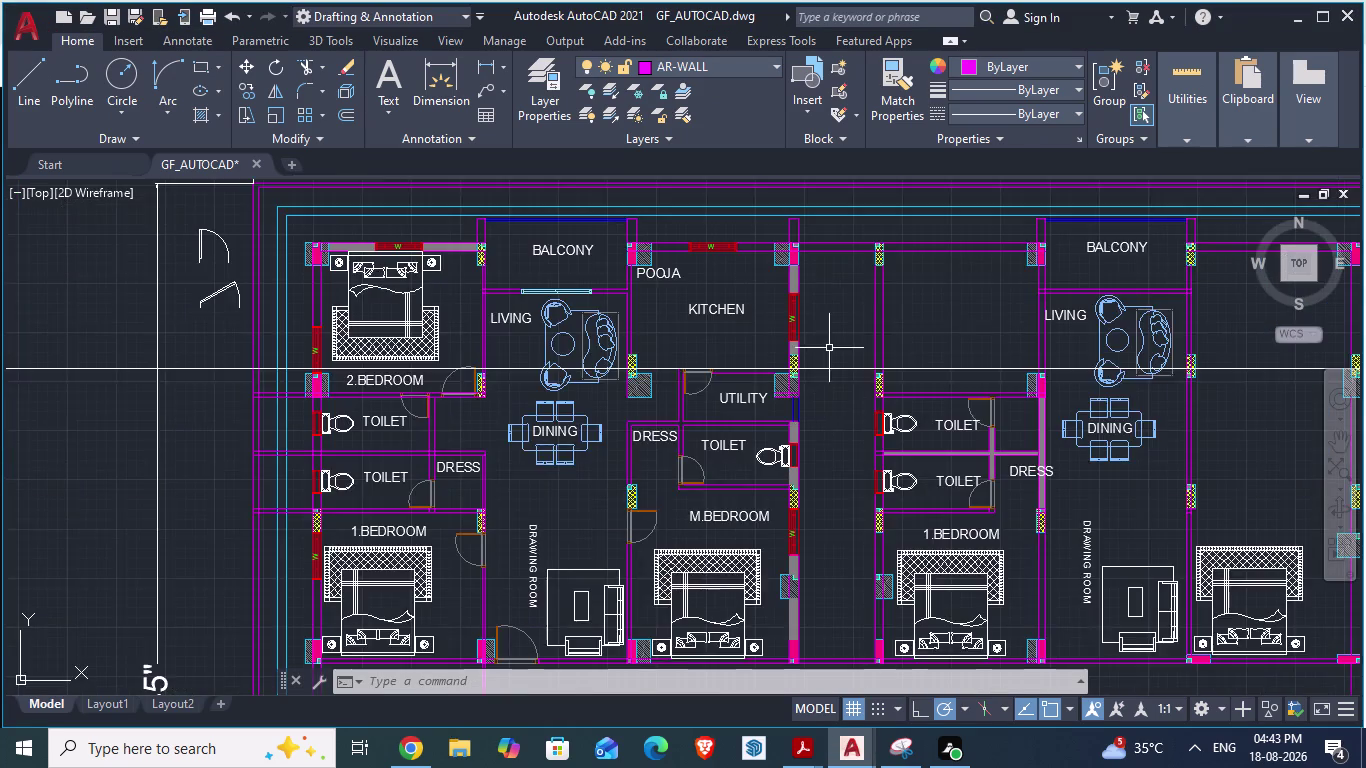
scroll(up, 3)
scroll(down, 3)
key(alt+Tab)
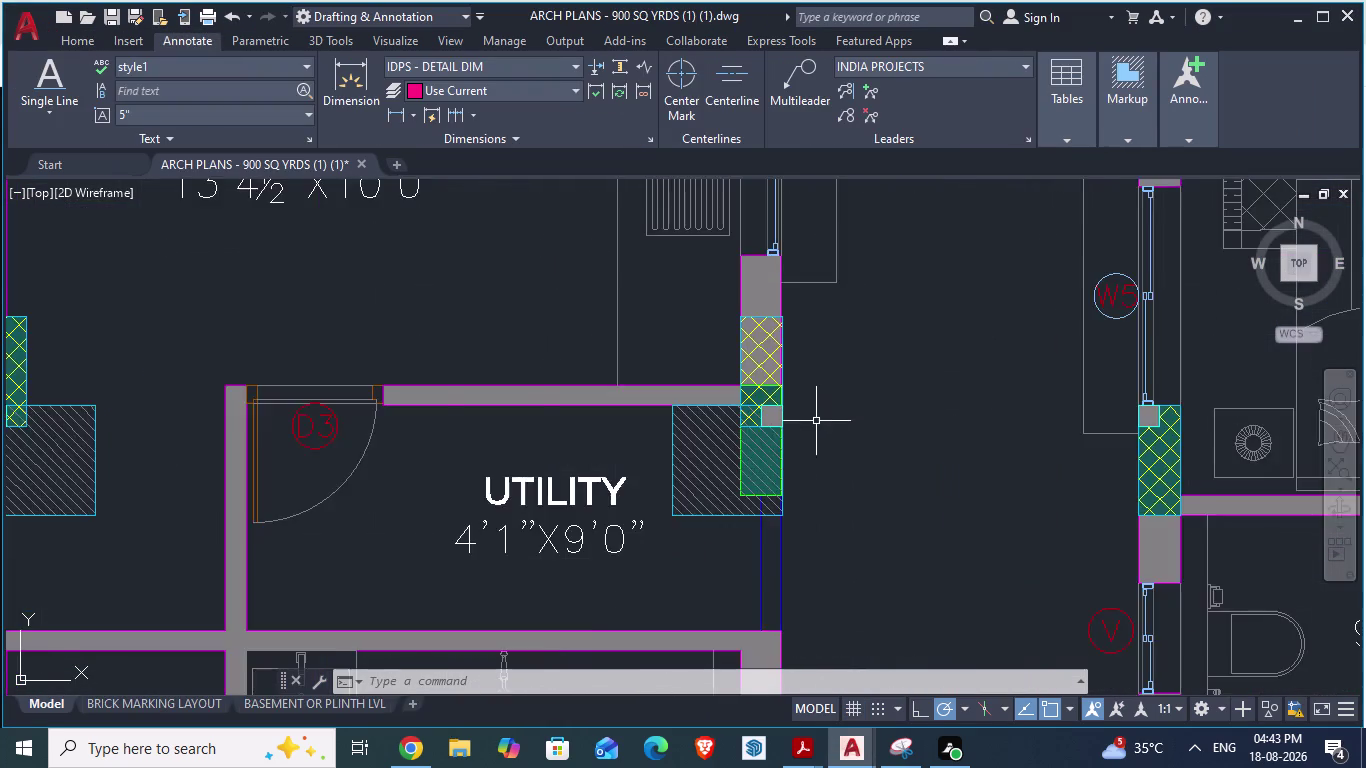
scroll(down, 3)
scroll(down, 3)
scroll(up, 3)
key(alt+Tab)
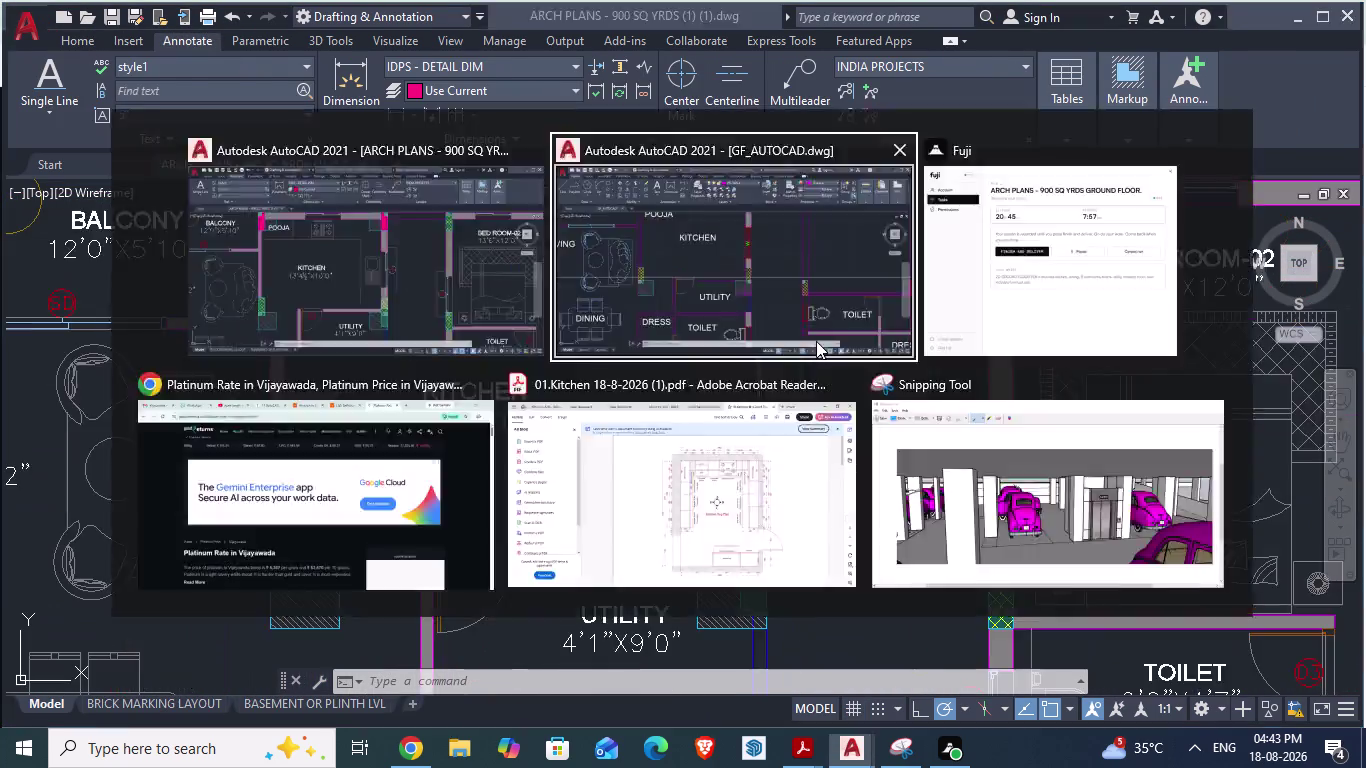
scroll(down, 3)
scroll(down, 3)
scroll(down, 3)
scroll(up, 3)
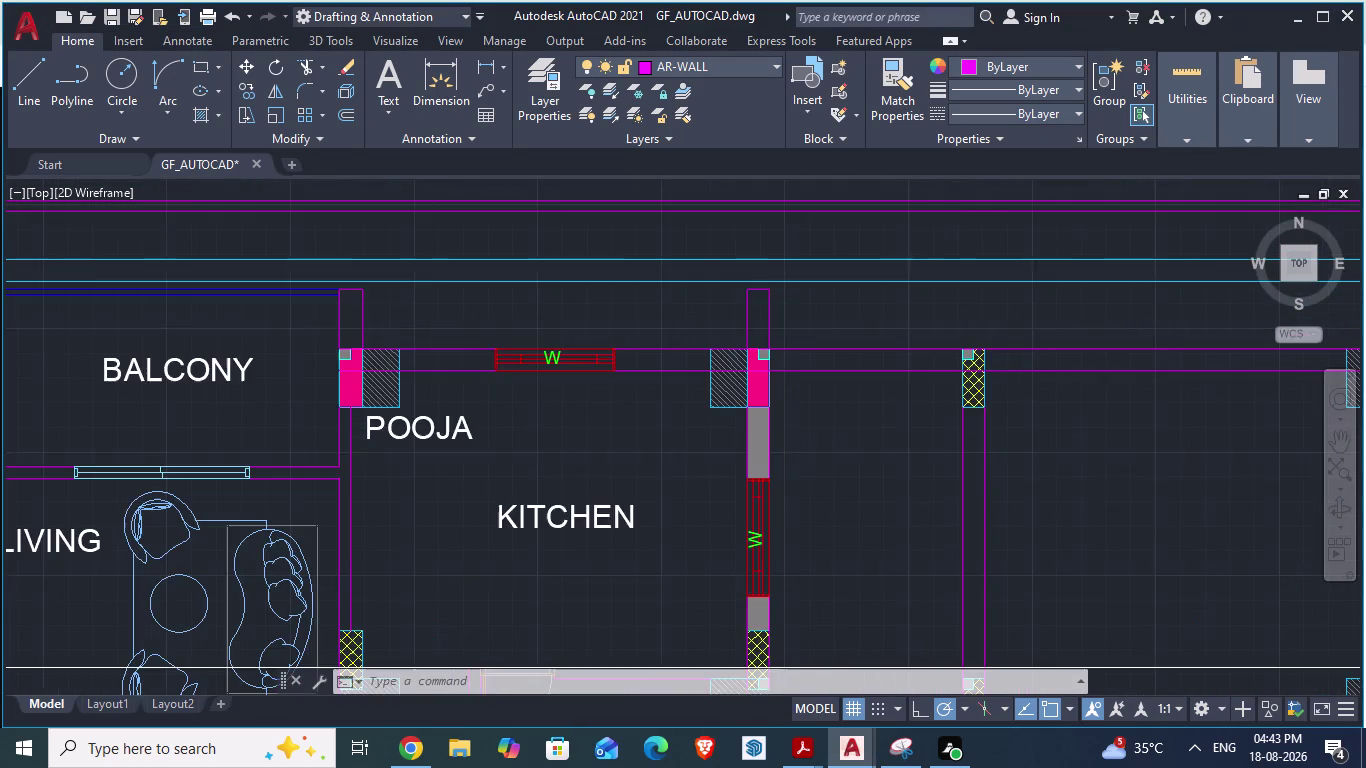
Solid-fill wall stubs above the kitchen, between balcony and pooja, and left of balcony.
click(745, 317)
key(h)
key(Return)
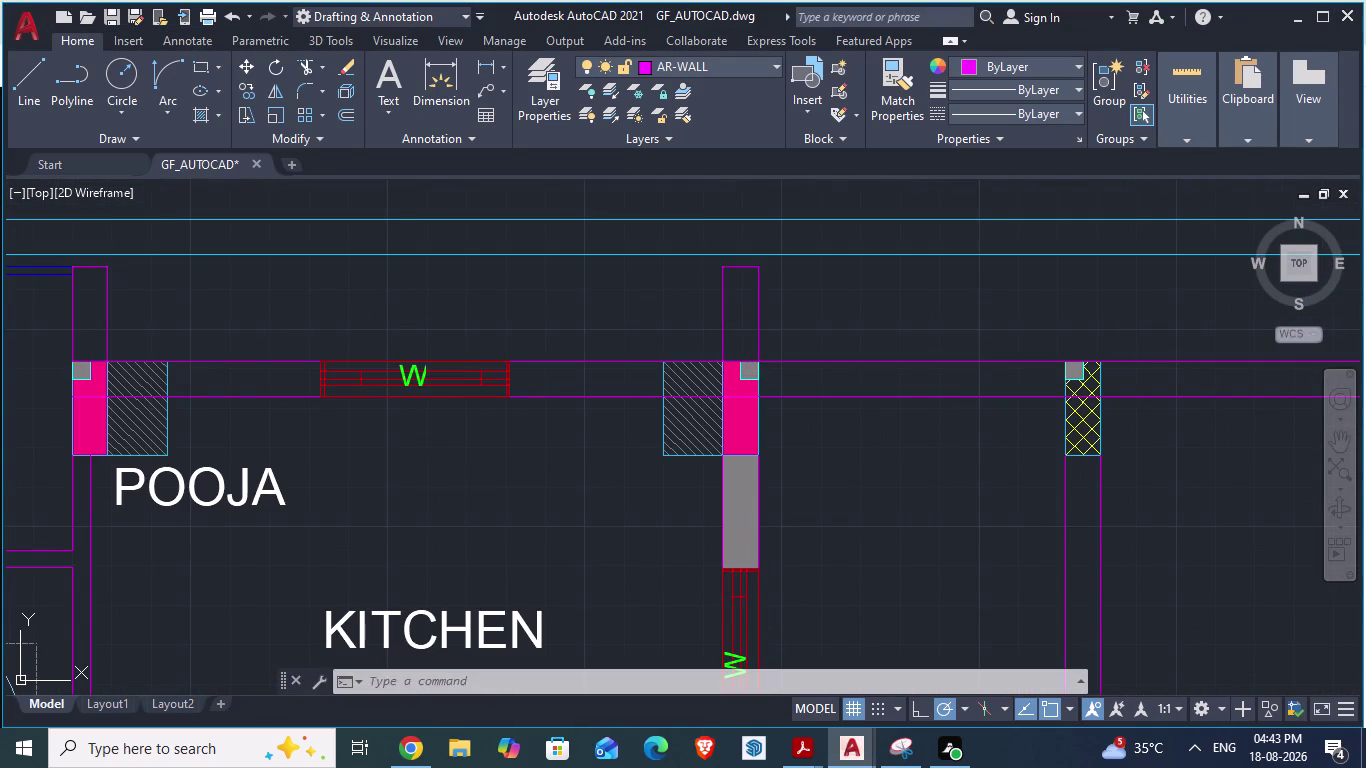
click(743, 312)
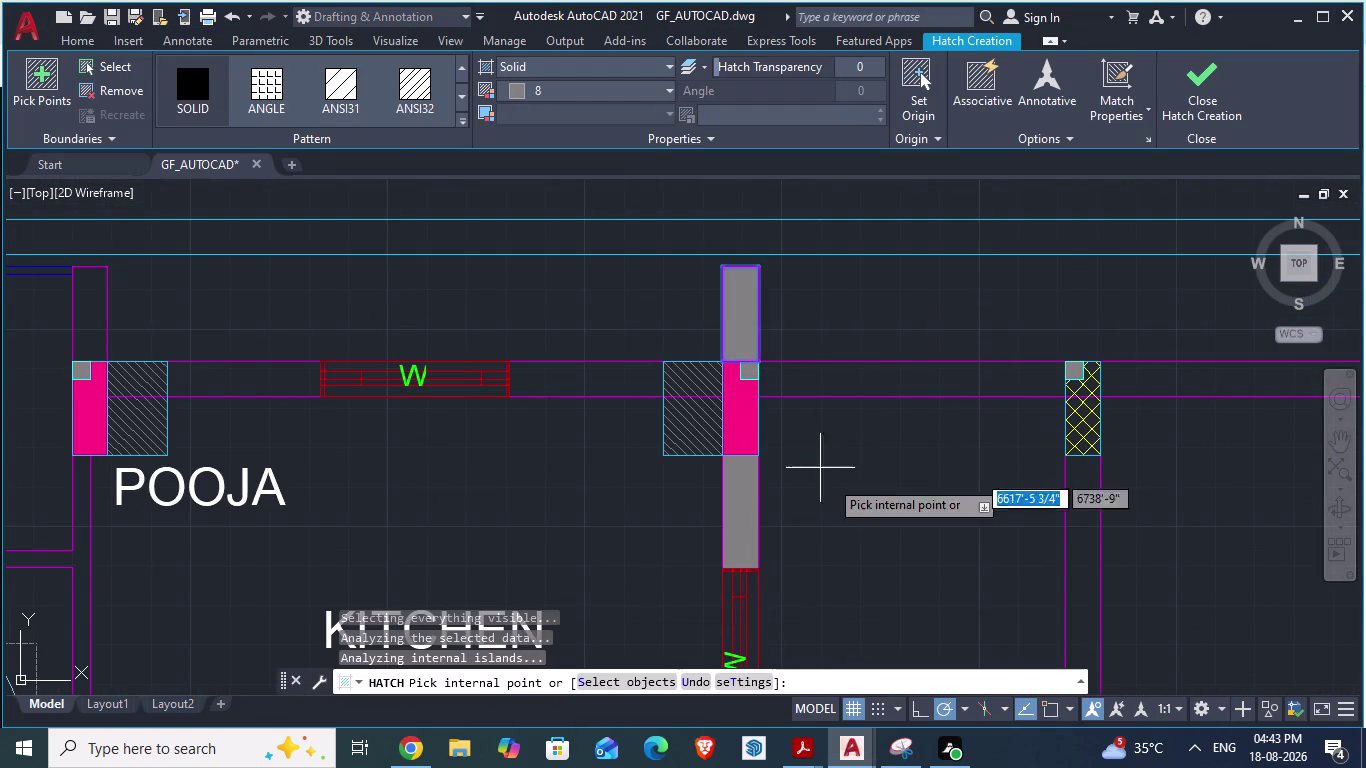
scroll(down, 3)
scroll(up, 3)
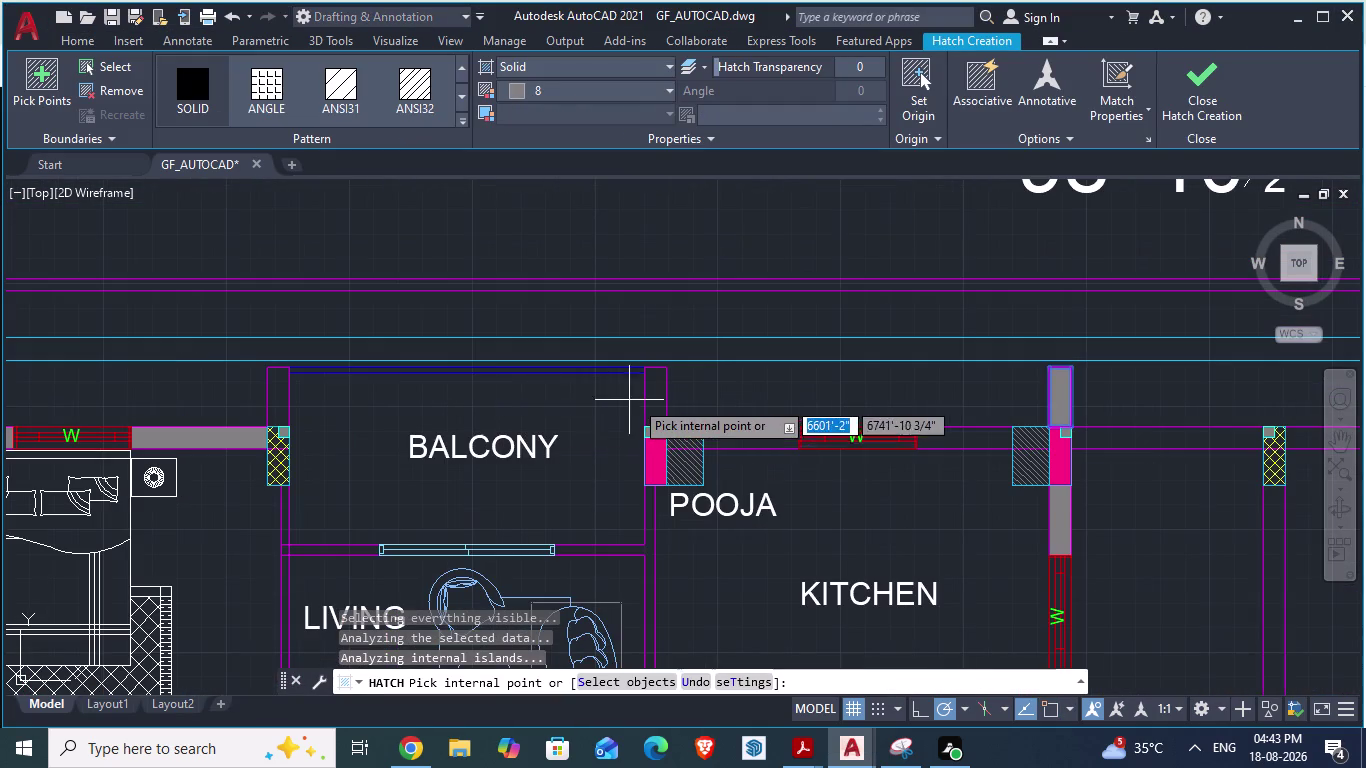
click(659, 398)
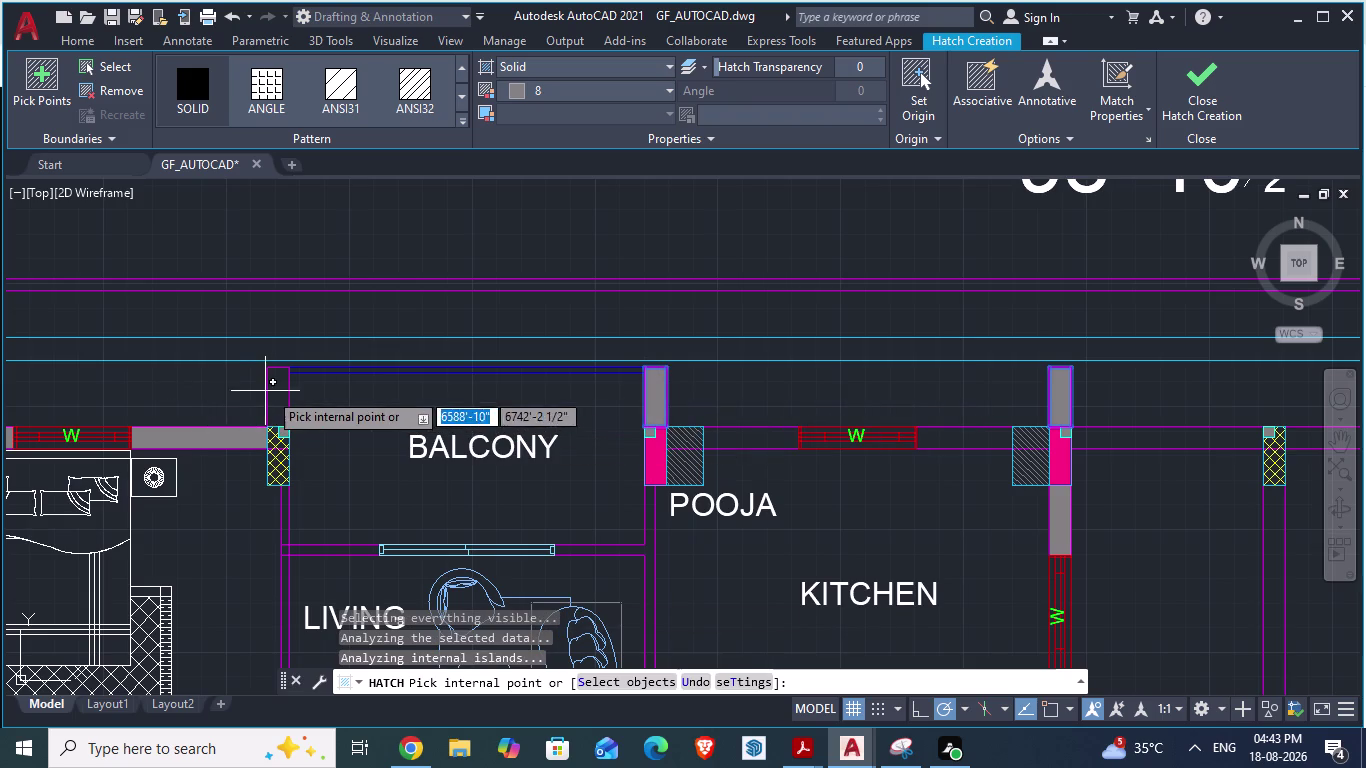
click(275, 391)
Save GF_AUTOCAD and bring up the ARCH PLANS reference for comparison.
key(ctrl+s)
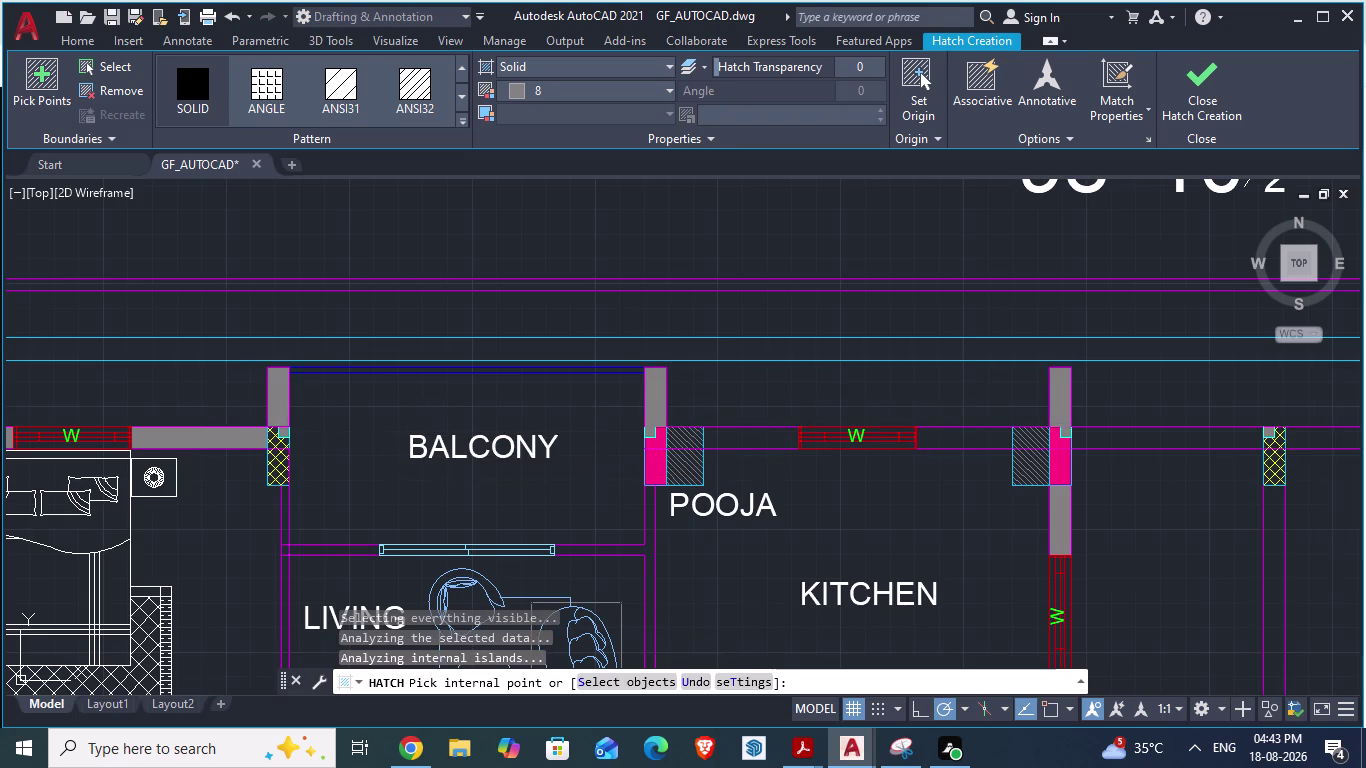
scroll(down, 3)
scroll(down, 3)
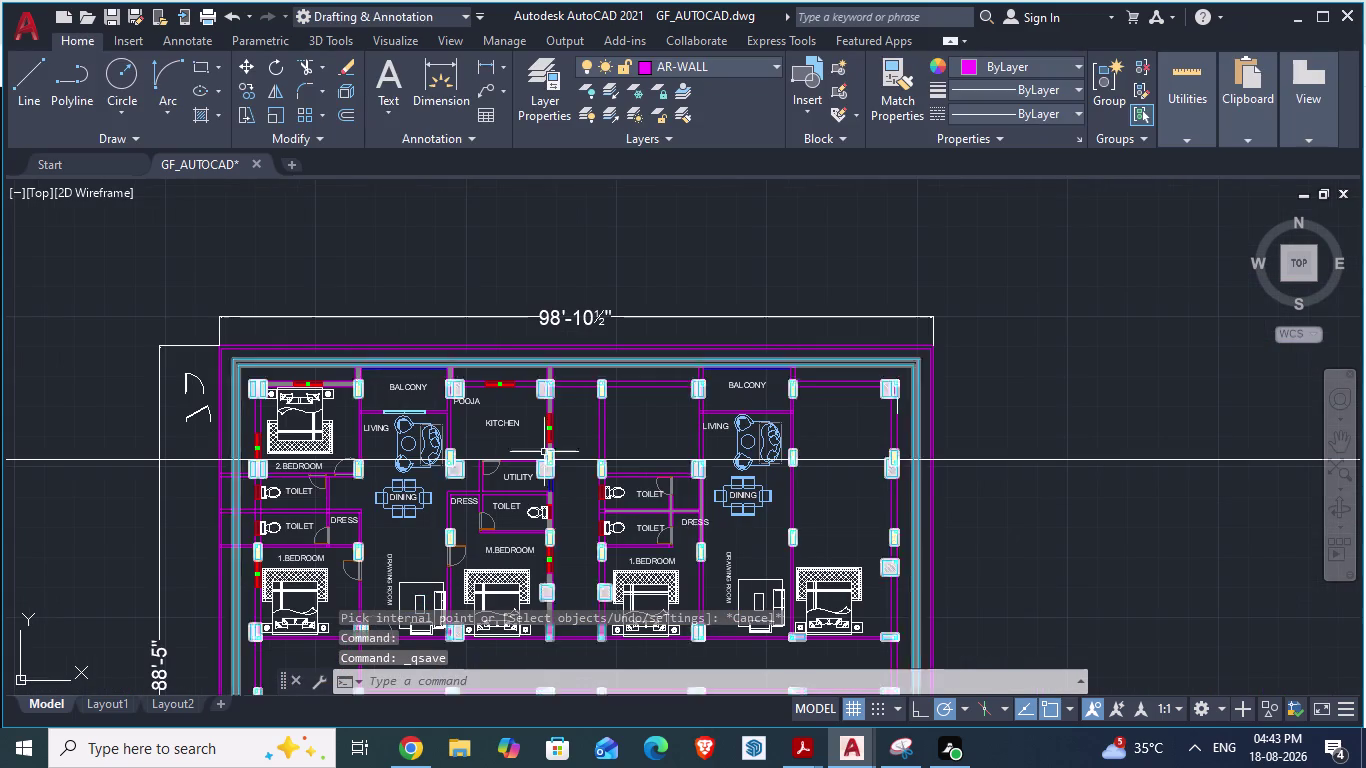
scroll(up, 3)
scroll(down, 3)
key(alt+Tab)
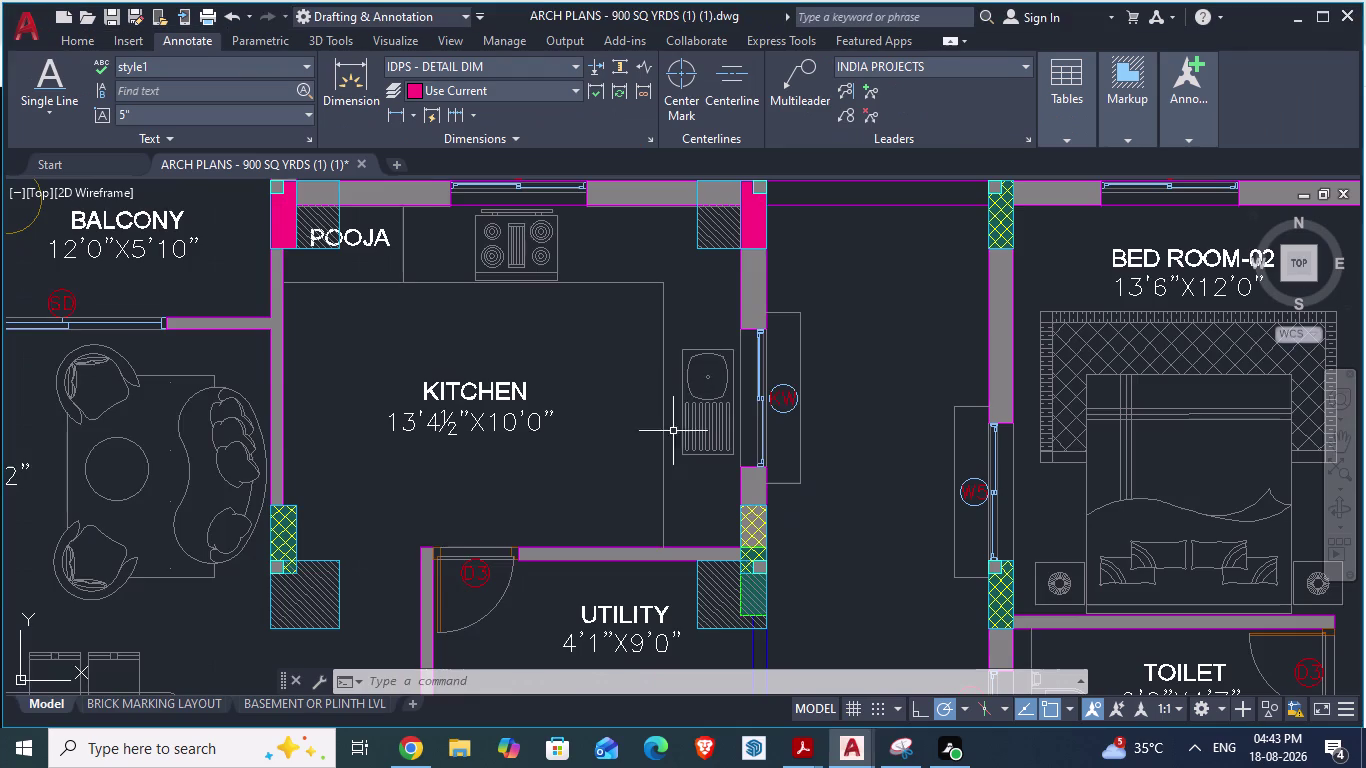
scroll(down, 3)
scroll(down, 3)
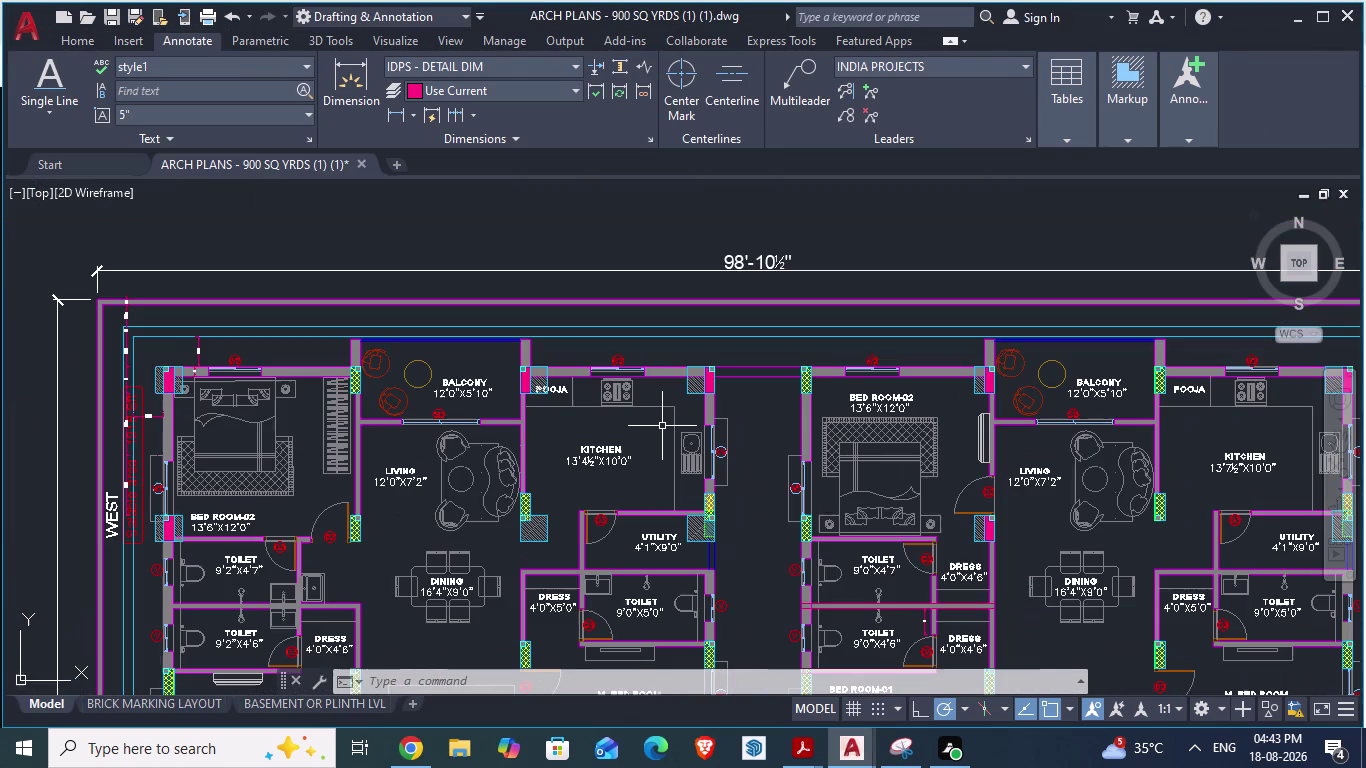